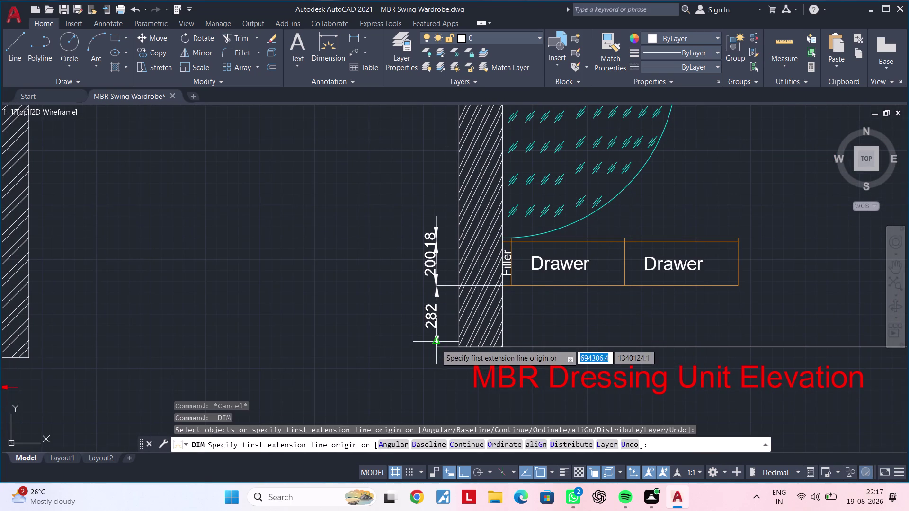
Add the 500 vertical dimension from the elevation's base.
click(401, 349)
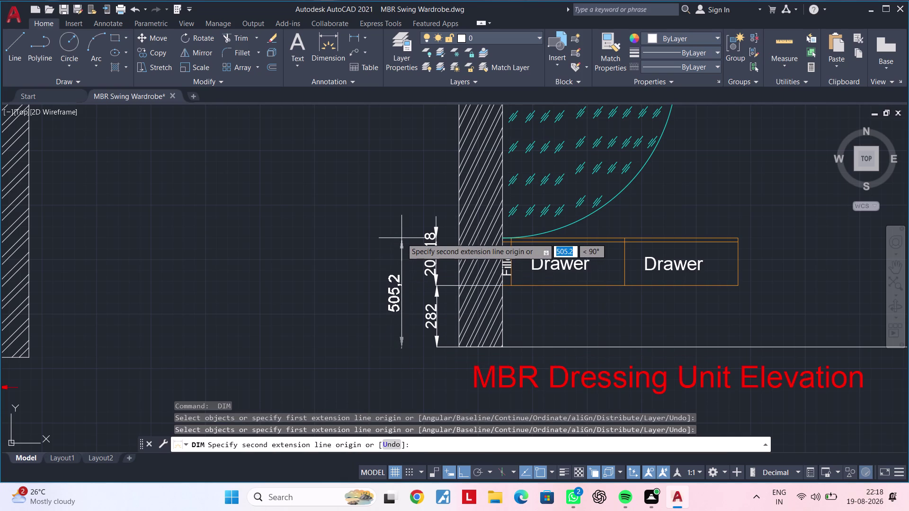
text(500)
key(Return)
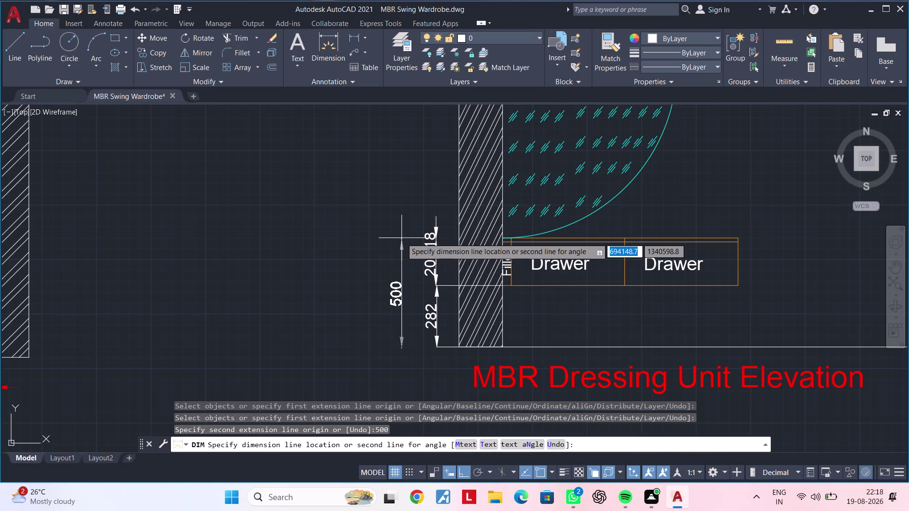
click(401, 238)
middle_drag(400, 236, 458, 242)
key(space)
key(space)
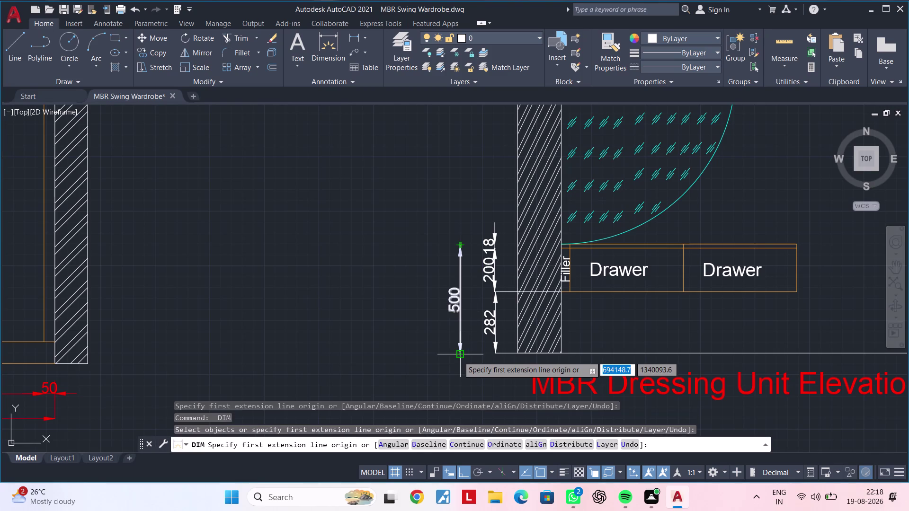
Add the 2100 overall height dimension left of the 500 dimension.
click(427, 356)
middle_drag(407, 231, 404, 328)
scroll(down, 3)
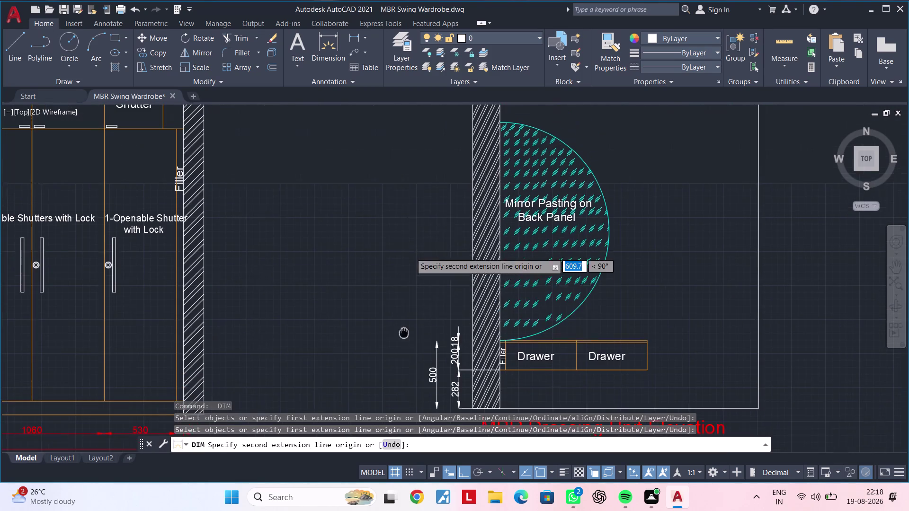
middle_drag(404, 328, 404, 335)
middle_drag(418, 212, 407, 307)
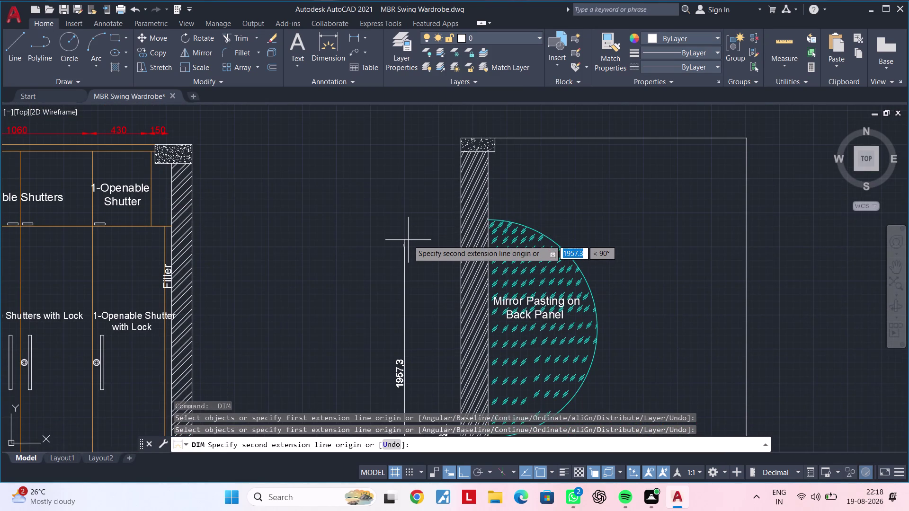
text(21)
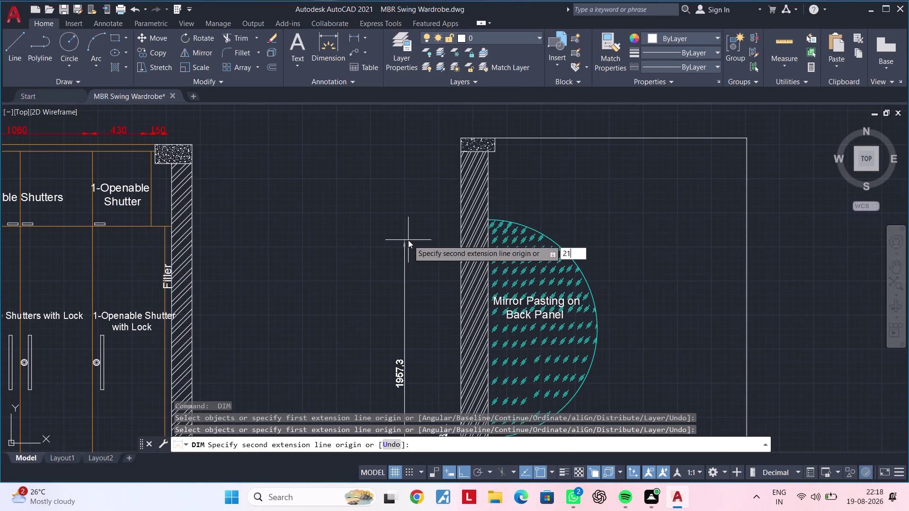
text(00)
key(Return)
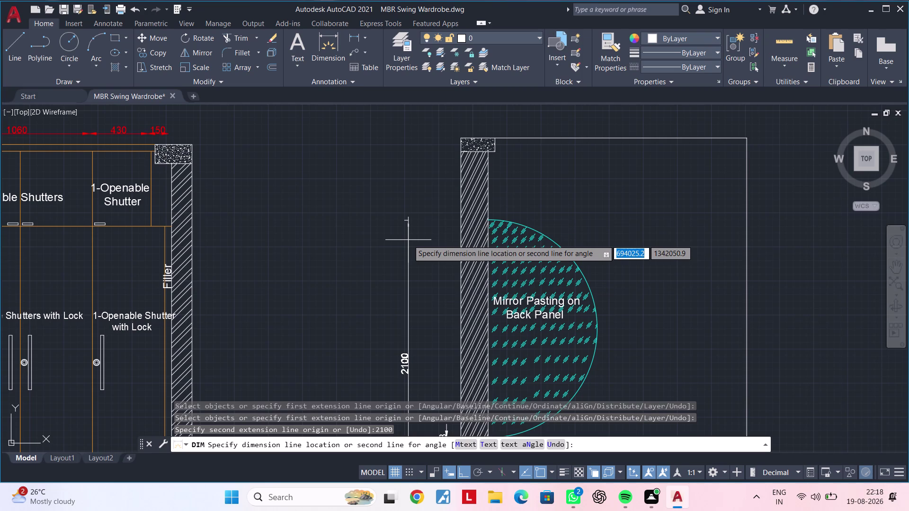
middle_drag(409, 240, 411, 159)
click(409, 166)
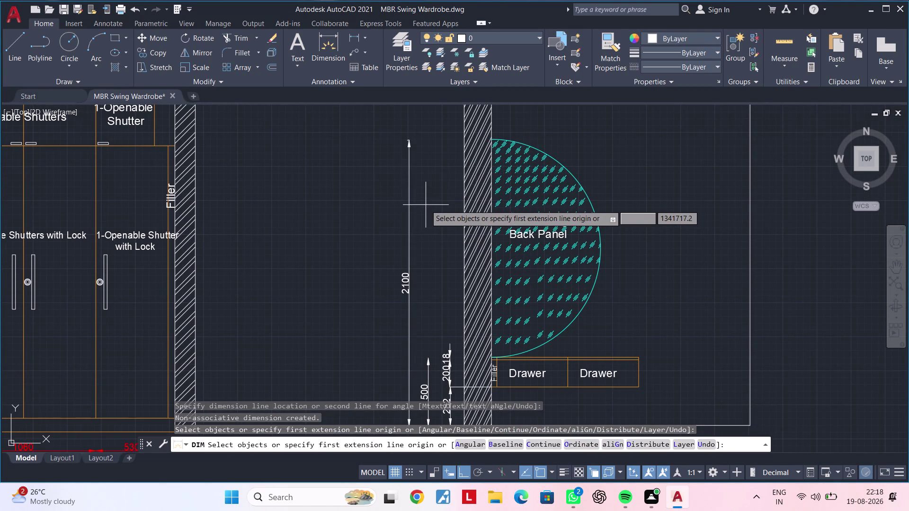
middle_drag(425, 207, 395, 235)
middle_drag(410, 327, 415, 283)
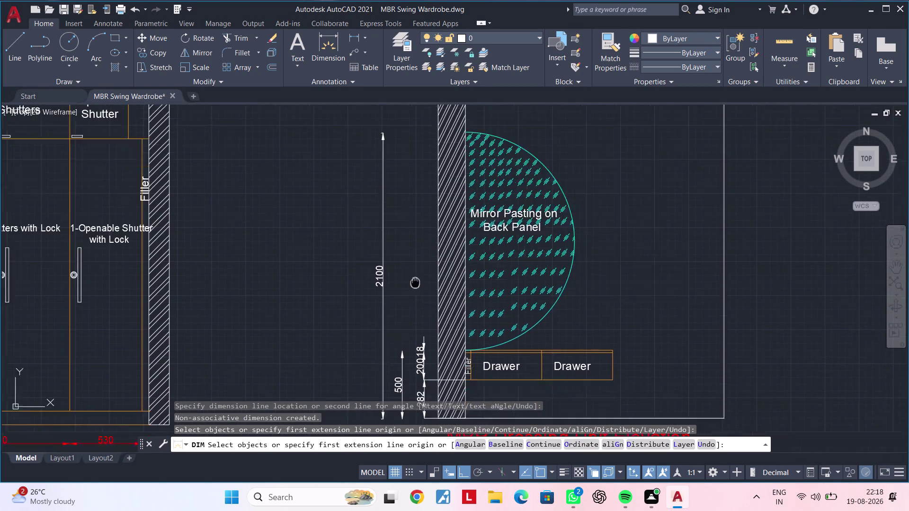
middle_drag(416, 283, 422, 215)
scroll(up, 3)
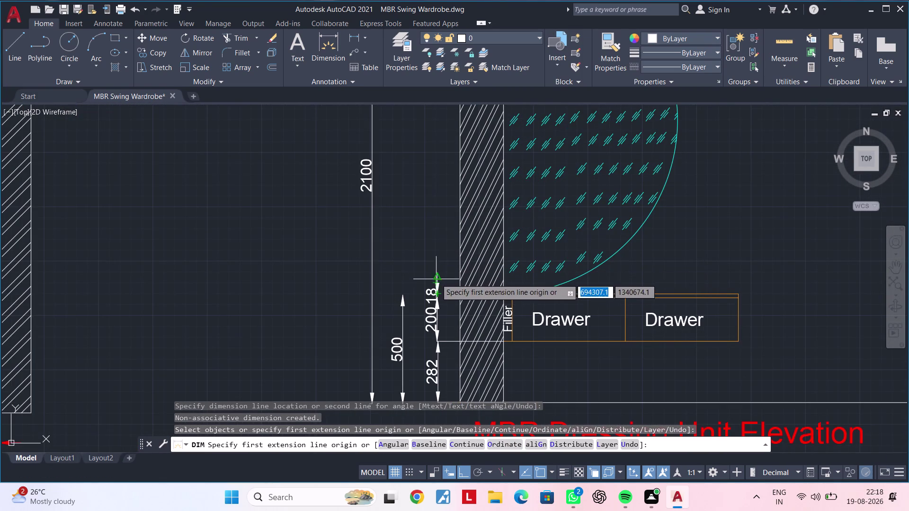
scroll(up, 3)
Add the 1600 height dimension from the drawer top beside the mirror panel.
click(435, 317)
scroll(down, 3)
middle_drag(429, 137, 427, 159)
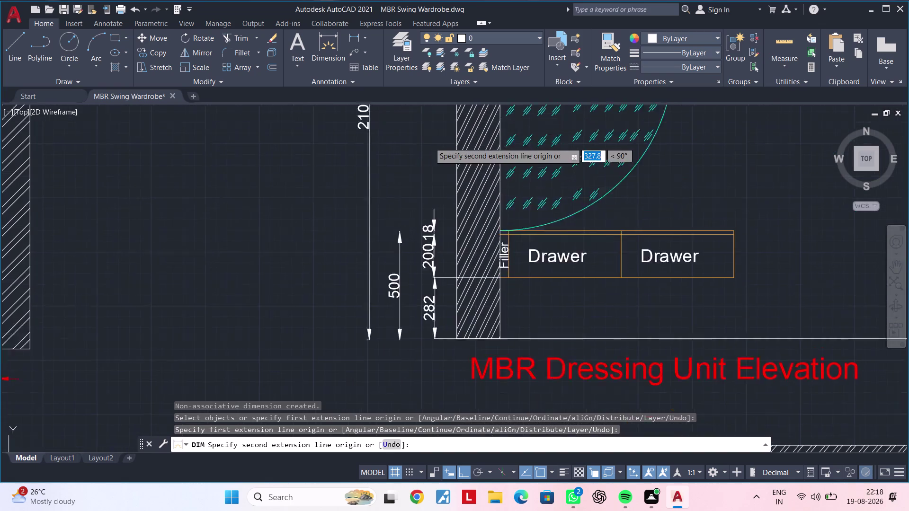
middle_drag(427, 160, 408, 283)
scroll(down, 3)
middle_drag(415, 186, 408, 258)
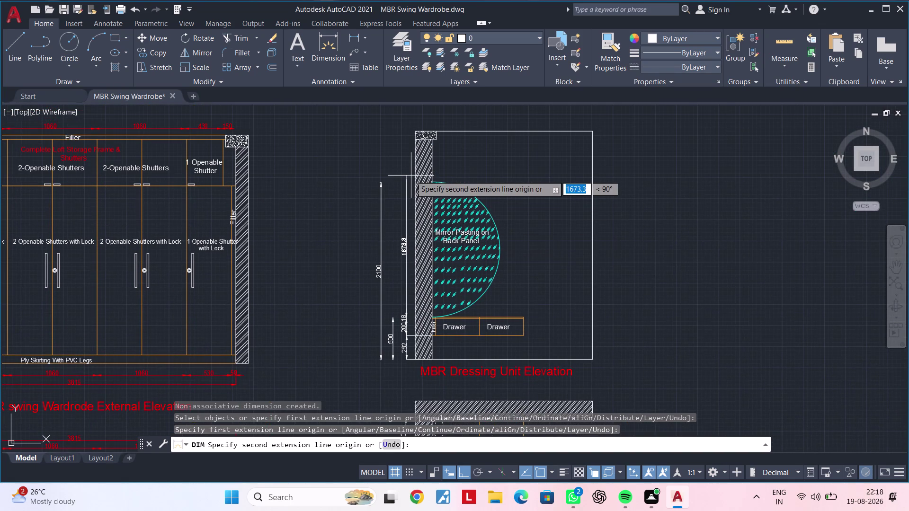
text(1600)
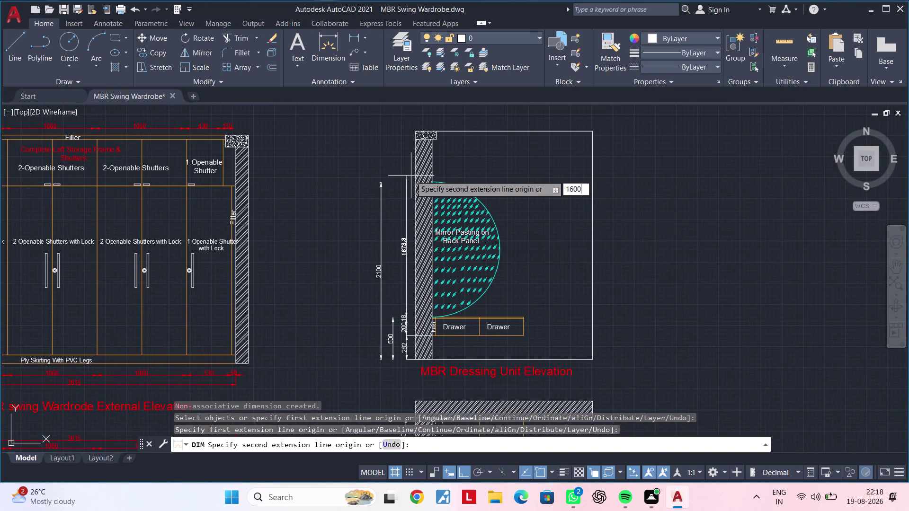
key(Return)
scroll(up, 3)
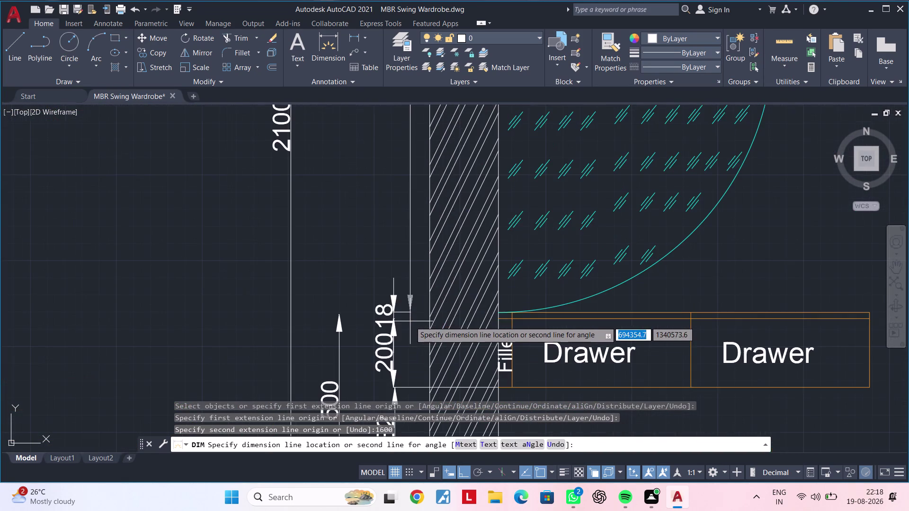
scroll(up, 3)
click(395, 306)
scroll(down, 3)
middle_drag(416, 297, 328, 310)
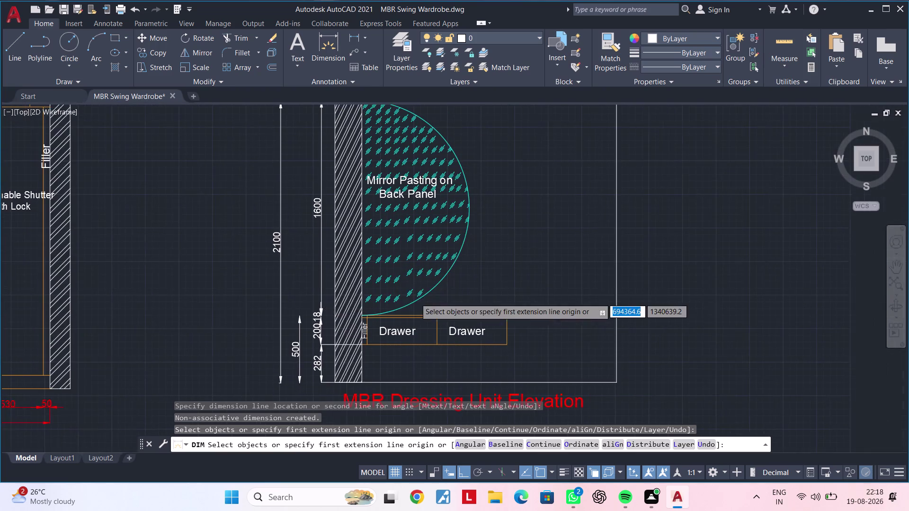
scroll(down, 3)
middle_drag(447, 297, 421, 318)
middle_drag(456, 287, 470, 281)
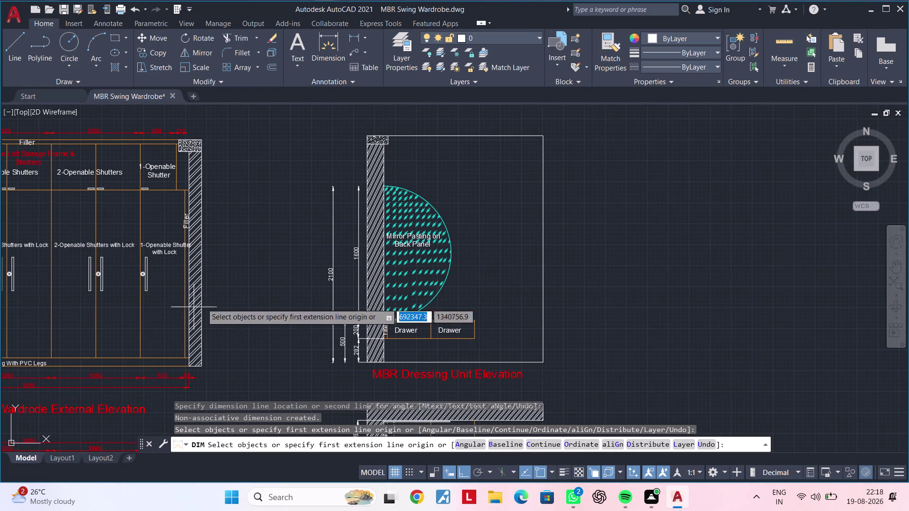
scroll(up, 3)
Try linear dimensions across the mirror, cancelling the wrong 753.6 and tiny results.
key(space)
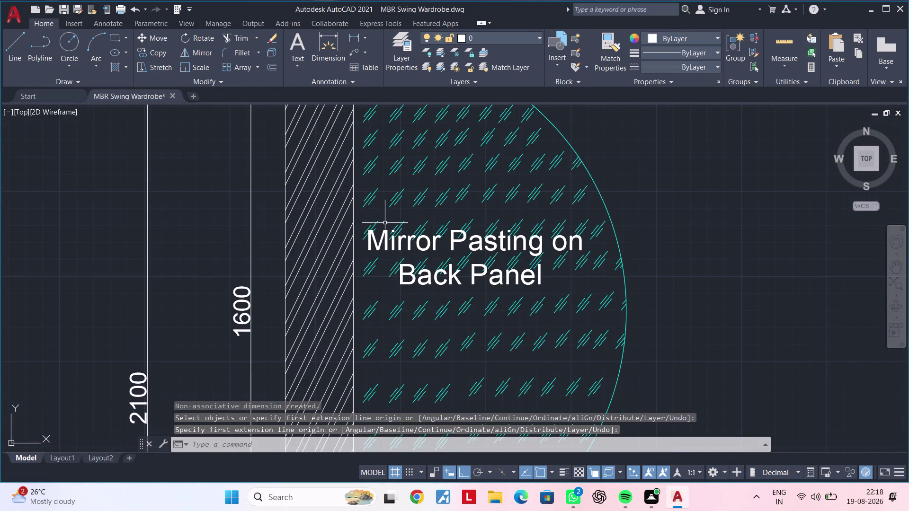
scroll(up, 3)
key(space)
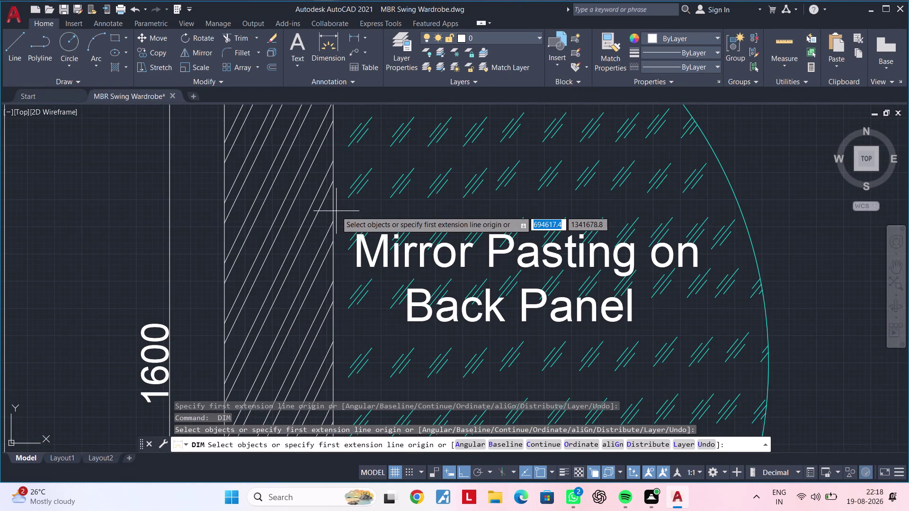
click(351, 36)
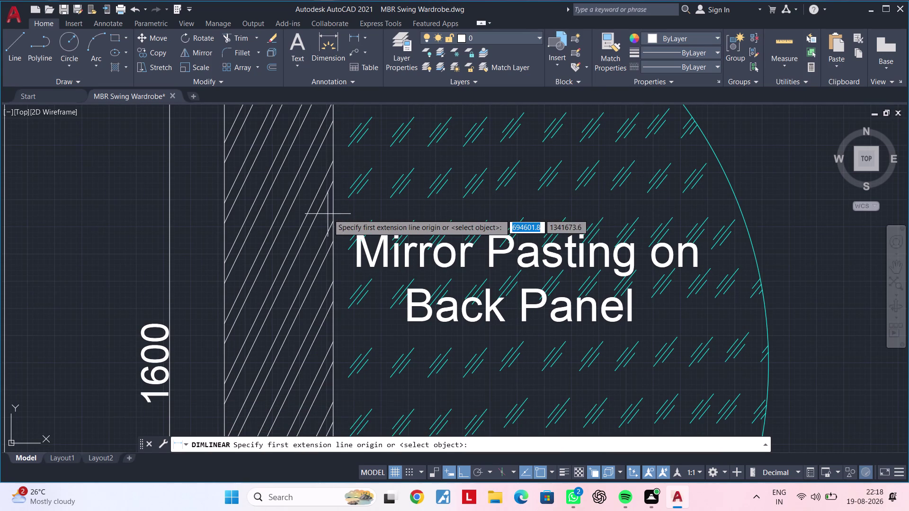
click(332, 216)
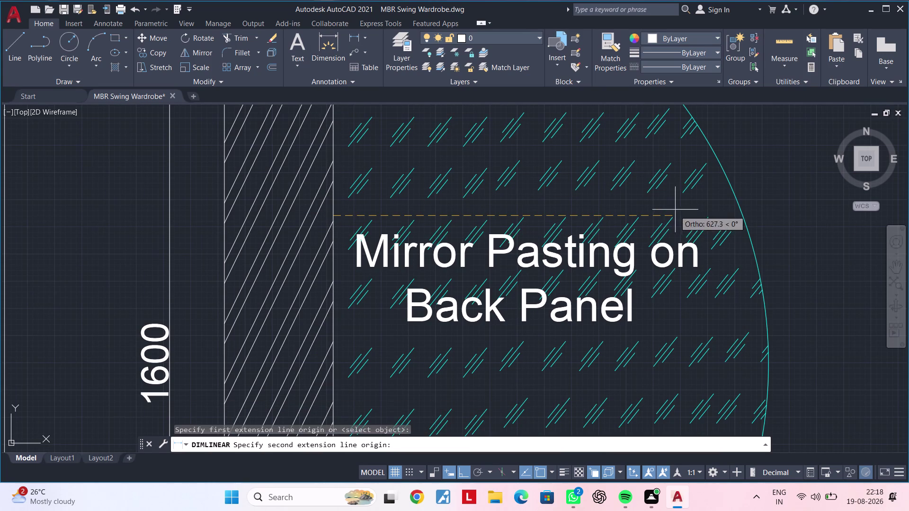
click(743, 217)
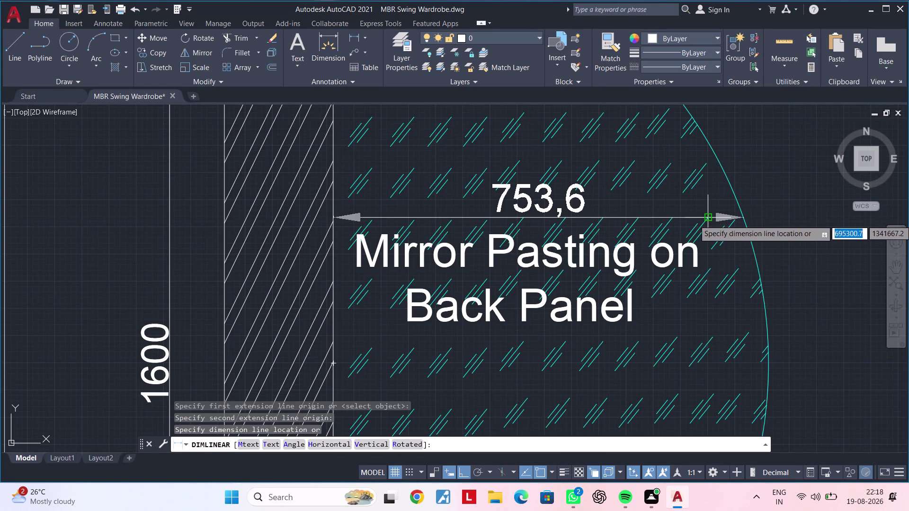
key(Escape)
scroll(down, 3)
middle_drag(708, 242, 713, 143)
key(space)
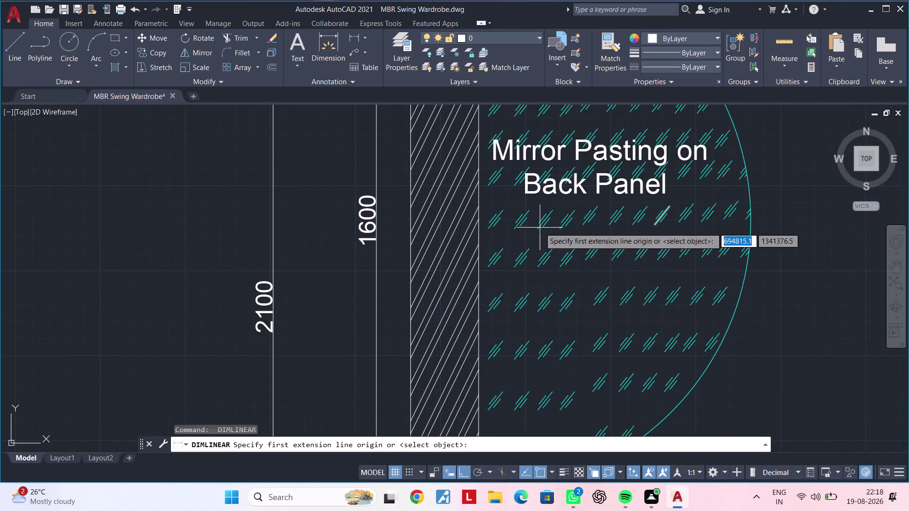
drag(478, 233, 489, 233)
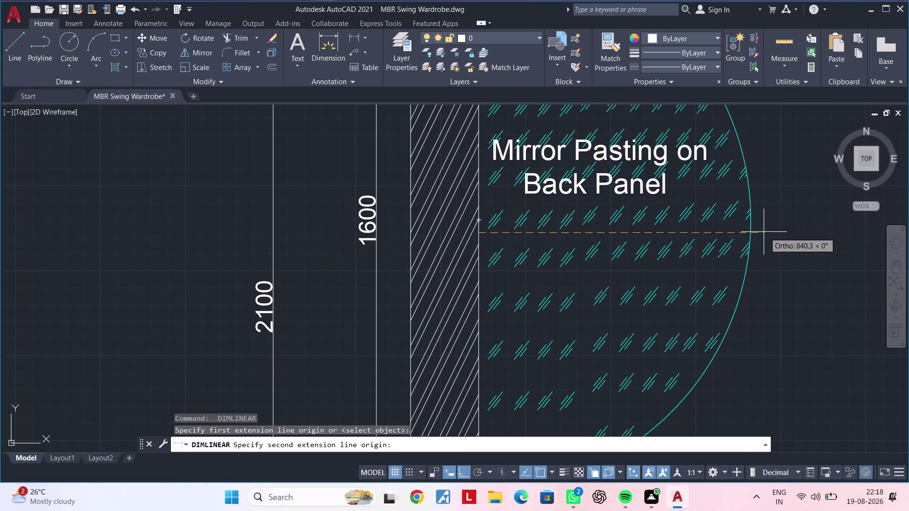
click(751, 232)
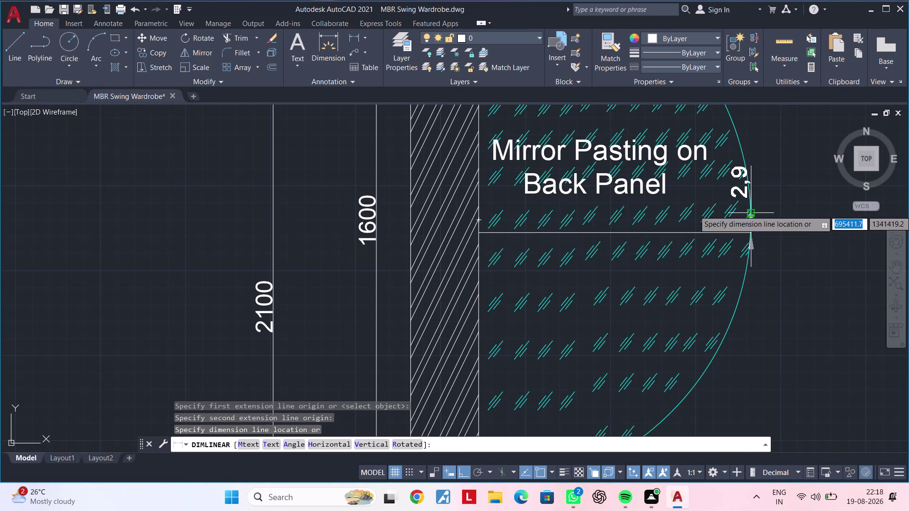
key(Escape)
key(Escape)
middle_drag(754, 212, 737, 300)
scroll(down, 3)
middle_click(736, 286)
middle_click(750, 271)
key(Escape)
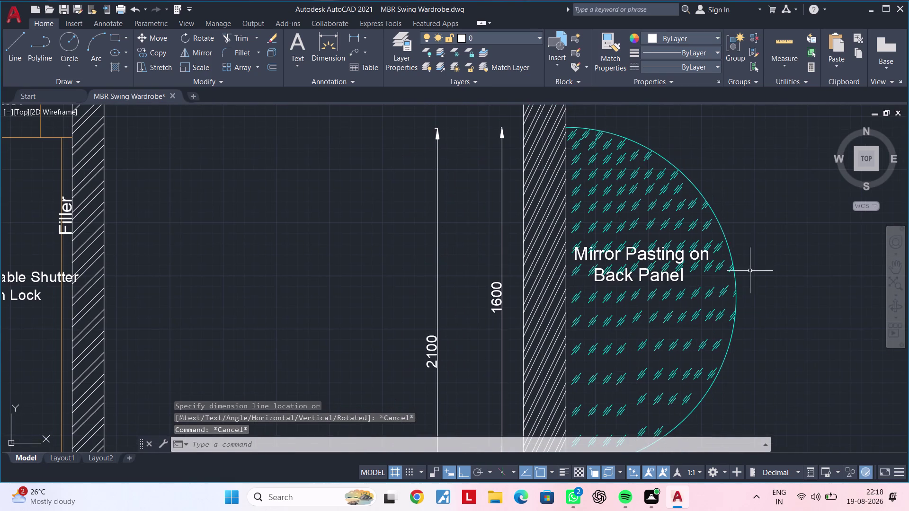
Dimension 800 from the back panel edge to the arc's outer point, above the label.
key(space)
scroll(up, 3)
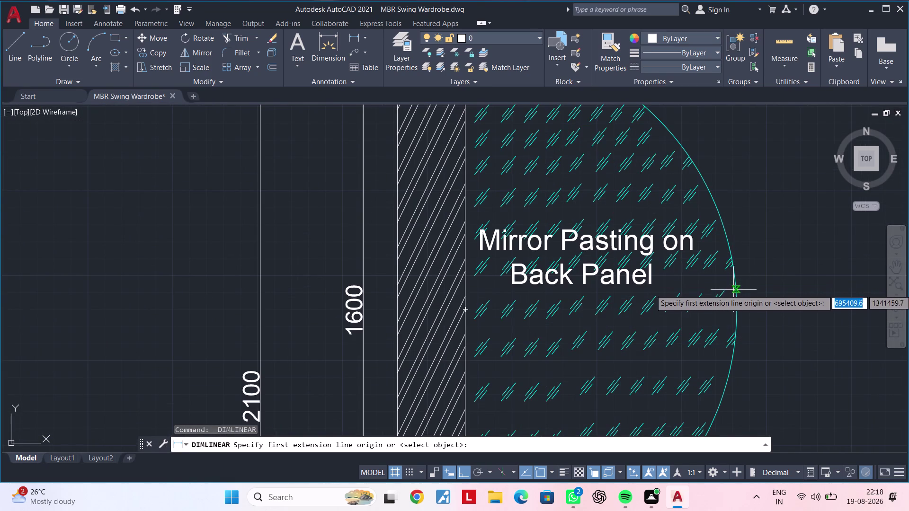
scroll(down, 3)
middle_drag(736, 293, 747, 267)
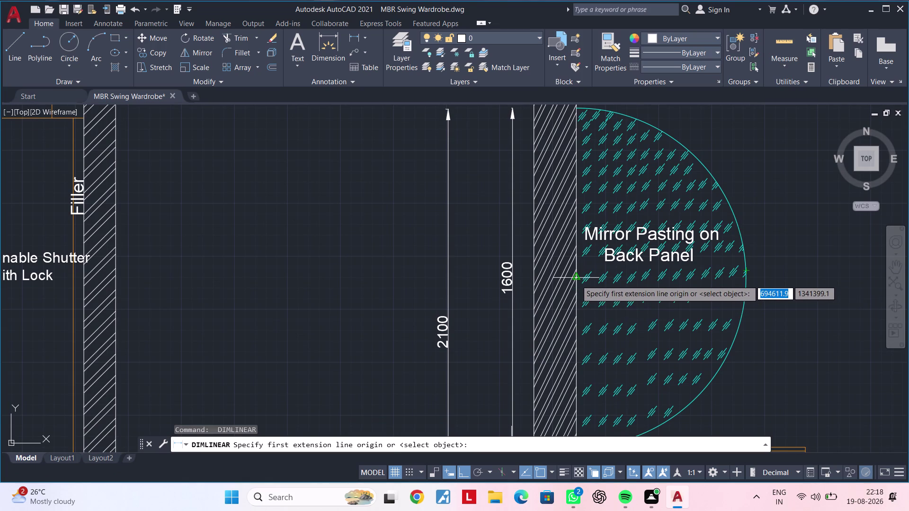
click(576, 278)
click(743, 279)
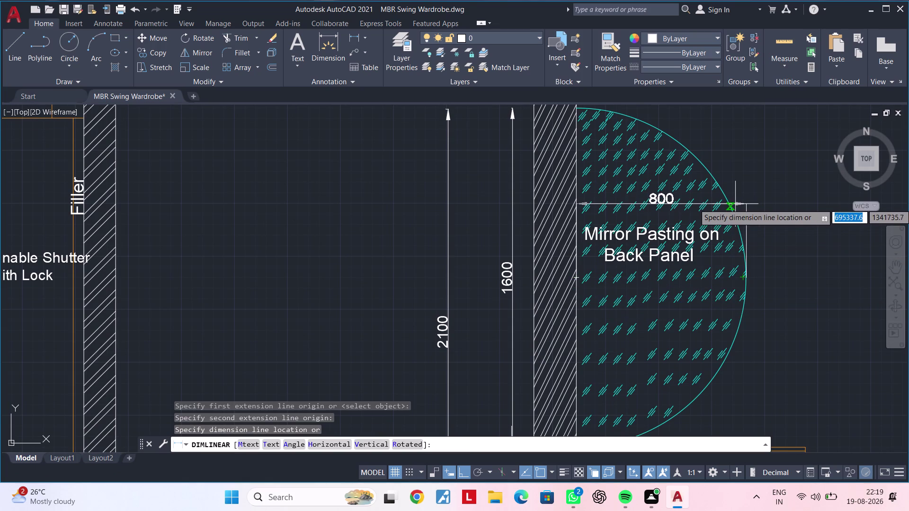
click(735, 205)
scroll(down, 3)
middle_drag(807, 209, 717, 208)
key(Escape)
key(Escape)
key(Escape)
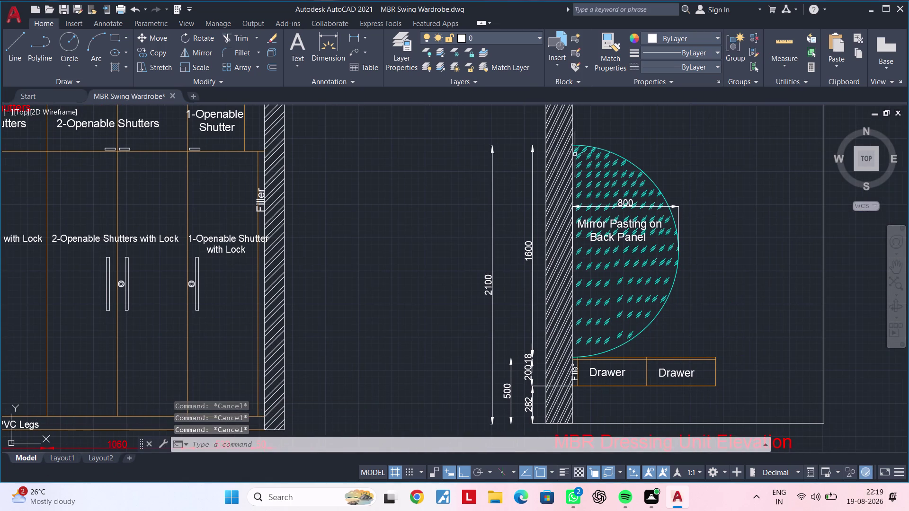
key(Escape)
key(Escape)
Add an R800 radius dimension to the semicircular mirror arc.
key(Escape)
click(364, 37)
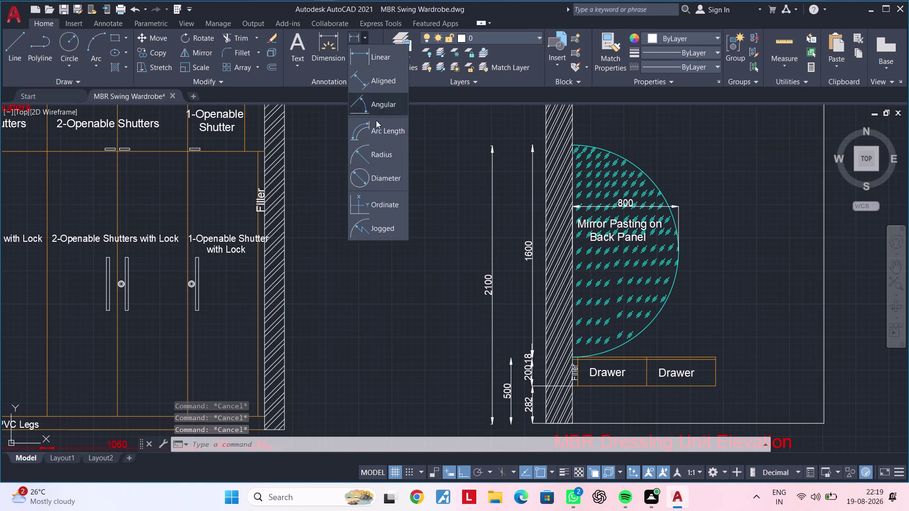
click(377, 148)
scroll(up, 3)
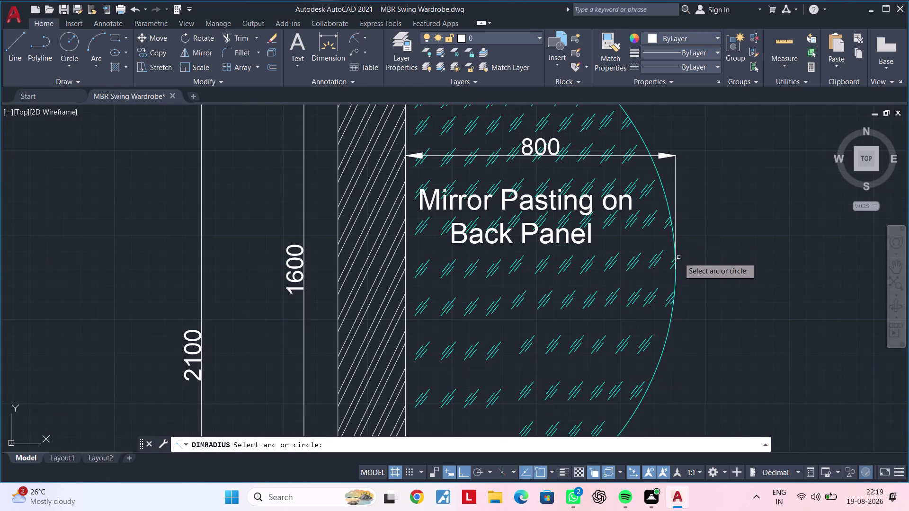
click(676, 272)
click(726, 267)
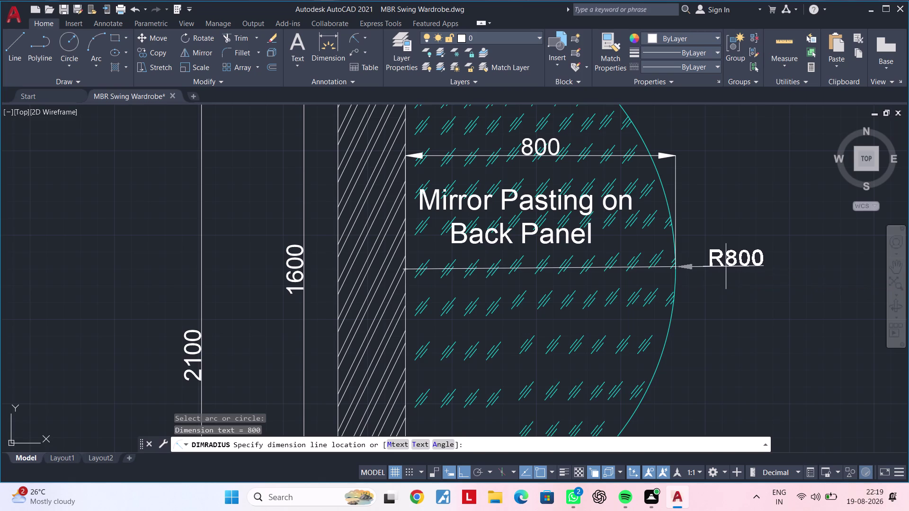
scroll(down, 3)
middle_drag(742, 295, 729, 235)
key(Escape)
key(Escape)
scroll(up, 3)
scroll(down, 3)
middle_drag(740, 254, 677, 258)
key(Escape)
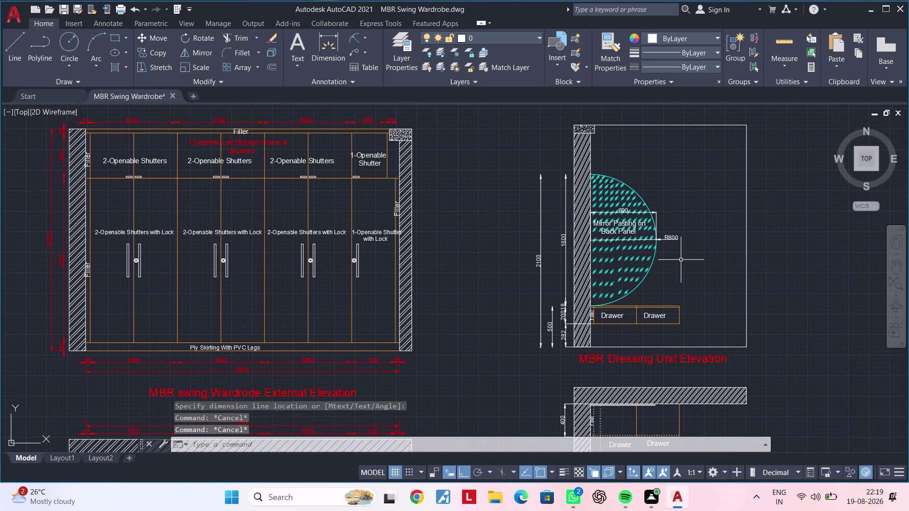
middle_drag(686, 261, 665, 271)
key(Escape)
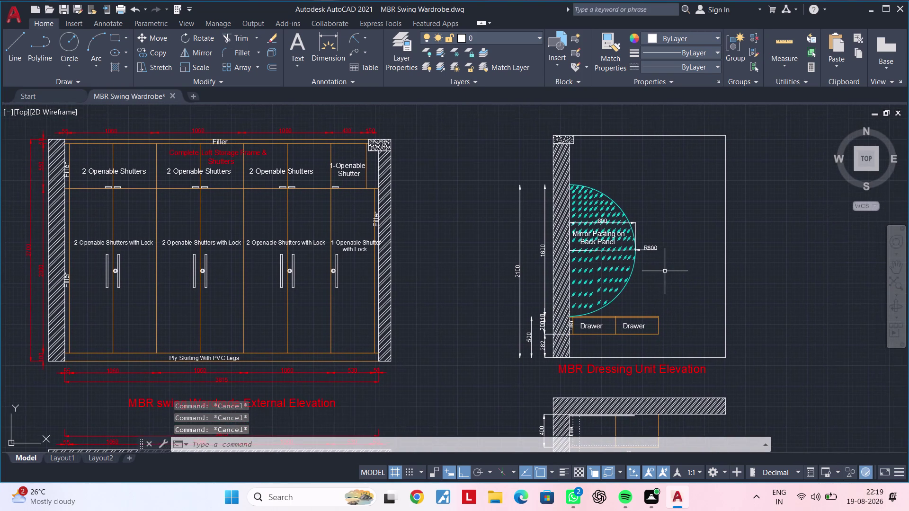
key(Escape)
key(Escape)
key(Escape)
middle_drag(639, 295, 675, 140)
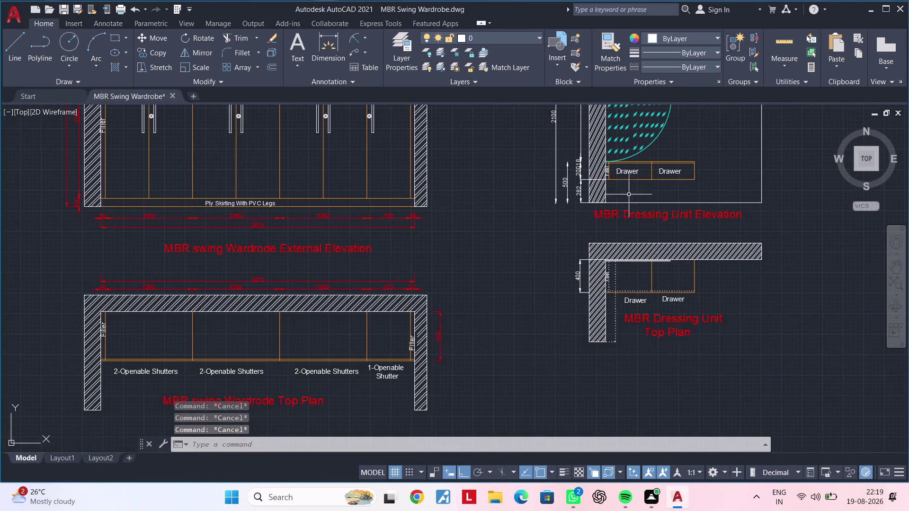
middle_drag(573, 249, 643, 187)
middle_drag(576, 252, 630, 224)
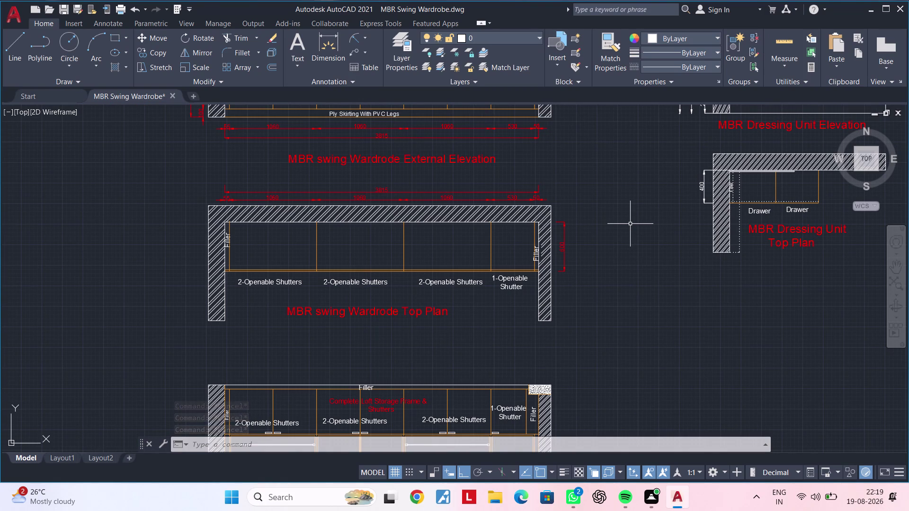
scroll(down, 3)
middle_click(613, 0)
middle_drag(548, 377, 548, 371)
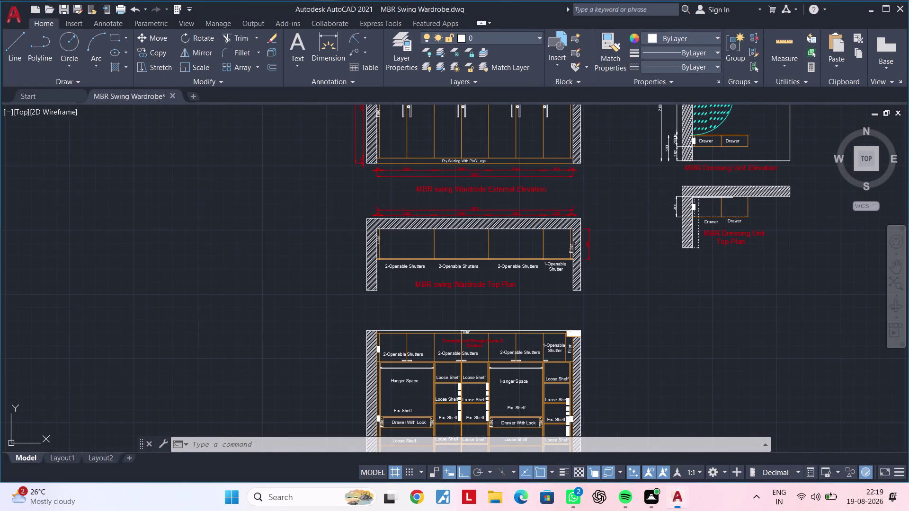
middle_drag(548, 371, 517, 124)
key(Escape)
middle_drag(590, 363, 596, 160)
middle_drag(548, 261, 554, 222)
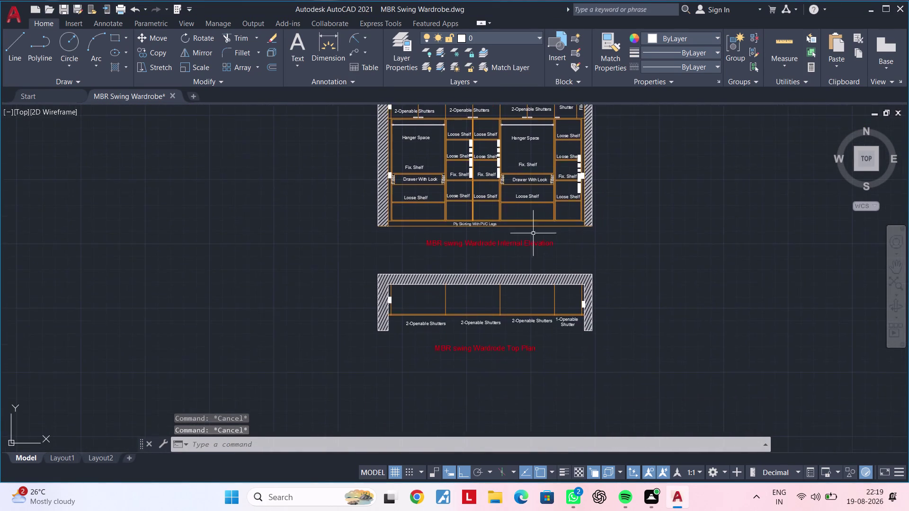
scroll(up, 3)
middle_drag(446, 243, 411, 253)
key(Escape)
key(Escape)
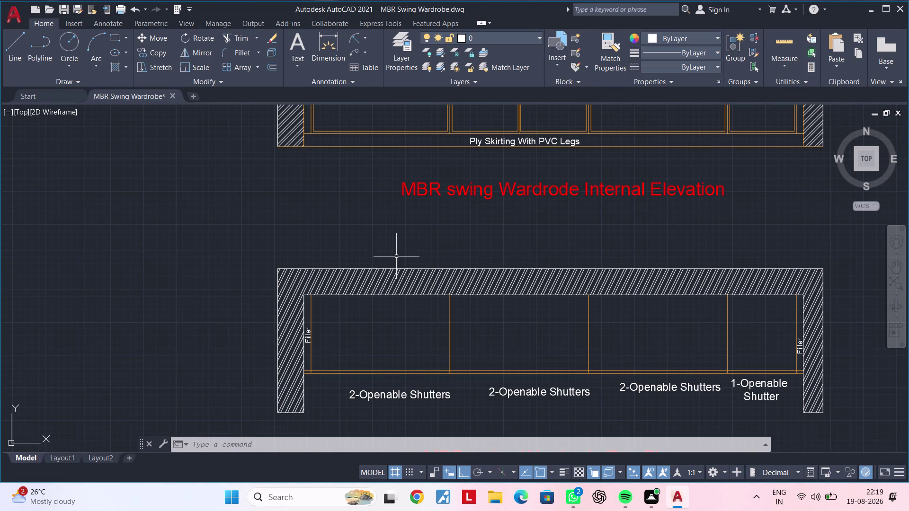
key(Escape)
key(Escape)
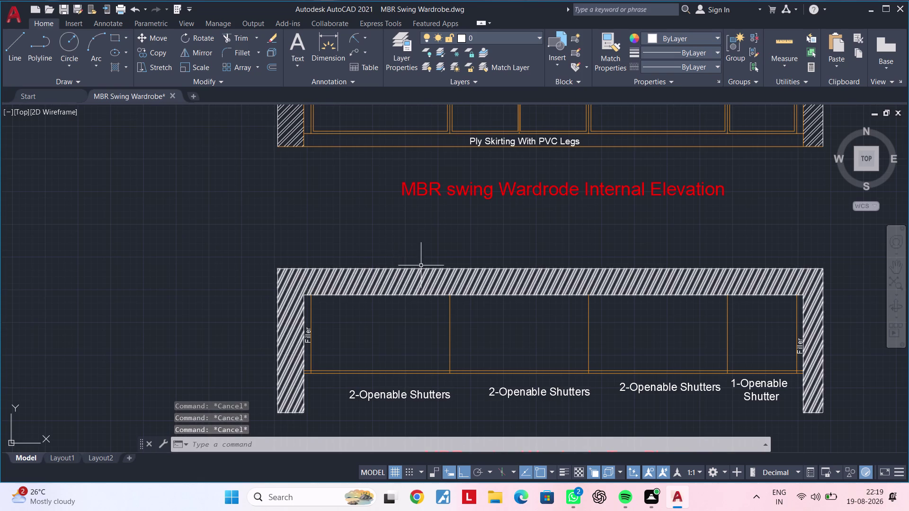
scroll(down, 3)
middle_drag(629, 262, 362, 373)
middle_drag(404, 274, 378, 332)
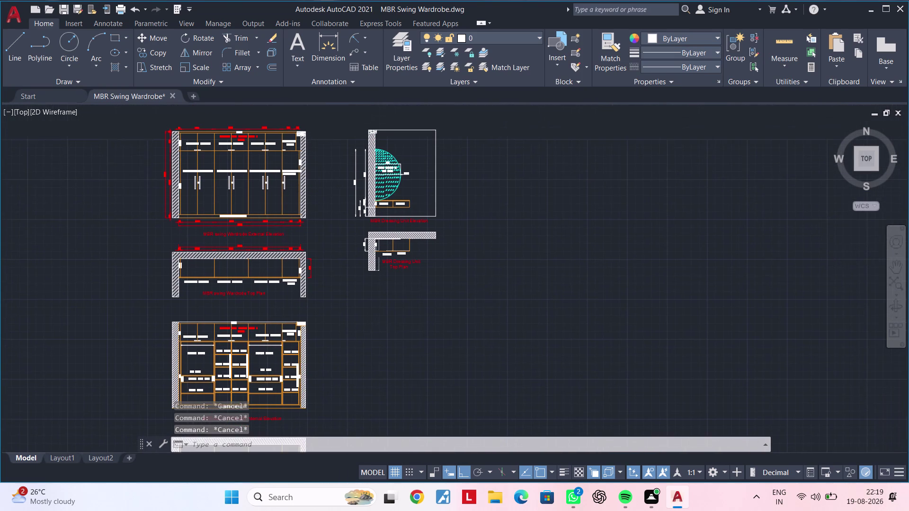
middle_drag(383, 326, 399, 307)
key(Escape)
key(Escape)
scroll(up, 3)
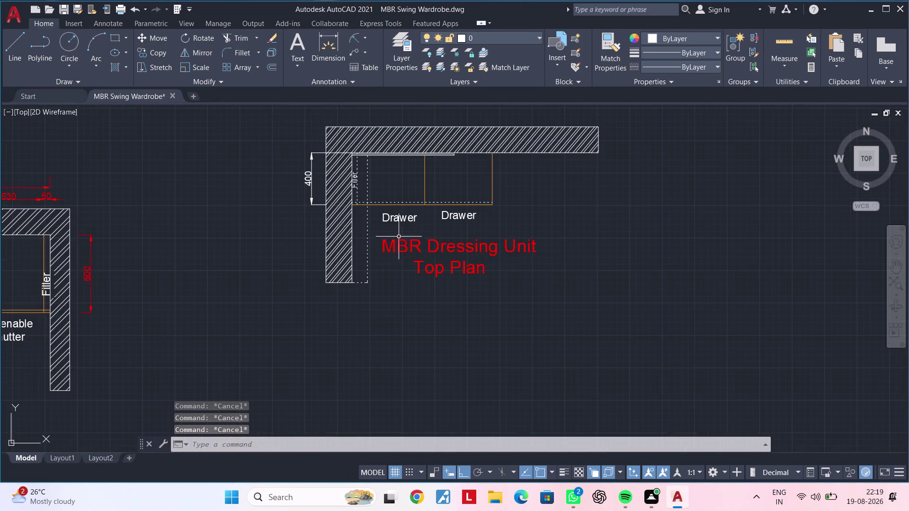
middle_drag(377, 227, 419, 276)
Select the dressing unit's 400, 500, 282, 2100, 1600, R800 and 800 dimensions.
click(352, 232)
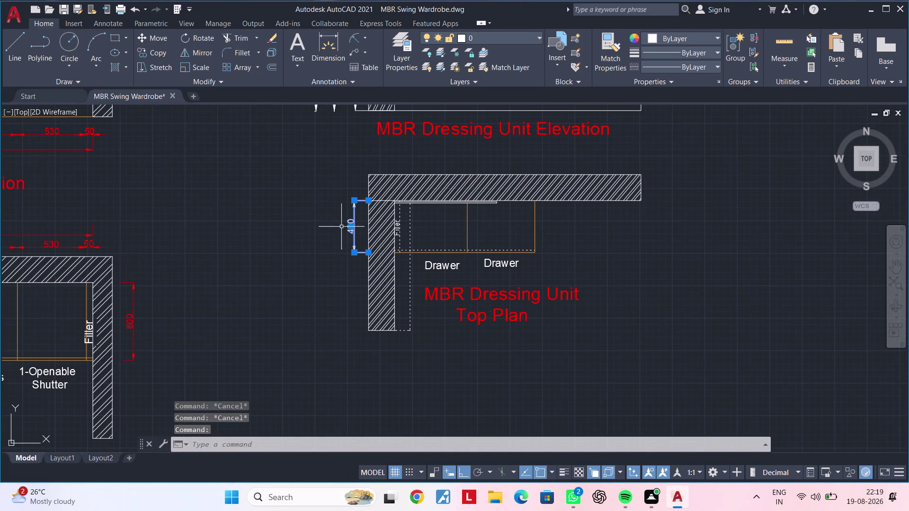
middle_drag(318, 184, 271, 328)
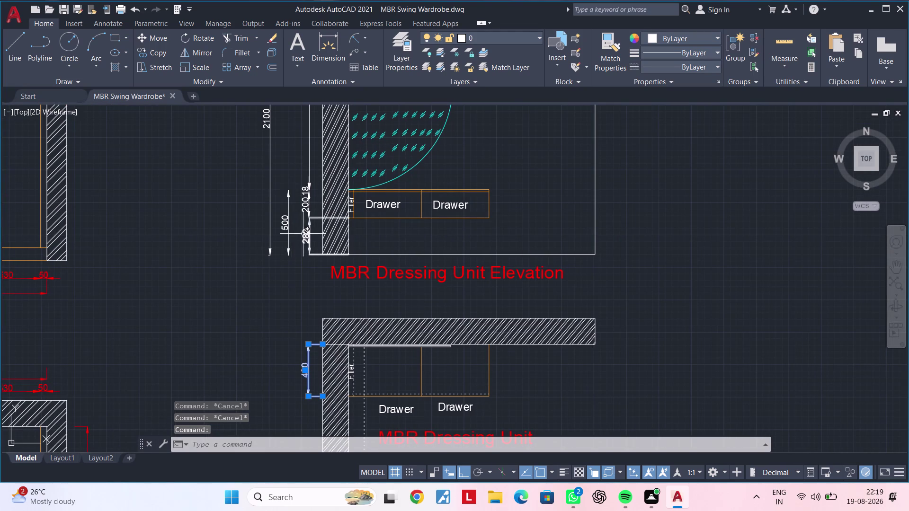
click(303, 234)
click(306, 196)
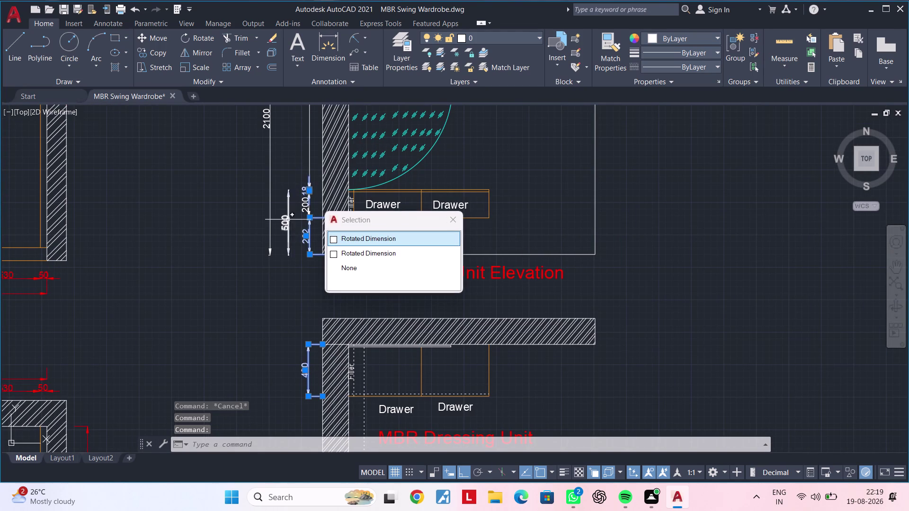
click(287, 221)
click(271, 220)
middle_drag(283, 184, 260, 346)
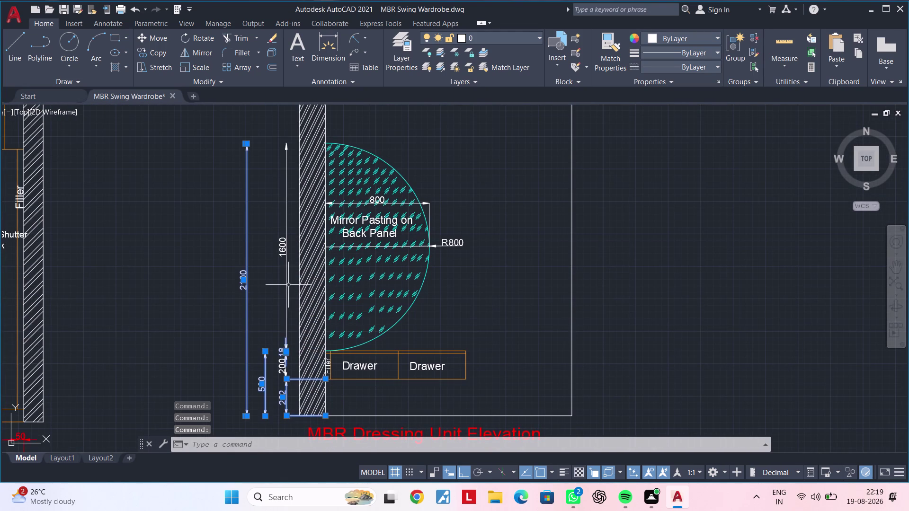
click(287, 285)
scroll(up, 3)
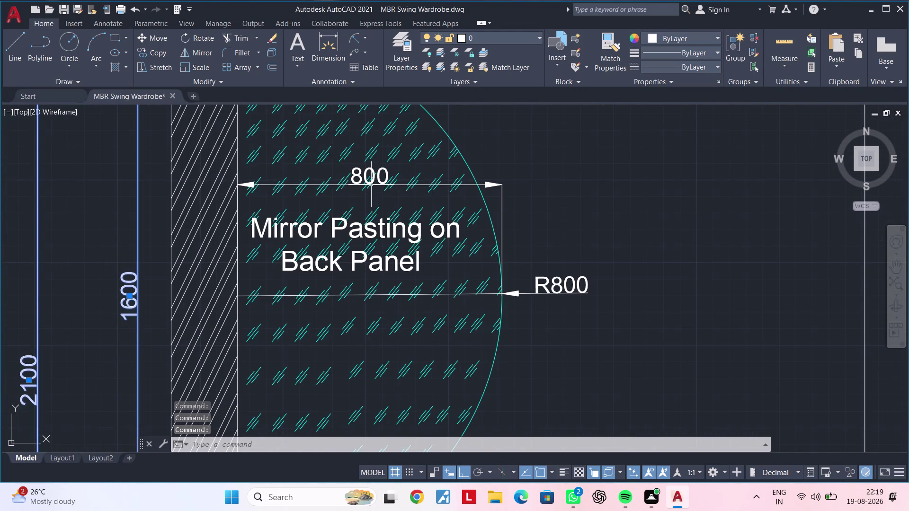
click(371, 184)
click(553, 284)
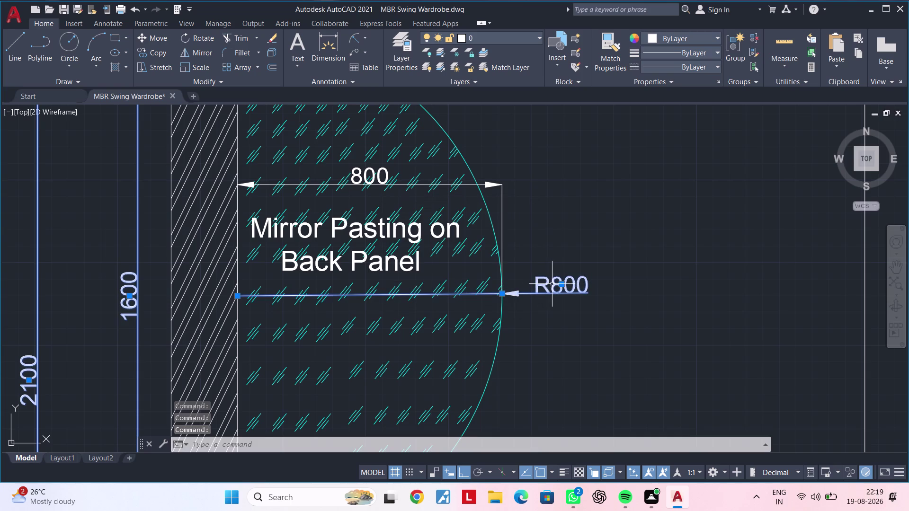
click(461, 185)
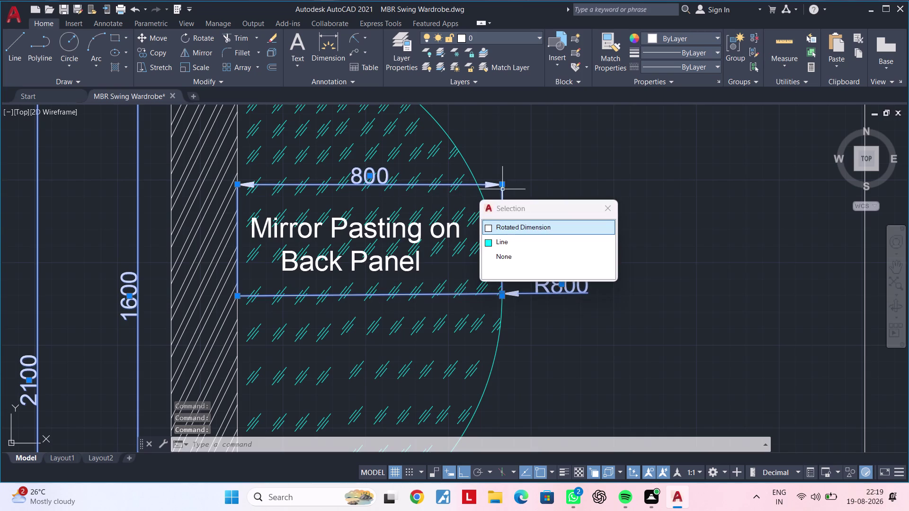
click(511, 225)
scroll(down, 3)
middle_drag(524, 265, 540, 194)
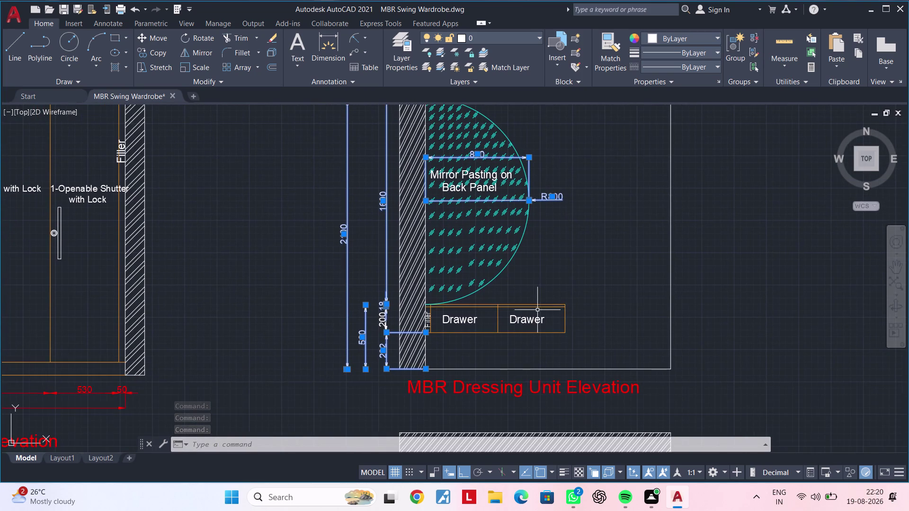
middle_drag(562, 249, 562, 294)
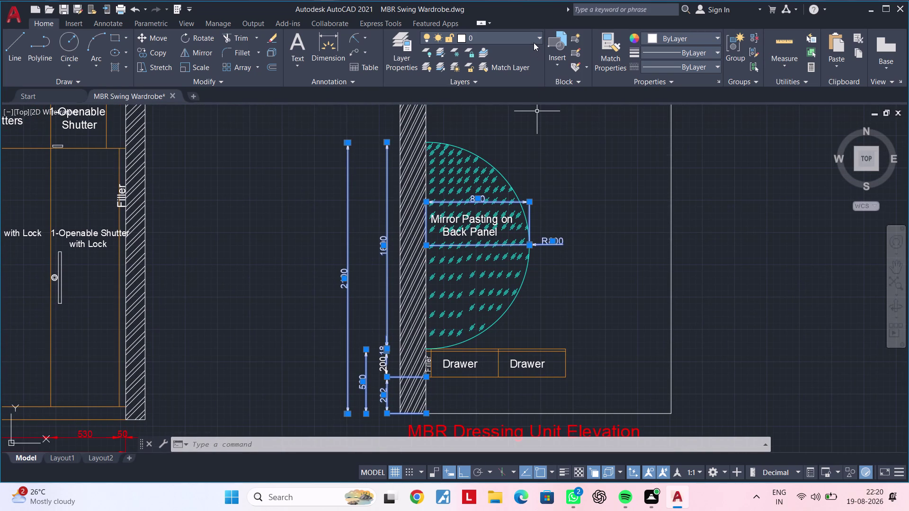
Move the selected dimensions onto the Dimensions layer and deselect them.
click(533, 42)
click(516, 78)
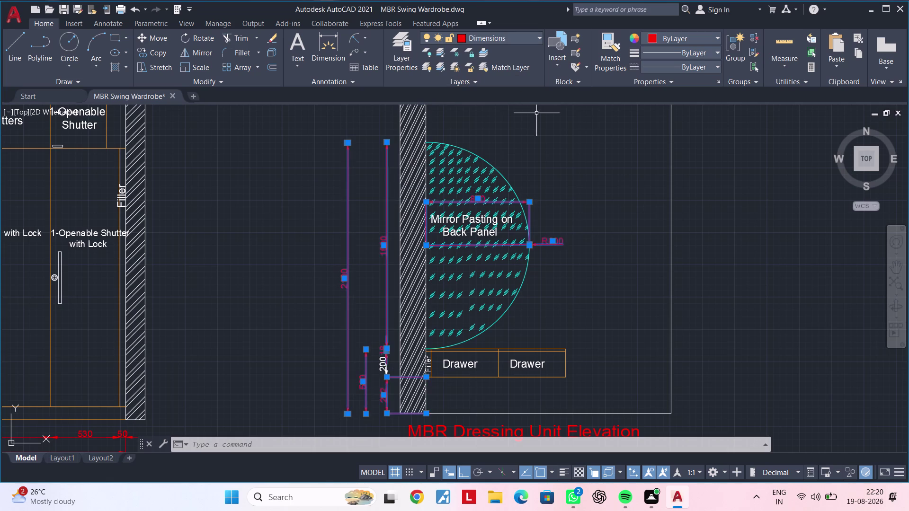
key(Escape)
middle_drag(574, 251, 534, 245)
scroll(down, 3)
scroll(down, 3)
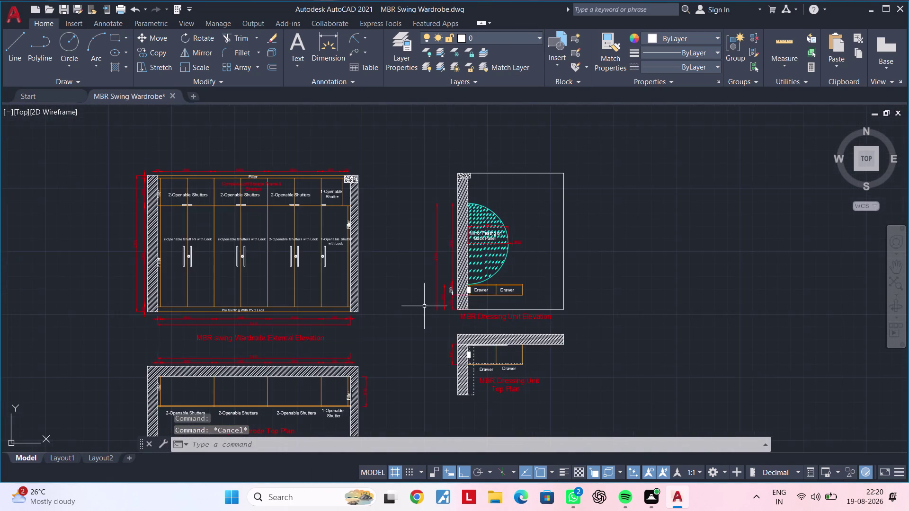
Put the 200/18 drawer dimension on the Dimensions layer.
scroll(up, 3)
scroll(up, 3)
click(413, 260)
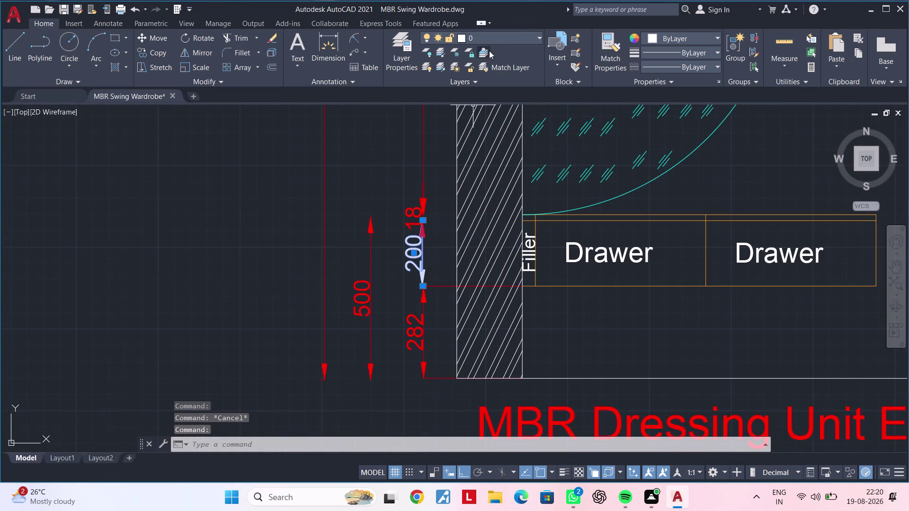
click(491, 40)
click(494, 77)
key(Escape)
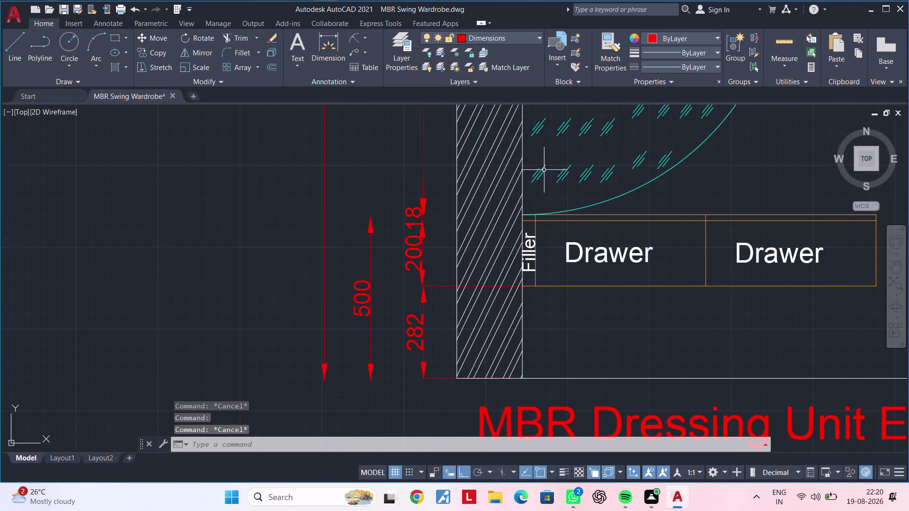
Zoom out and pan to review the wardrobe plans and elevations.
scroll(down, 3)
scroll(down, 3)
middle_drag(580, 214, 566, 129)
middle_drag(532, 242, 496, 266)
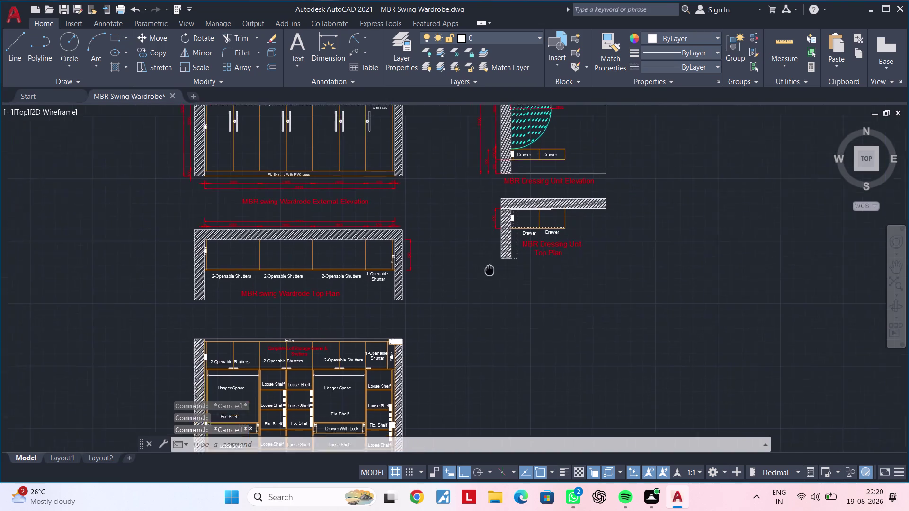
middle_drag(496, 266, 475, 278)
key(Escape)
key(Escape)
middle_drag(489, 307, 459, 289)
key(Escape)
key(Escape)
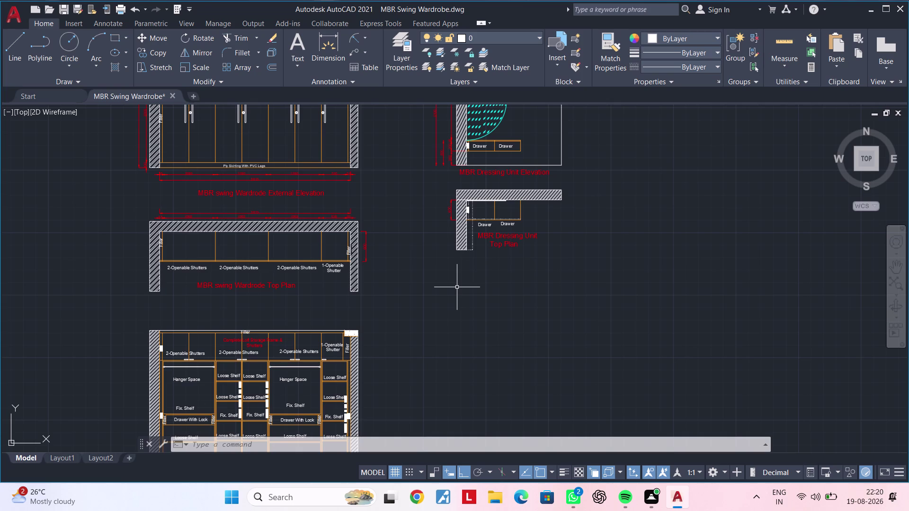
key(Escape)
key(Escape)
key(Escape)
key(Escape)
scroll(down, 3)
middle_drag(509, 297, 502, 185)
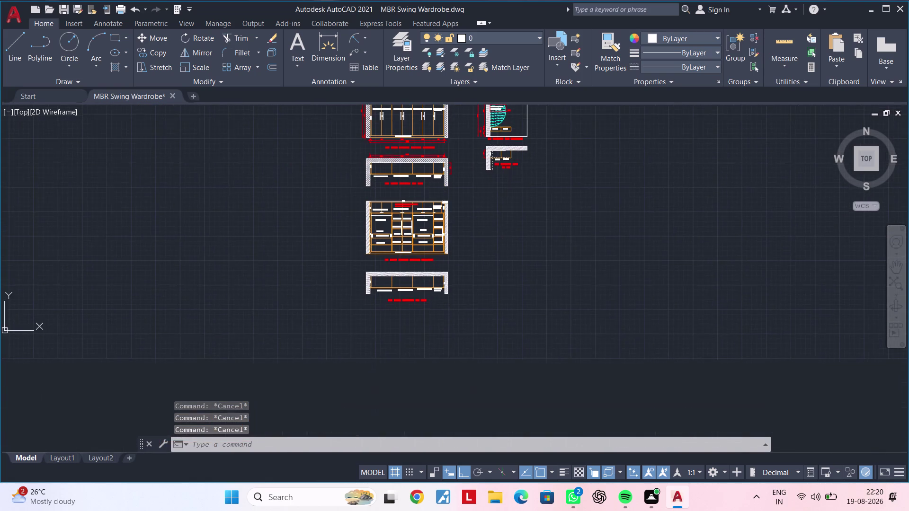
scroll(up, 3)
middle_drag(419, 299, 416, 279)
scroll(up, 3)
Place a horizontal construction line (XL, H) below the top plan.
middle_drag(399, 305, 361, 316)
key(Escape)
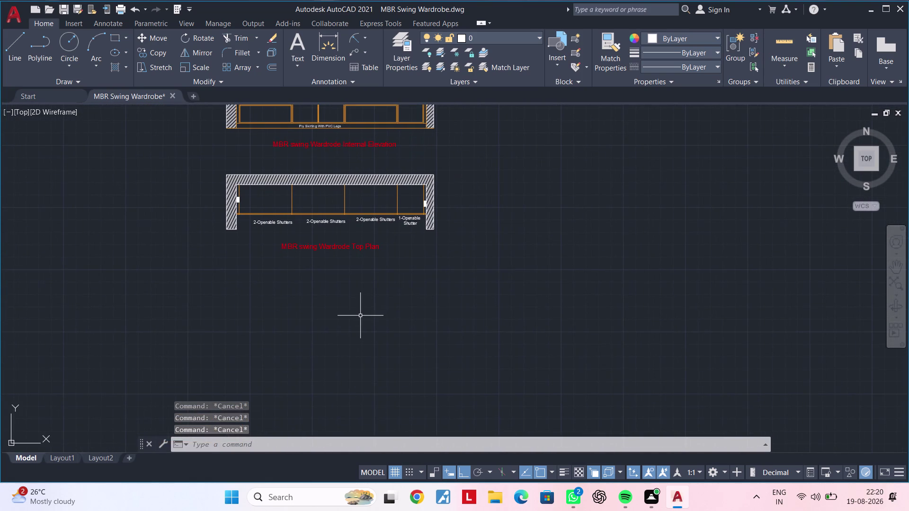
text(xl)
key(space)
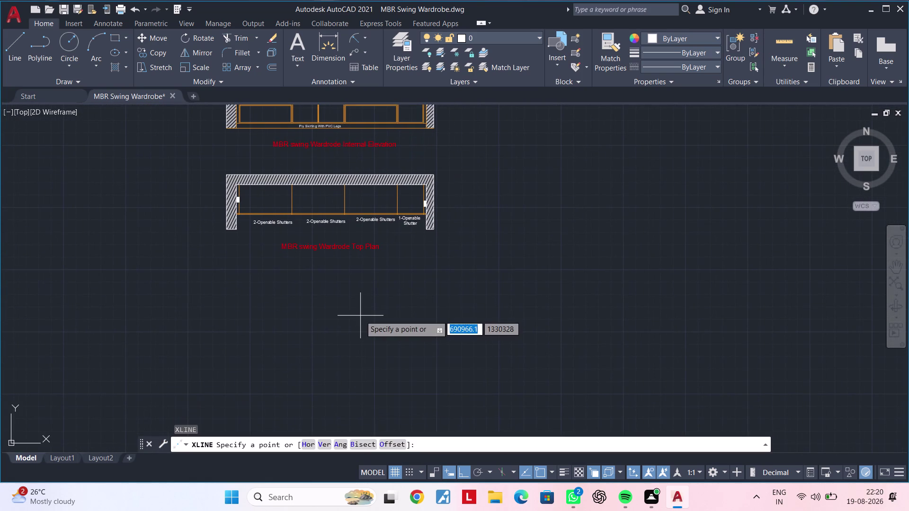
text(h)
key(space)
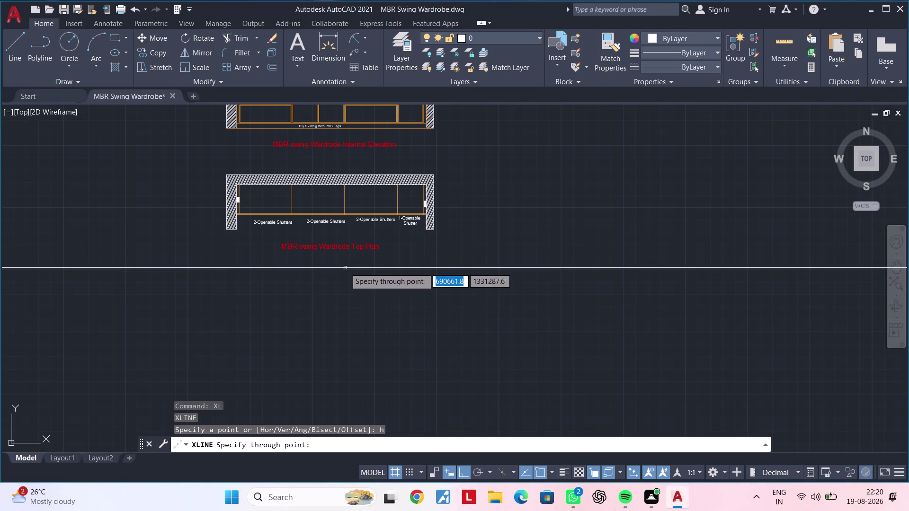
click(345, 268)
key(Escape)
Place vertical construction lines through the plan's right-side corners at the filler.
scroll(down, 3)
middle_drag(364, 317, 407, 317)
key(Escape)
key(Escape)
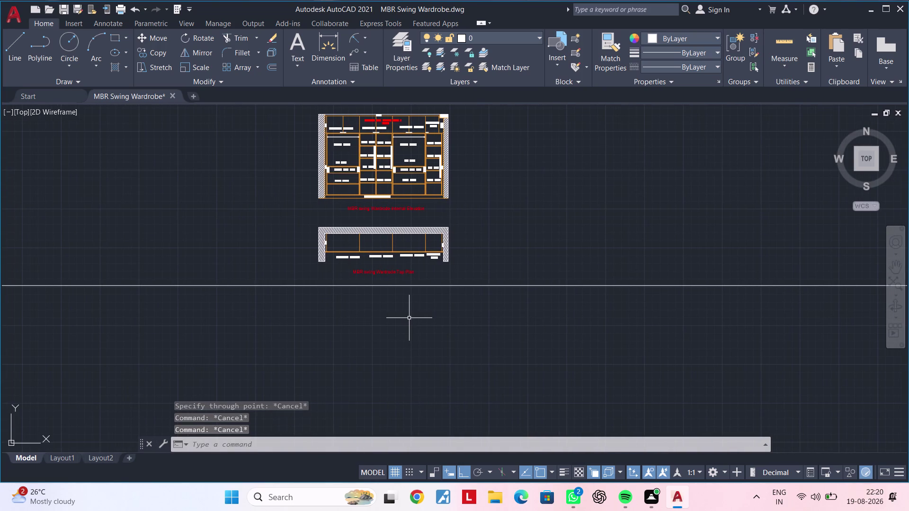
text(xl v)
key(space)
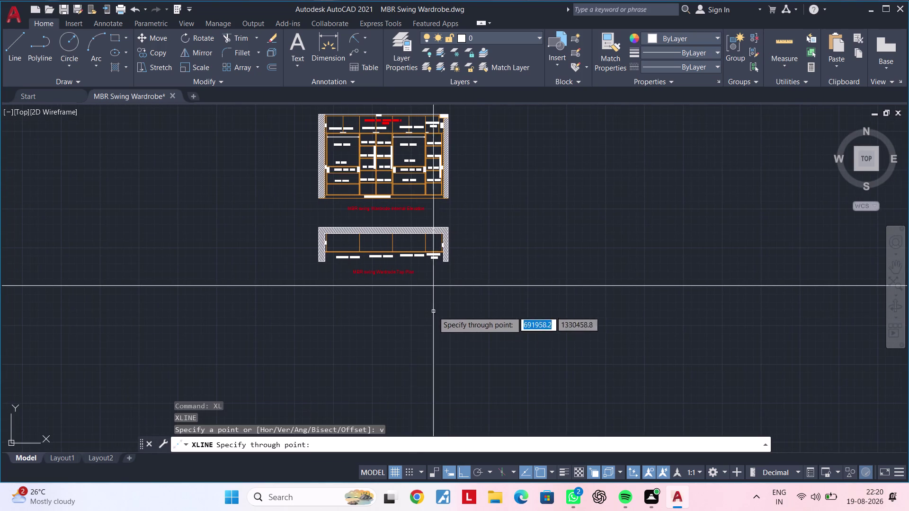
scroll(up, 3)
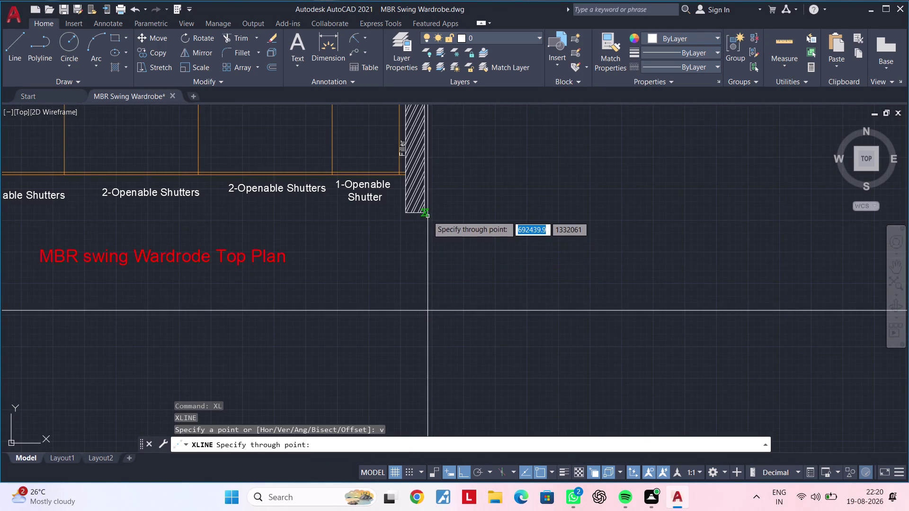
click(428, 214)
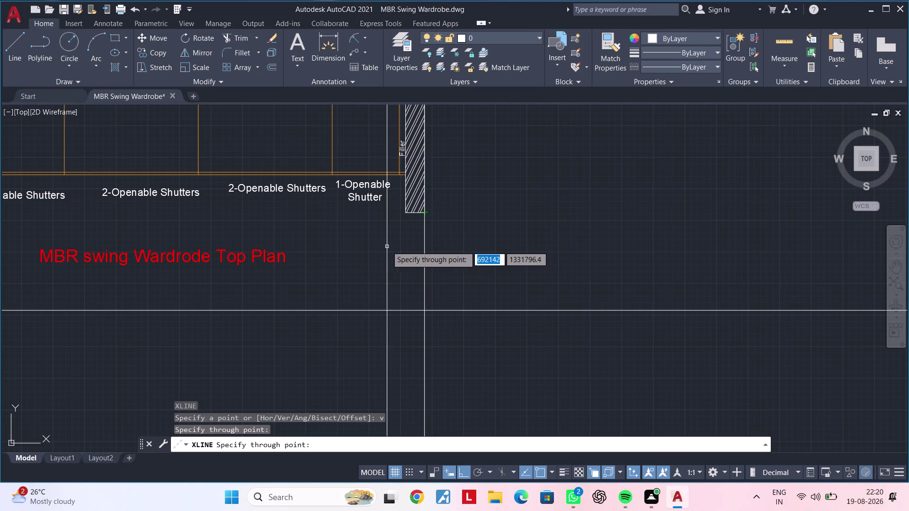
click(405, 214)
Add a vertical construction line at the plan's left outer edge and finish.
scroll(down, 3)
middle_drag(359, 301, 500, 278)
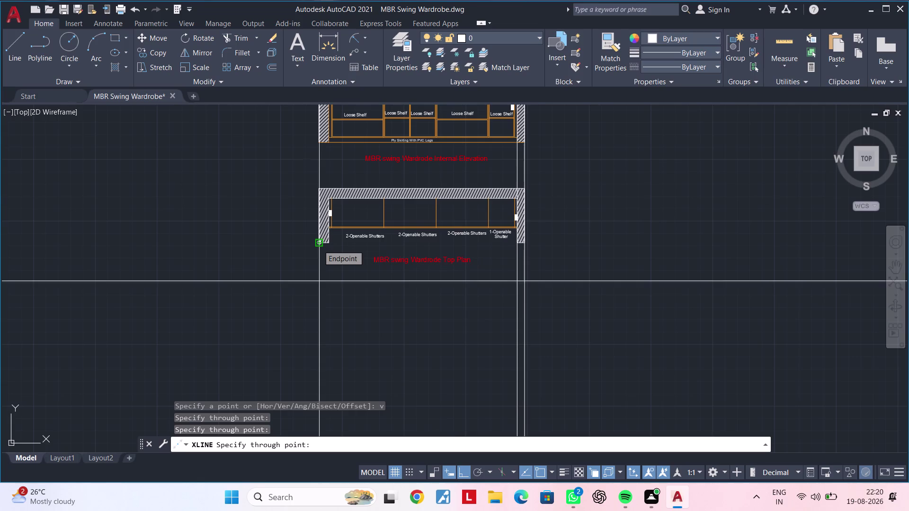
scroll(up, 3)
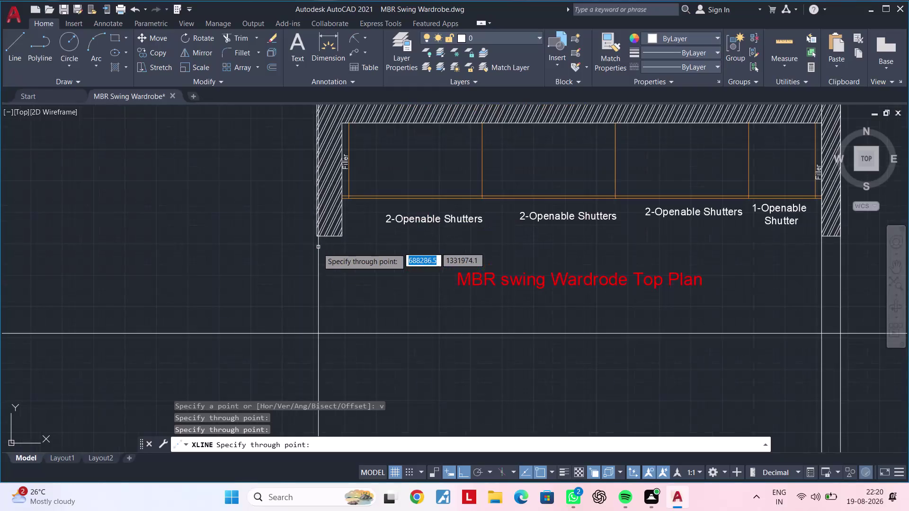
click(316, 241)
scroll(down, 3)
middle_drag(367, 336, 303, 324)
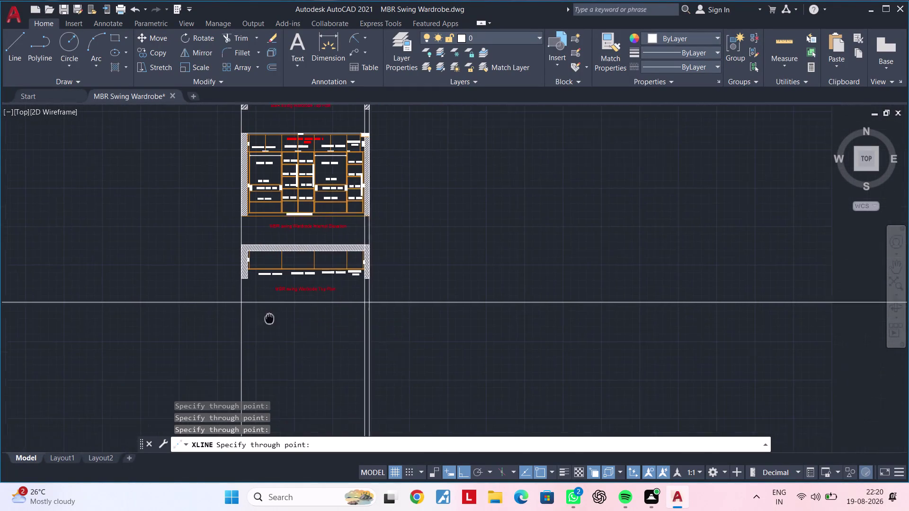
middle_drag(303, 323, 233, 314)
key(Escape)
key(Escape)
middle_drag(244, 320, 346, 311)
key(Escape)
key(Escape)
Trim the construction line ends above the horizontal xline with a fence.
text(tr)
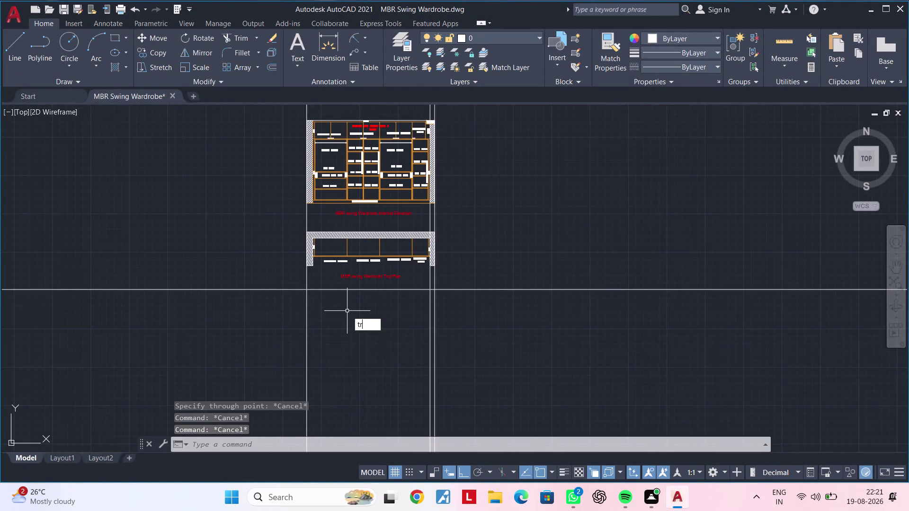
key(space)
click(281, 288)
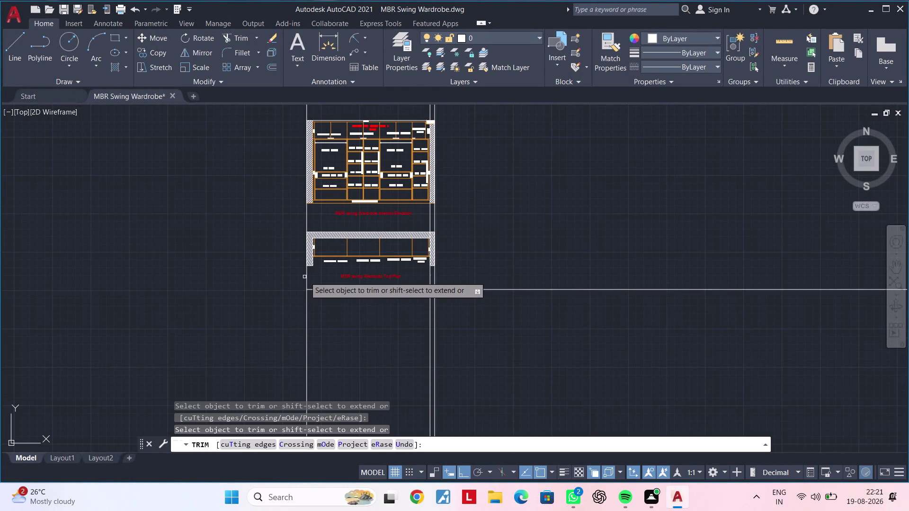
click(306, 277)
scroll(up, 3)
drag(422, 281, 508, 280)
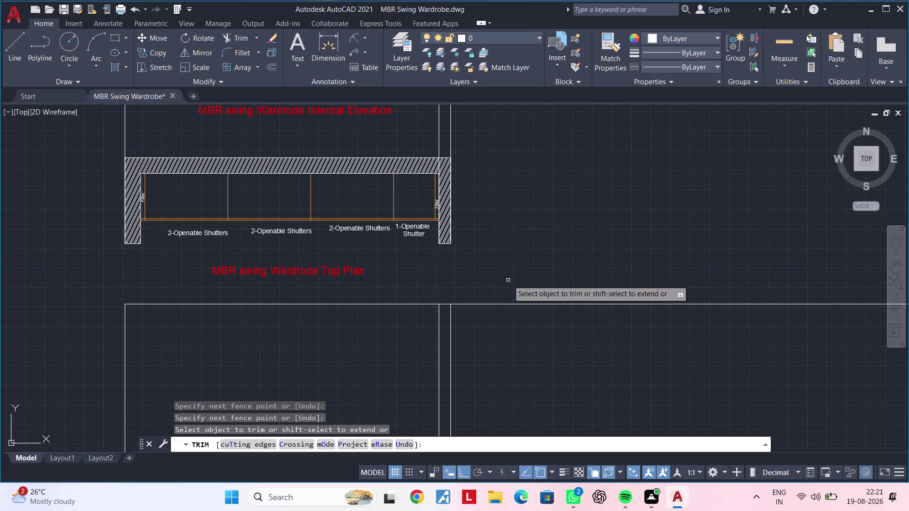
click(500, 306)
click(500, 299)
key(Escape)
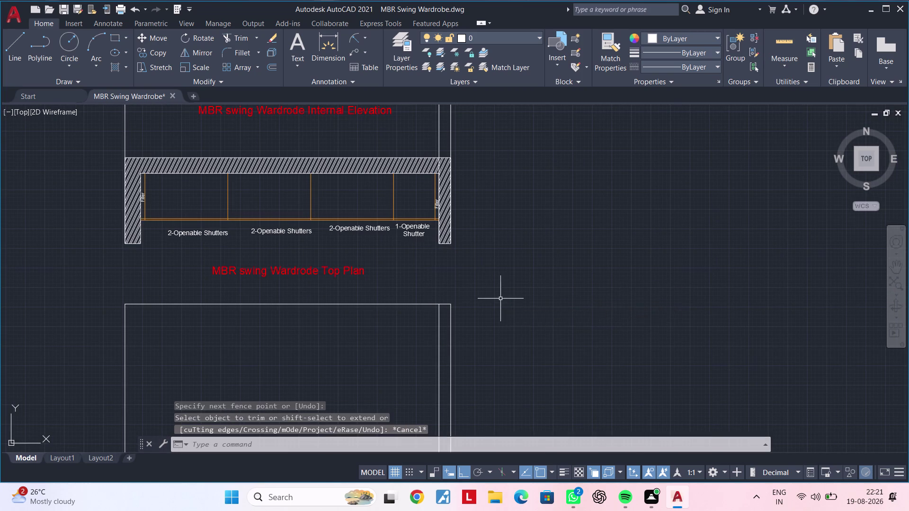
Delete the leftover construction lines and zoom onto the outline's top-right corner.
scroll(down, 3)
middle_drag(503, 290, 490, 421)
scroll(down, 3)
middle_drag(522, 363, 513, 425)
click(525, 240)
click(340, 251)
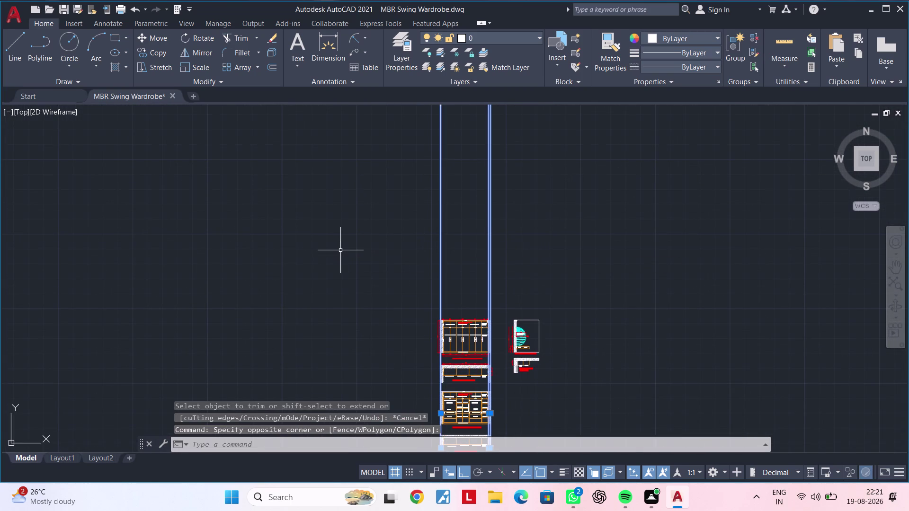
key(Delete)
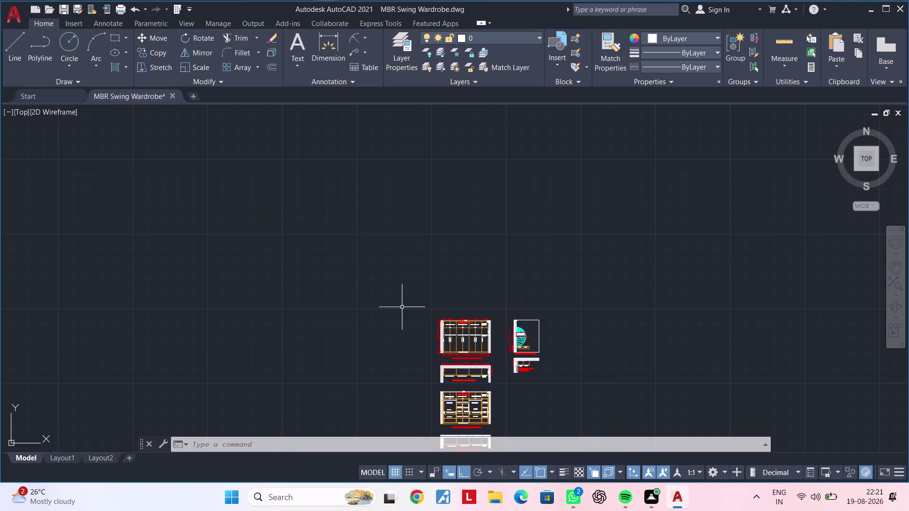
middle_drag(473, 329, 487, 202)
scroll(up, 3)
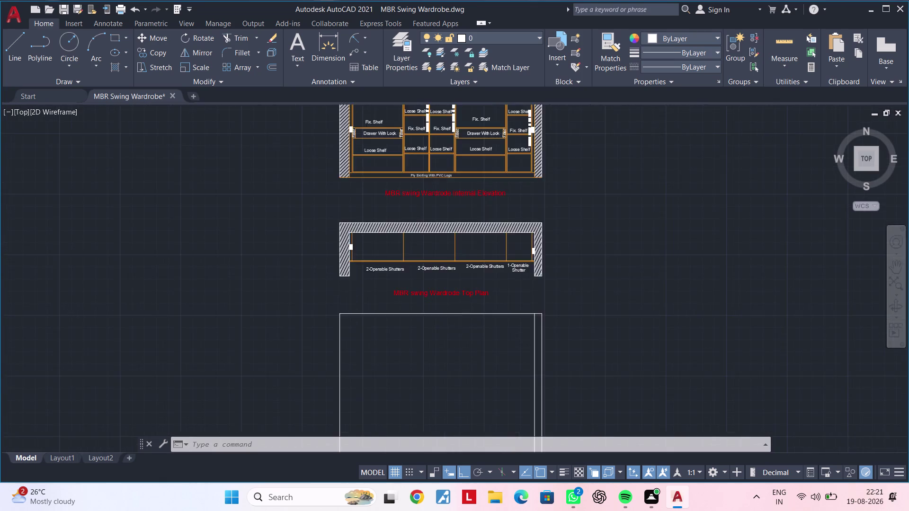
middle_drag(468, 348, 481, 255)
scroll(up, 3)
scroll(up, 3)
middle_drag(574, 278, 492, 296)
middle_drag(566, 273, 538, 244)
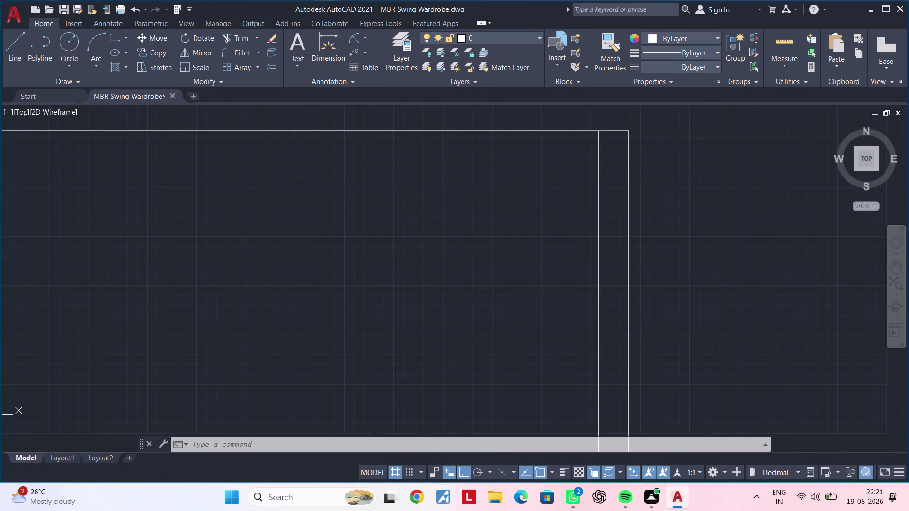
Offset the outline's right side 45 inward.
key(Escape)
key(Escape)
text(og)
key(Escape)
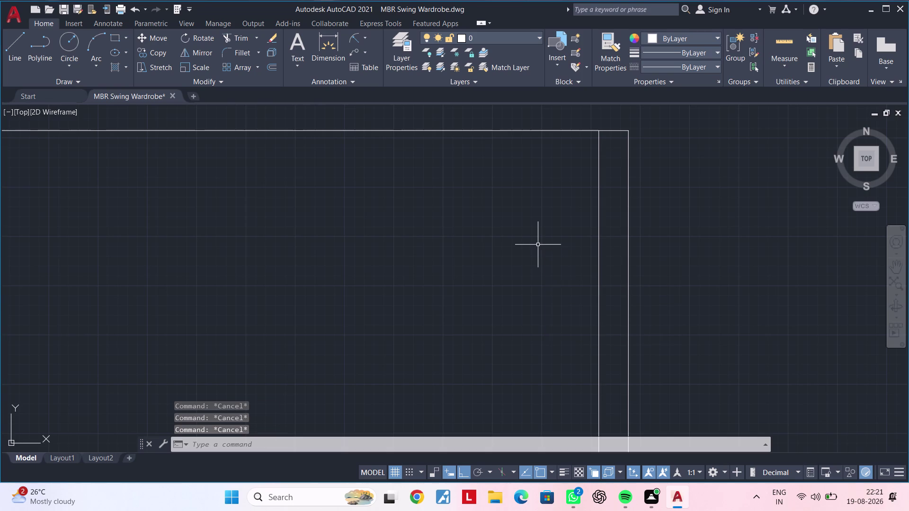
key(Escape)
text(of 4)
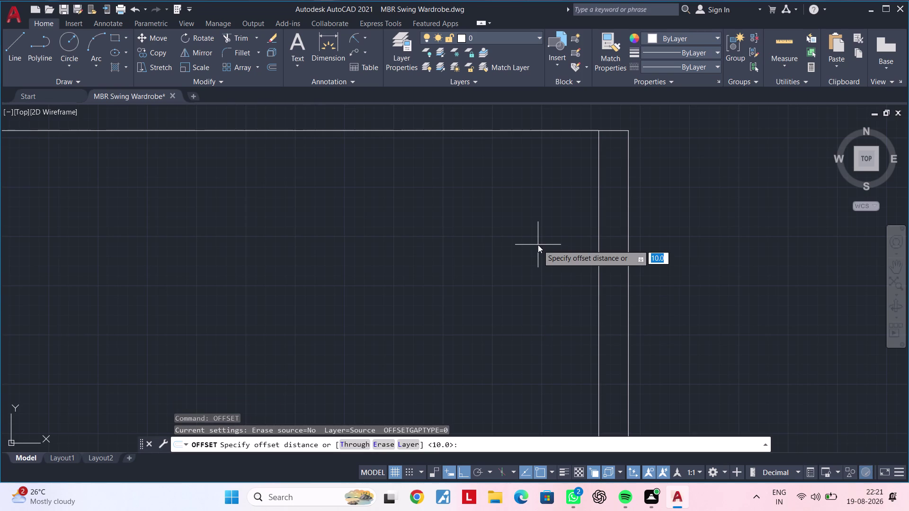
text(5)
key(Return)
click(599, 211)
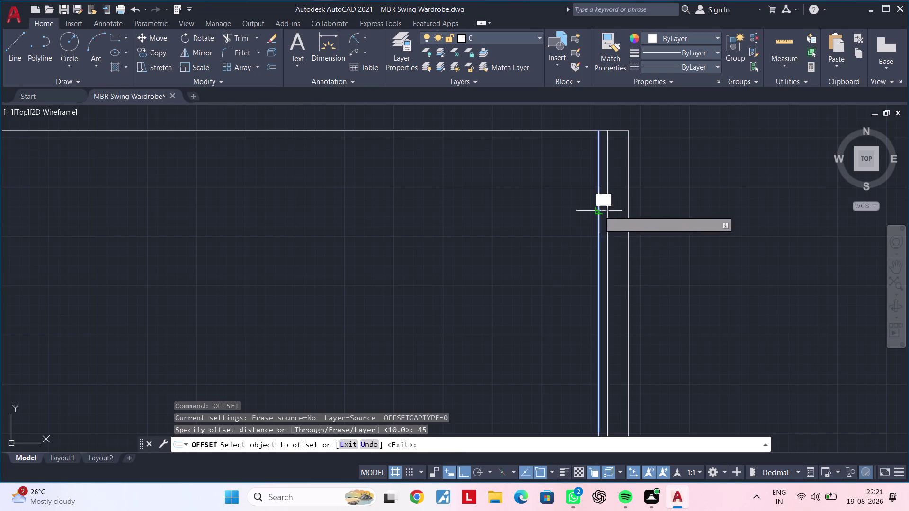
click(488, 215)
middle_drag(550, 196, 523, 224)
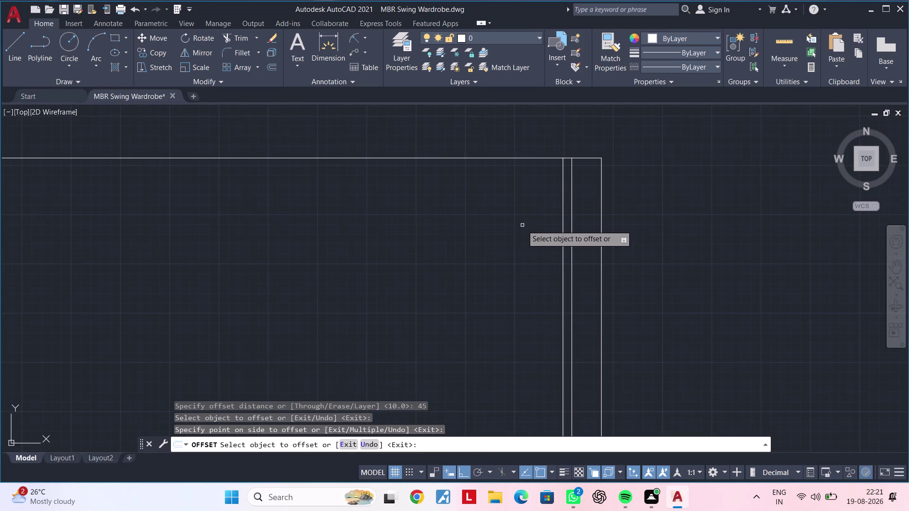
Offset the inner vertical line 1070 to the left.
key(space)
key(space)
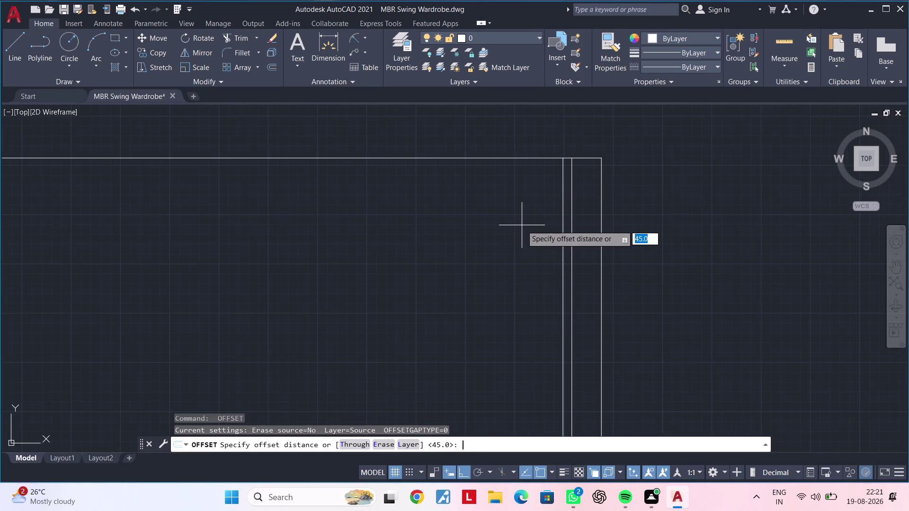
text(1070)
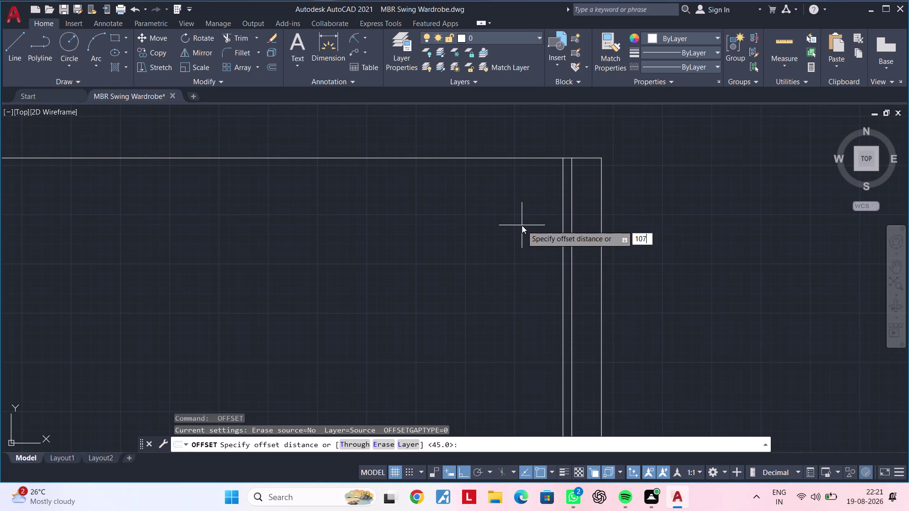
key(Return)
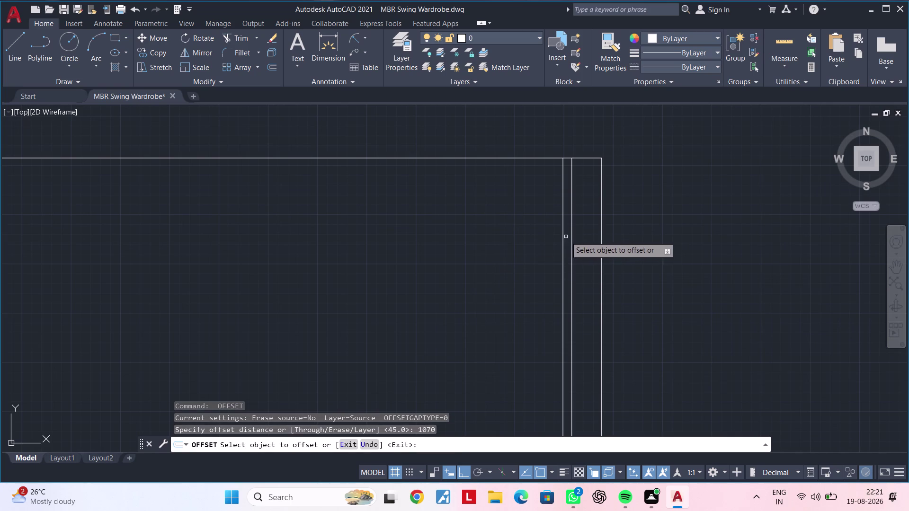
click(564, 237)
click(384, 237)
middle_drag(391, 241, 509, 242)
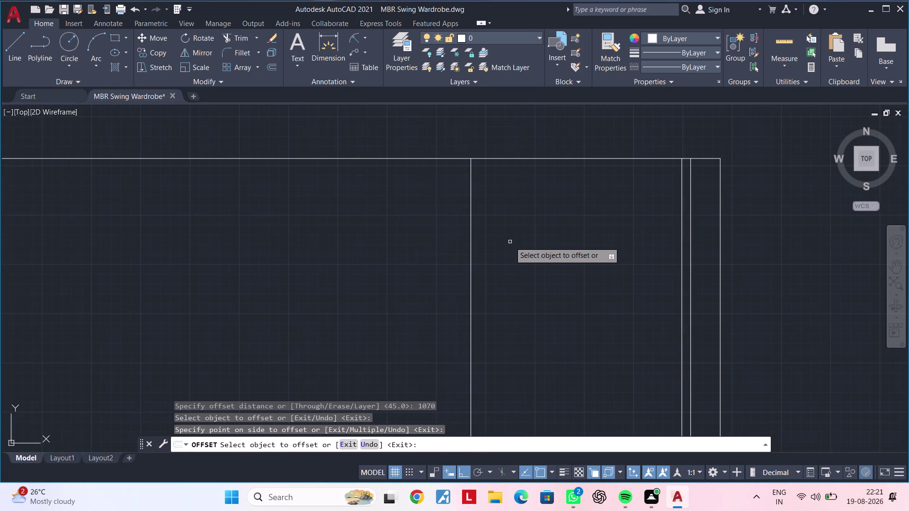
Offset the 1070 line a further 1115 to the left.
key(space)
key(space)
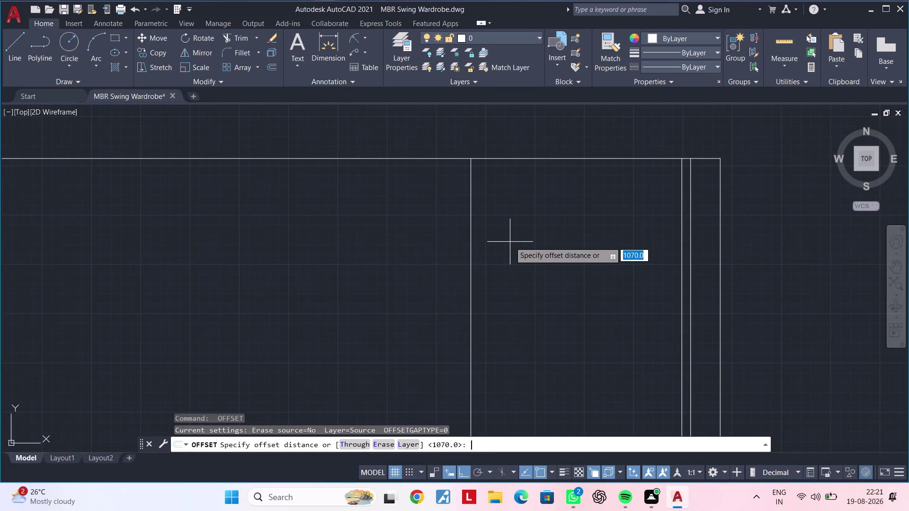
text(1)
text(115)
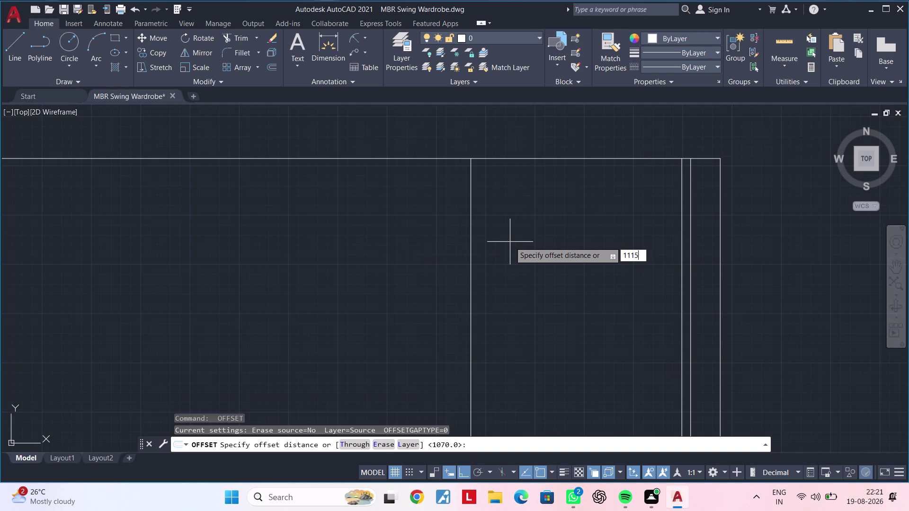
key(Return)
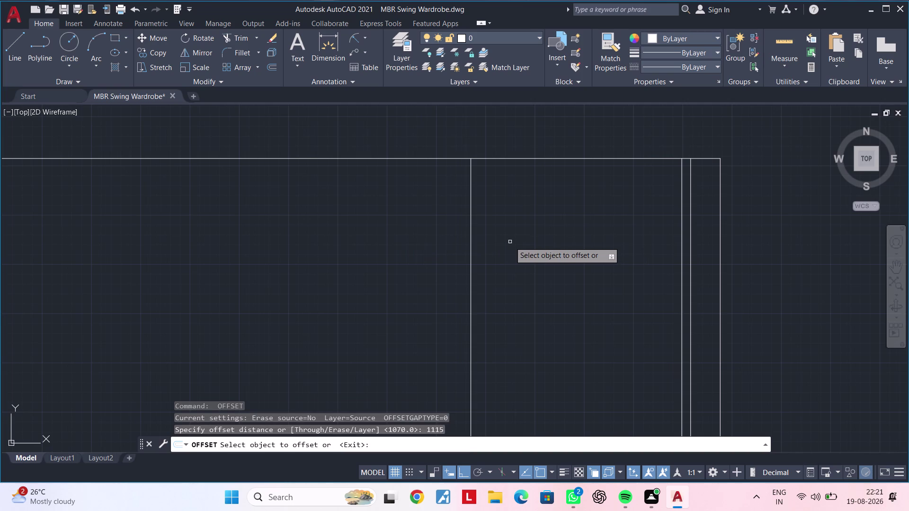
click(470, 233)
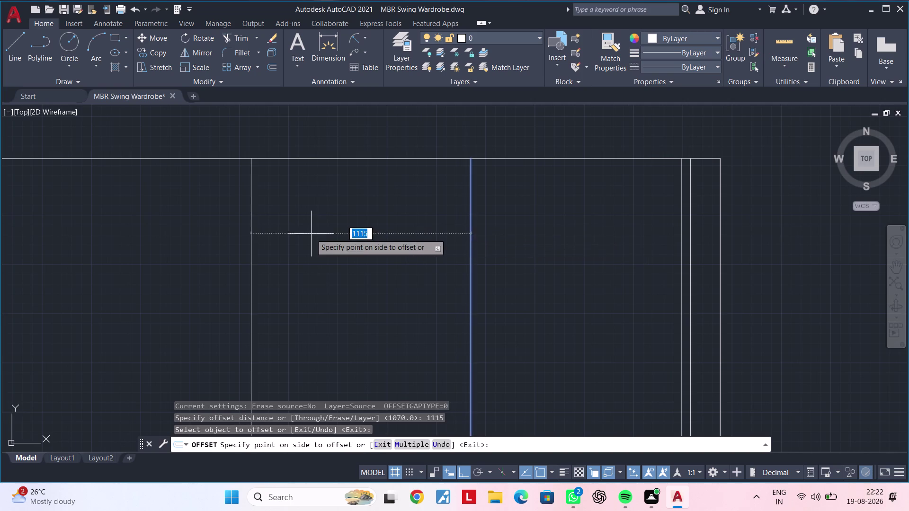
click(311, 234)
middle_drag(345, 232, 575, 230)
middle_drag(362, 262, 448, 263)
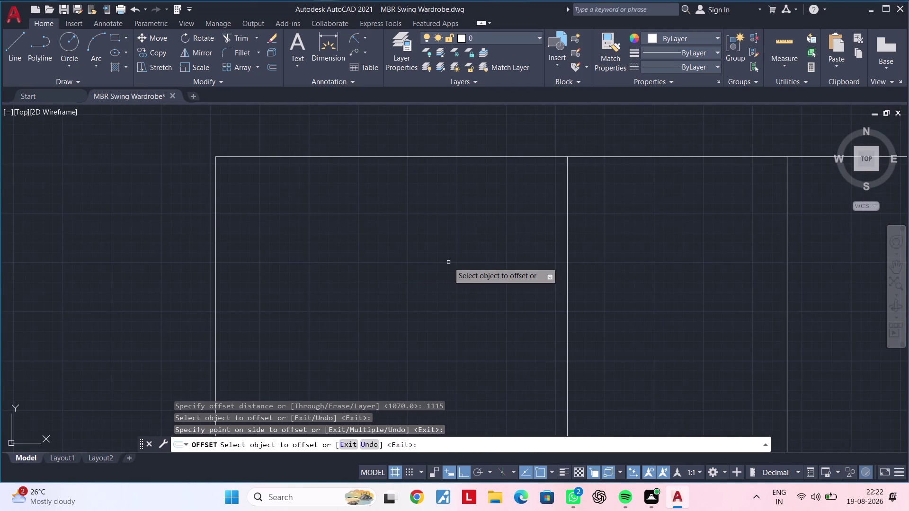
scroll(down, 3)
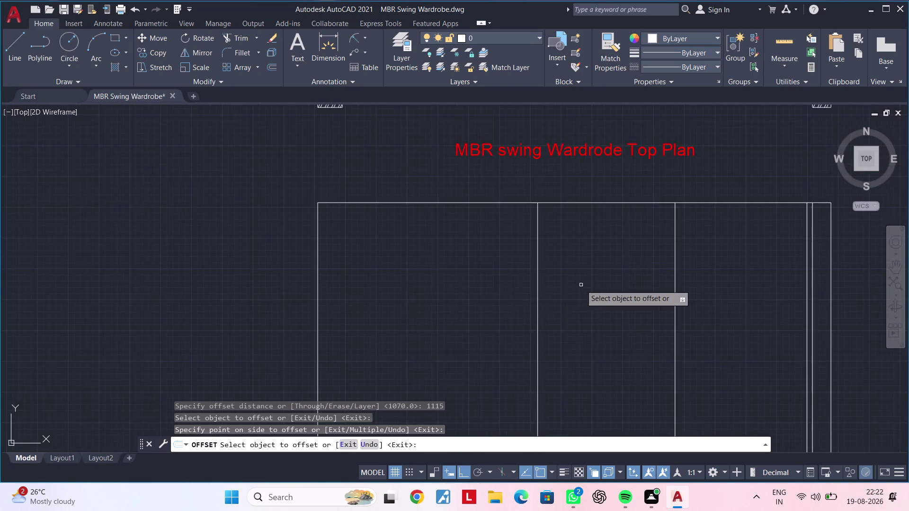
middle_drag(581, 285, 386, 292)
Offset the outline's top edge 50 downward.
key(space)
key(space)
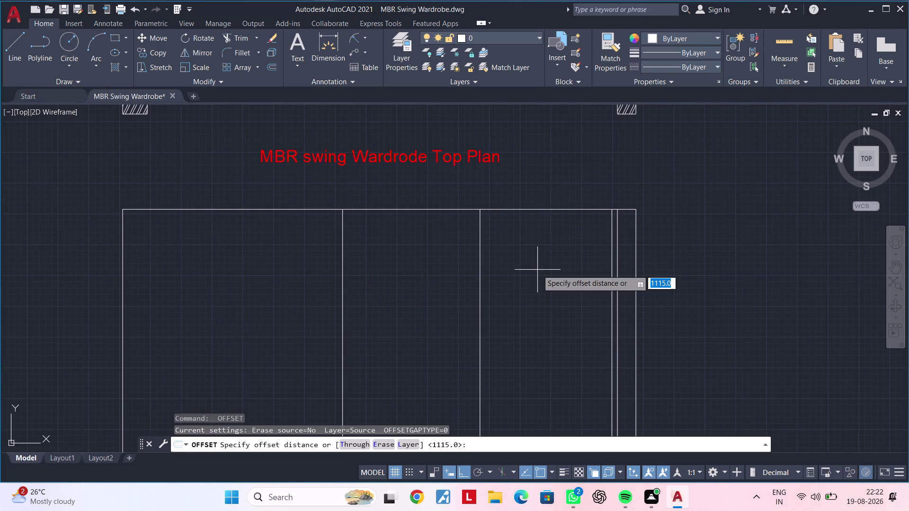
text(50)
key(Return)
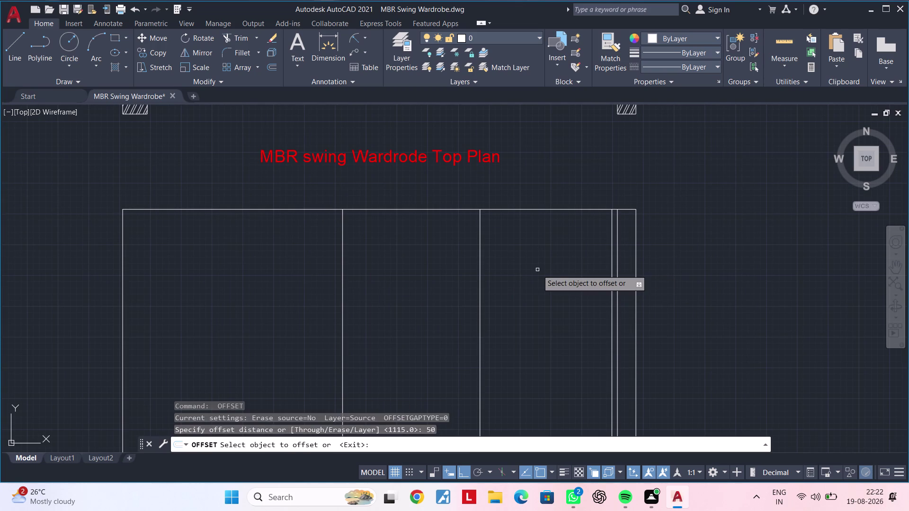
click(556, 208)
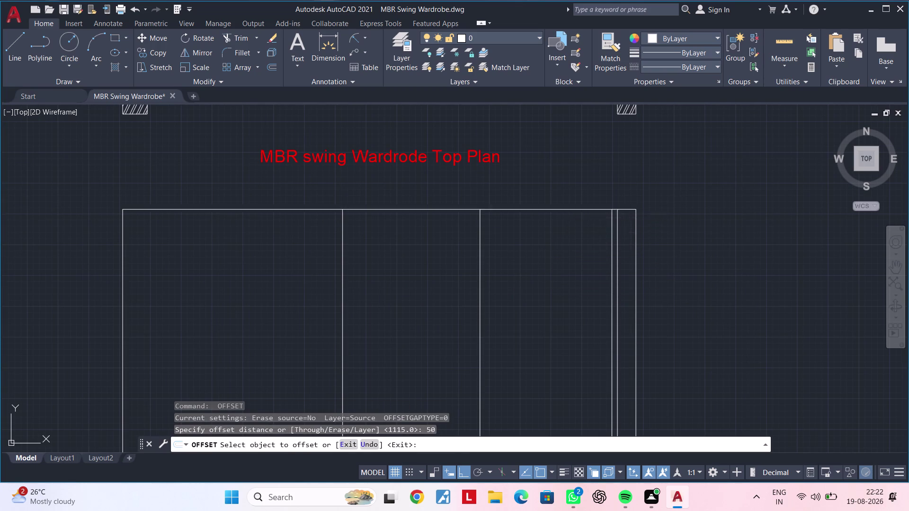
click(543, 247)
key(space)
Offset a vertical line 550 across.
key(space)
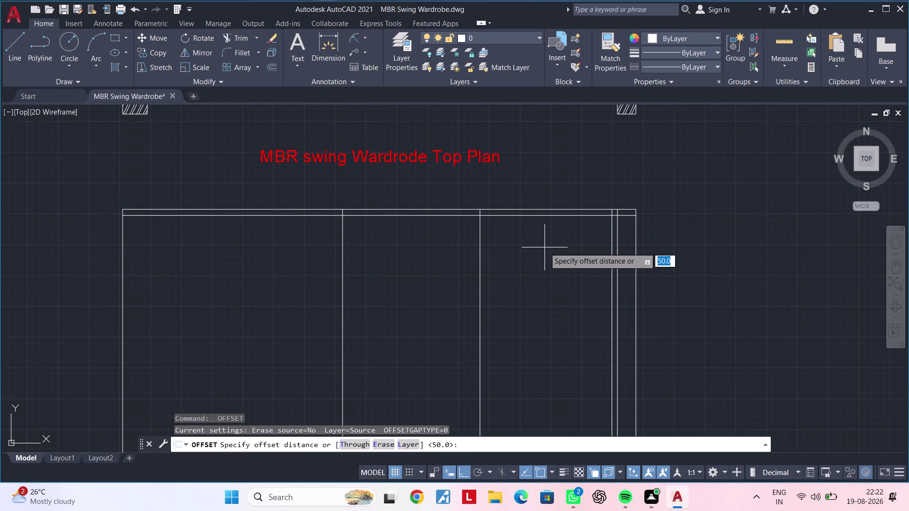
text(550)
key(Return)
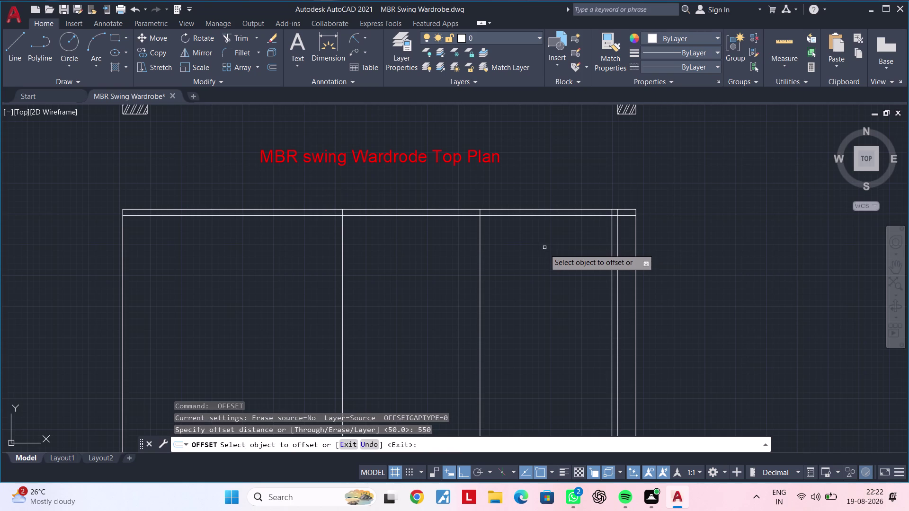
click(591, 215)
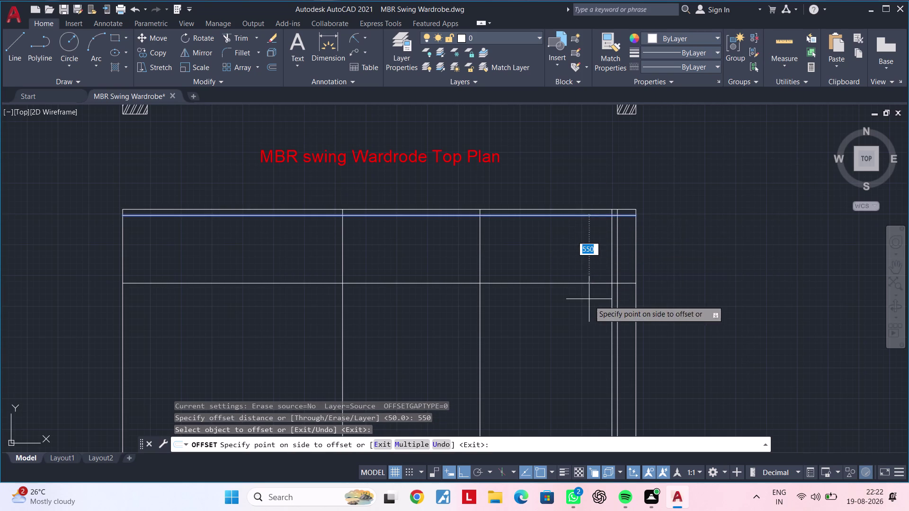
click(590, 304)
scroll(down, 3)
middle_drag(589, 306, 580, 268)
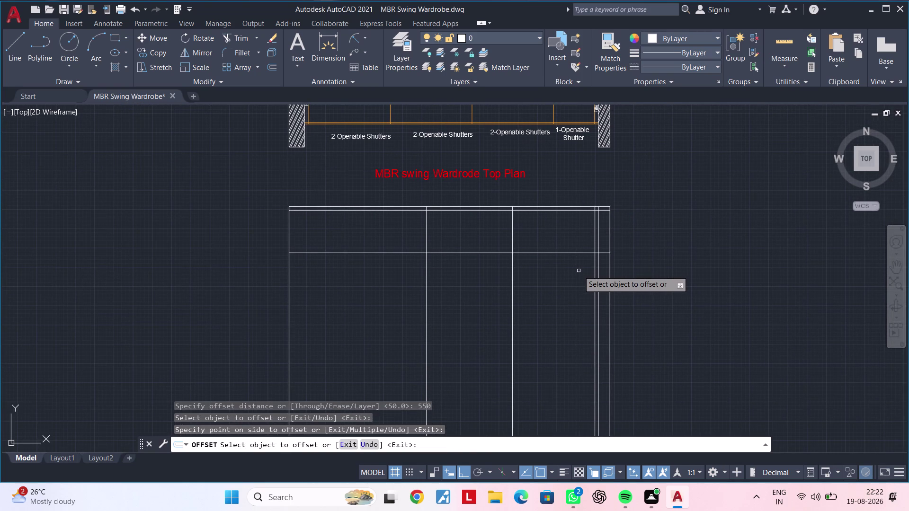
Offset the front horizontal edge 2000 downward.
key(space)
key(space)
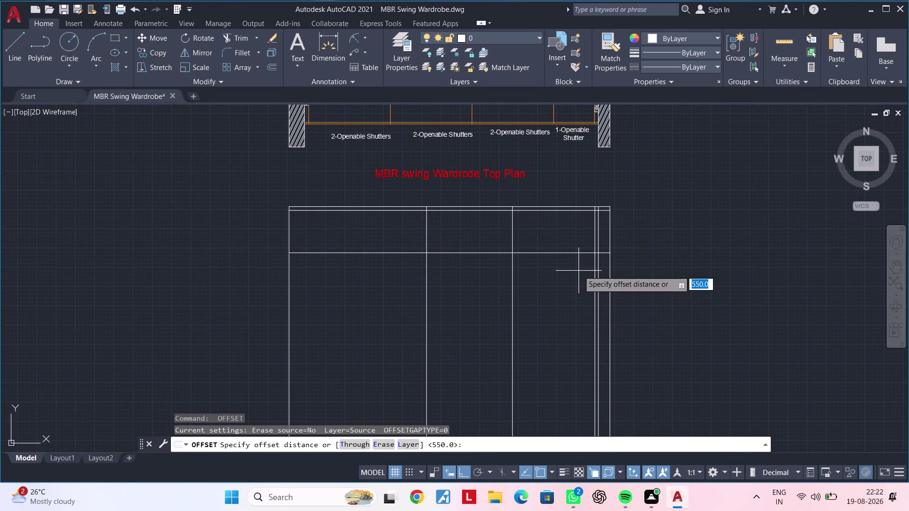
text(2000)
key(Return)
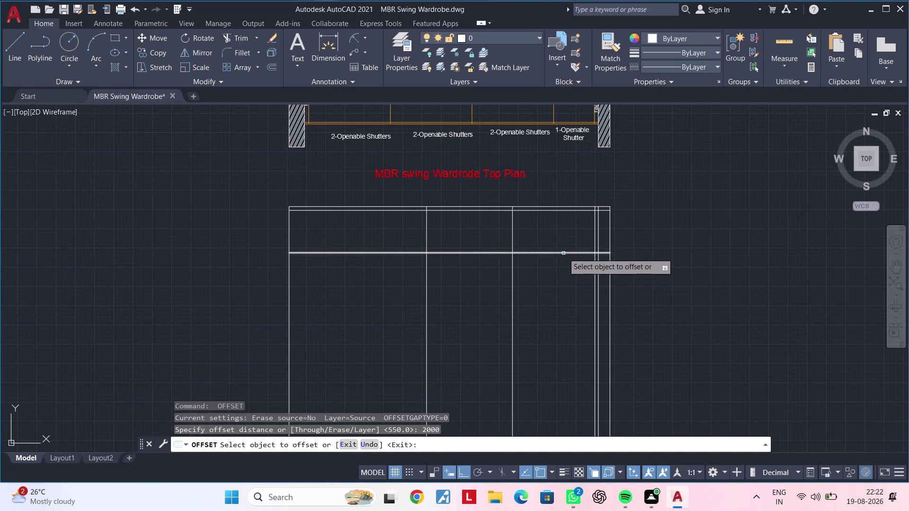
click(564, 254)
click(560, 298)
middle_drag(563, 329, 567, 237)
middle_drag(568, 313, 569, 307)
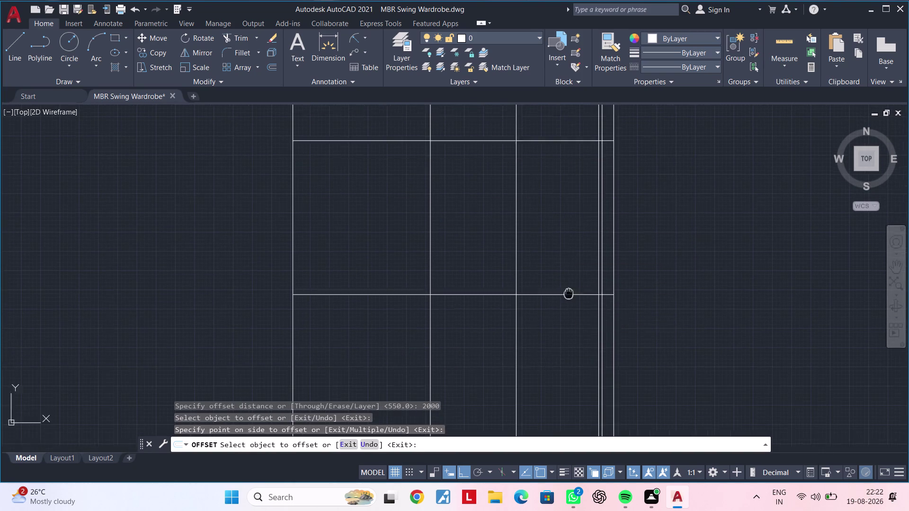
middle_drag(569, 307, 568, 263)
Offset the new lower line another 100 downward.
key(space)
key(space)
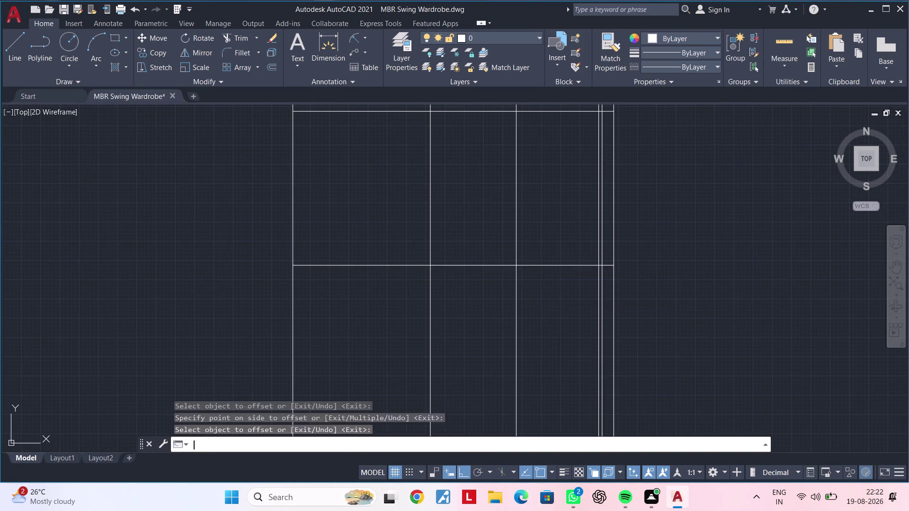
text(100)
key(Return)
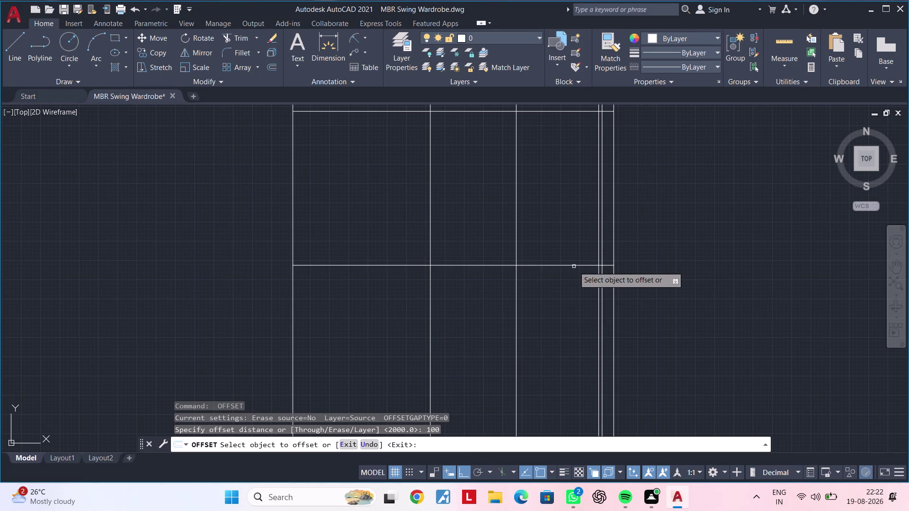
click(574, 264)
click(576, 292)
scroll(down, 3)
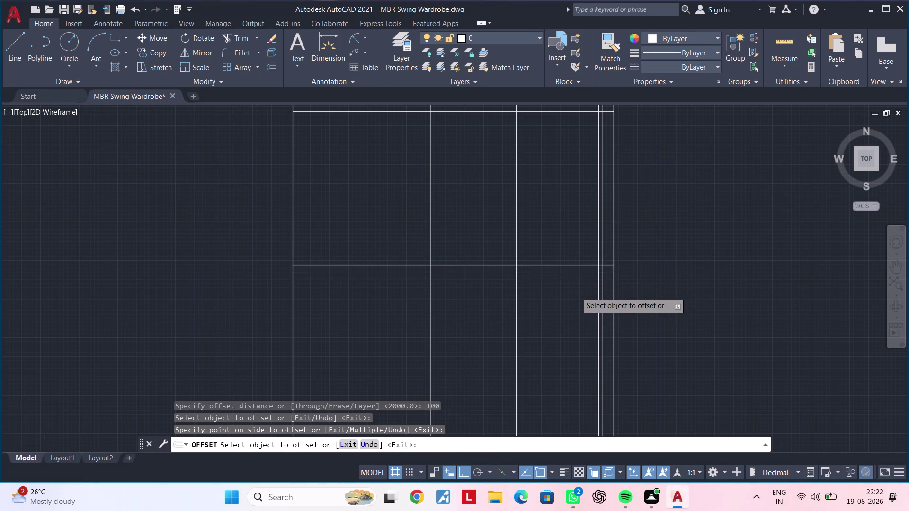
middle_drag(567, 295, 586, 285)
key(Escape)
key(Escape)
key(Escape)
Fence-trim the vertical construction lines below the double bottom line.
text(tr)
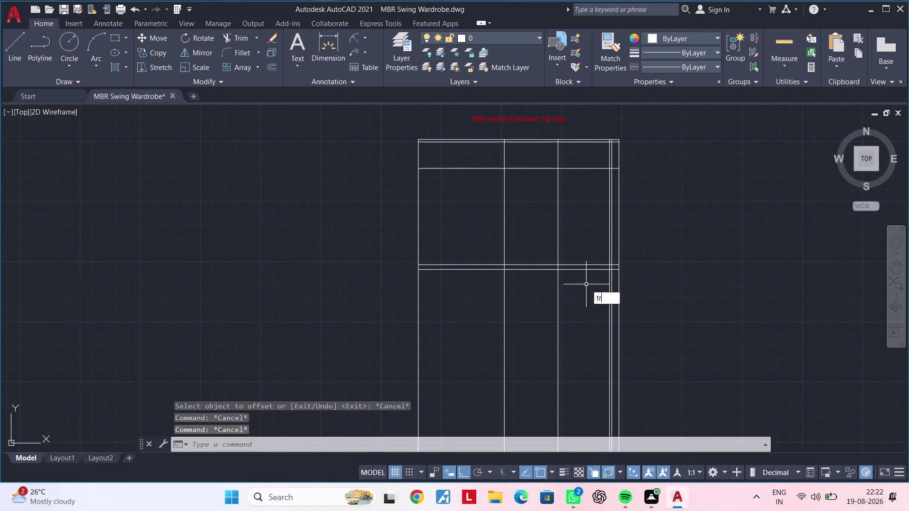
key(space)
drag(391, 307, 463, 307)
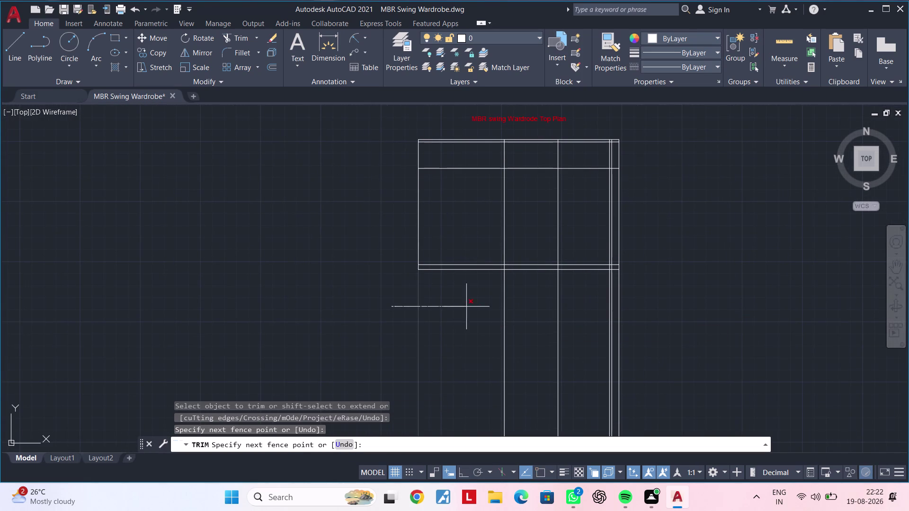
drag(463, 307, 644, 307)
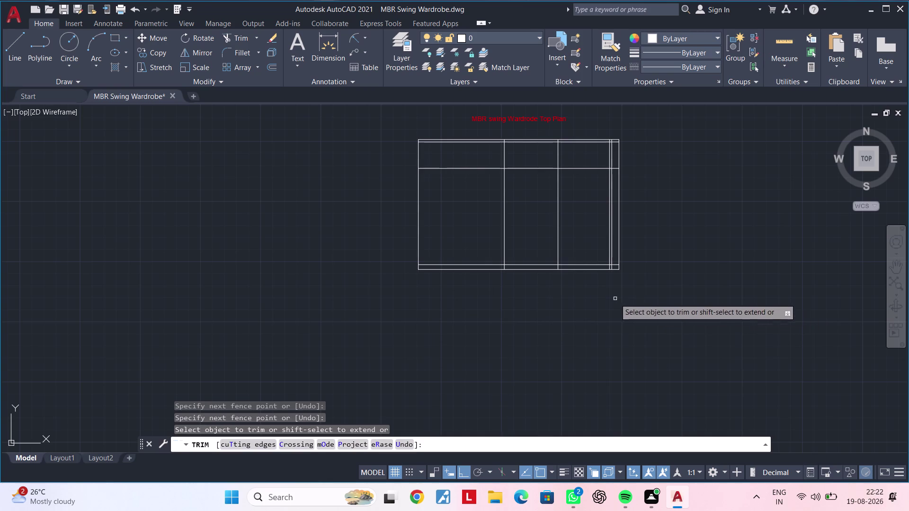
key(Escape)
key(Escape)
key(Escape)
key(Escape)
key(Escape)
key(Escape)
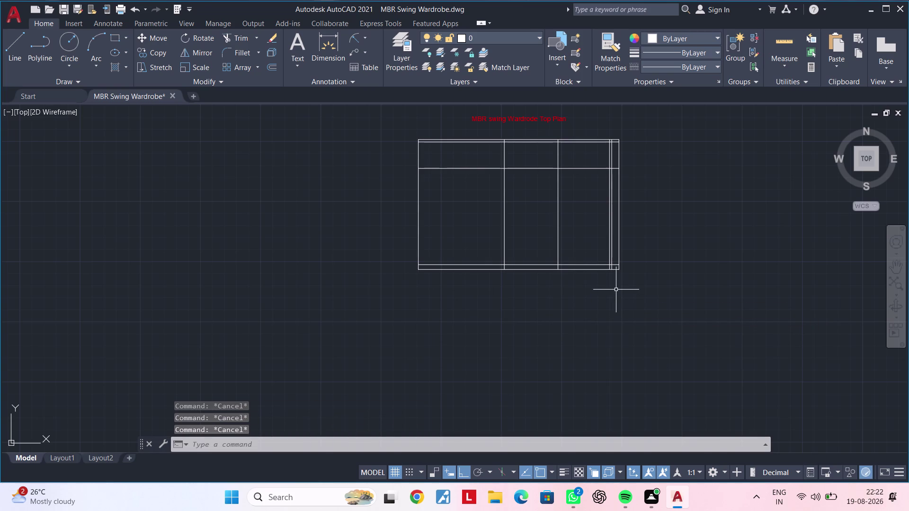
scroll(up, 3)
scroll(up, 3)
middle_drag(607, 287, 598, 362)
key(Escape)
key(Escape)
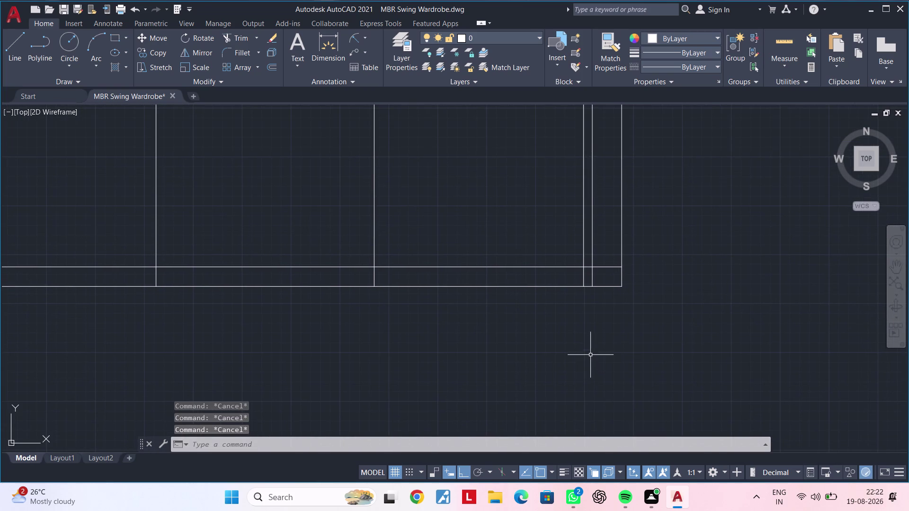
scroll(up, 3)
scroll(down, 3)
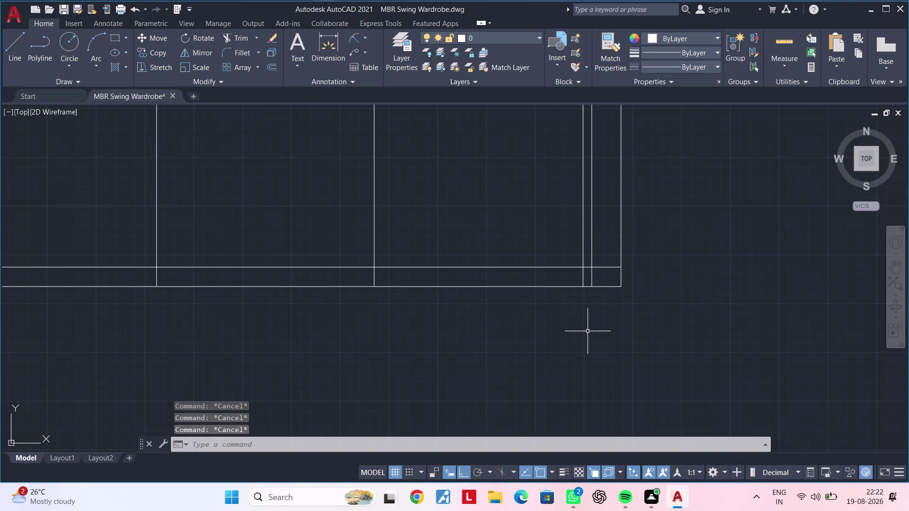
middle_drag(585, 331, 563, 374)
key(Escape)
key(Escape)
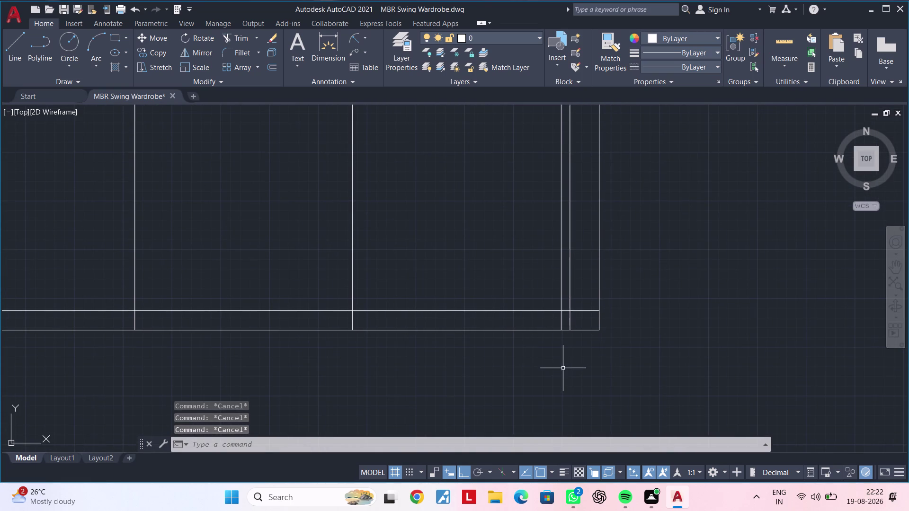
Trim the overshooting line ends at the outline's bottom right corner.
key(t)
text(r)
key(space)
scroll(down, 3)
middle_drag(564, 374, 560, 425)
scroll(up, 3)
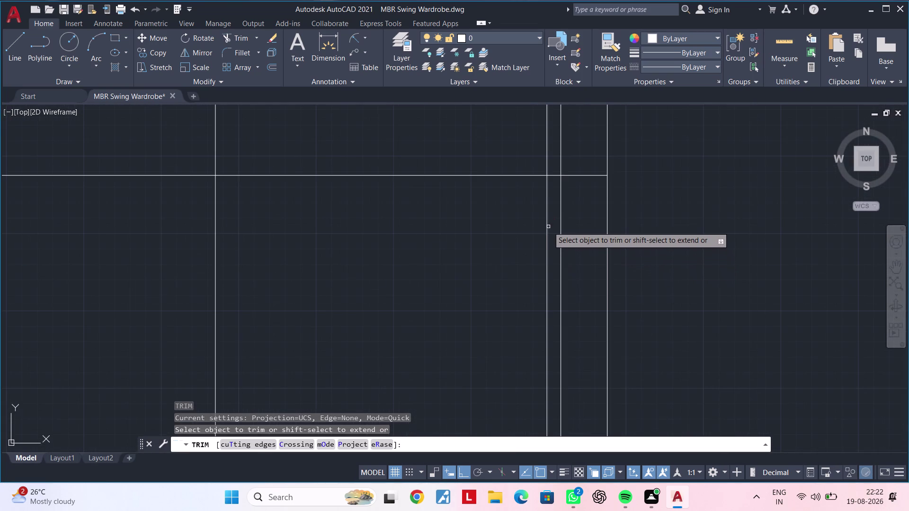
click(547, 226)
scroll(down, 3)
middle_drag(540, 272, 545, 208)
scroll(up, 3)
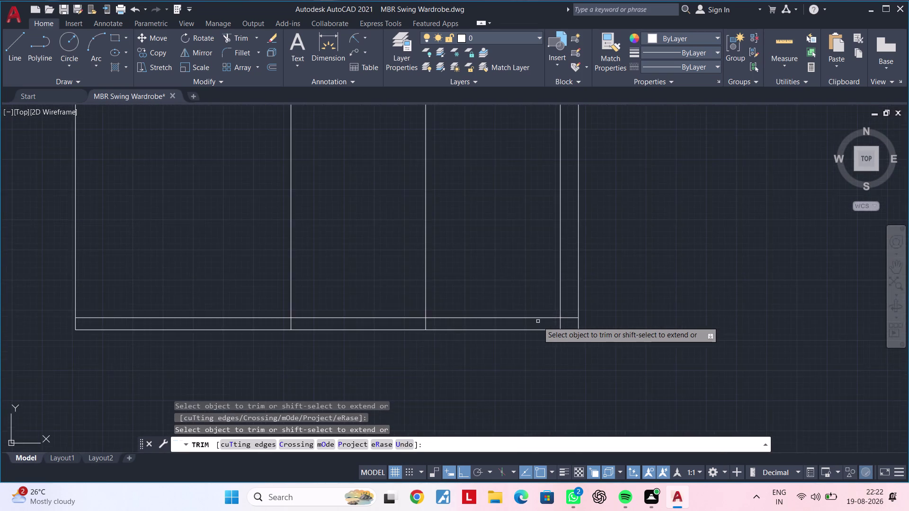
scroll(up, 3)
click(586, 317)
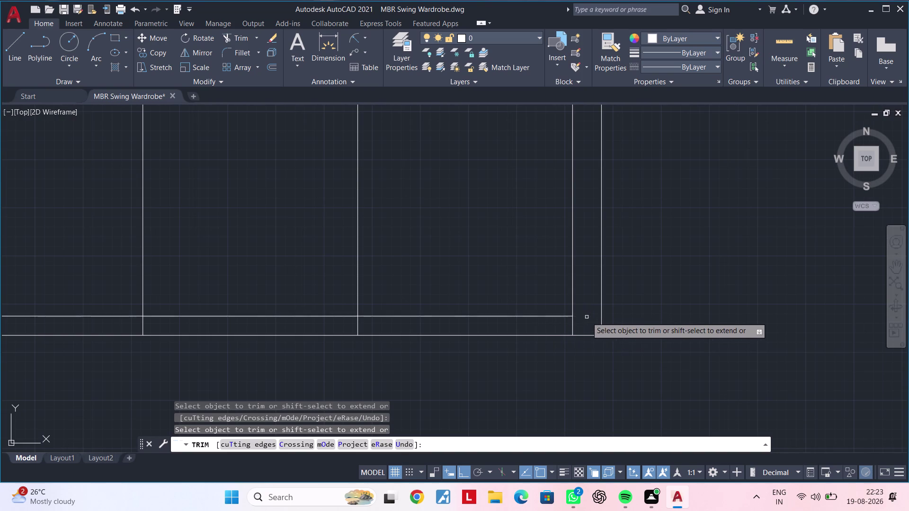
scroll(down, 3)
middle_drag(512, 270, 514, 351)
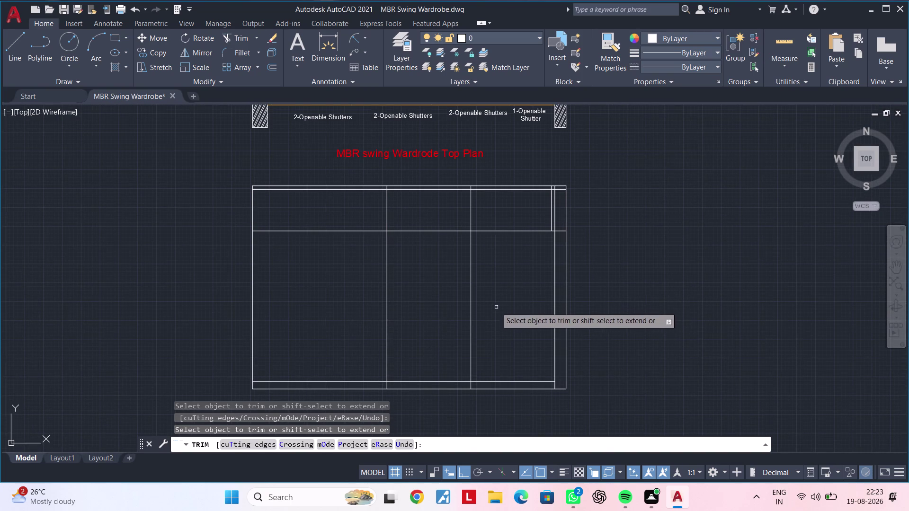
scroll(down, 3)
middle_drag(506, 289, 496, 336)
scroll(up, 3)
middle_drag(489, 300, 561, 298)
key(Escape)
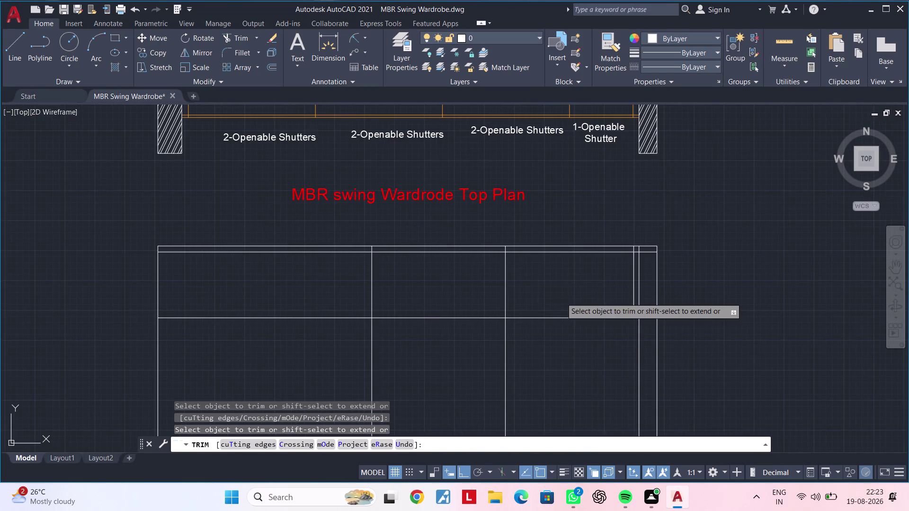
key(Escape)
key(Escape)
key(Escape)
key(Escape)
middle_drag(565, 295, 552, 317)
key(Escape)
key(Escape)
key(Escape)
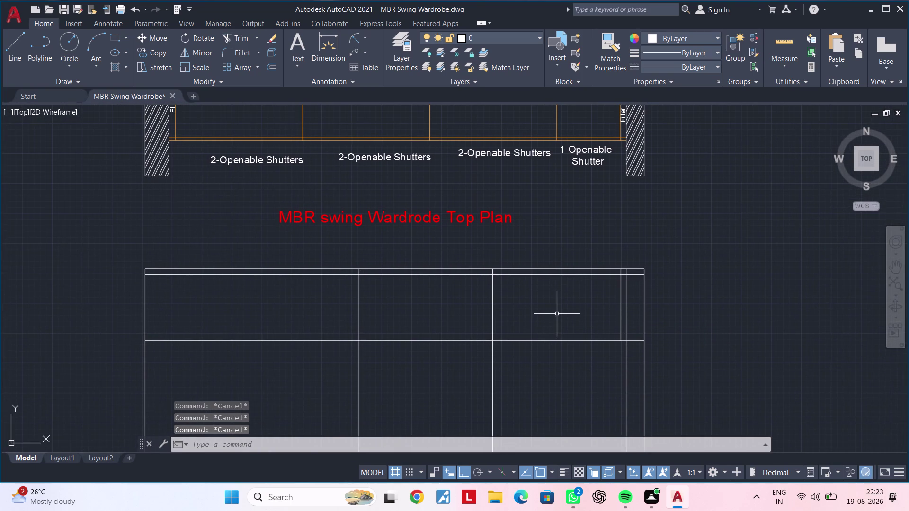
Trim the overhanging line ends along the outline's top edge and top right corner.
text(tr)
key(space)
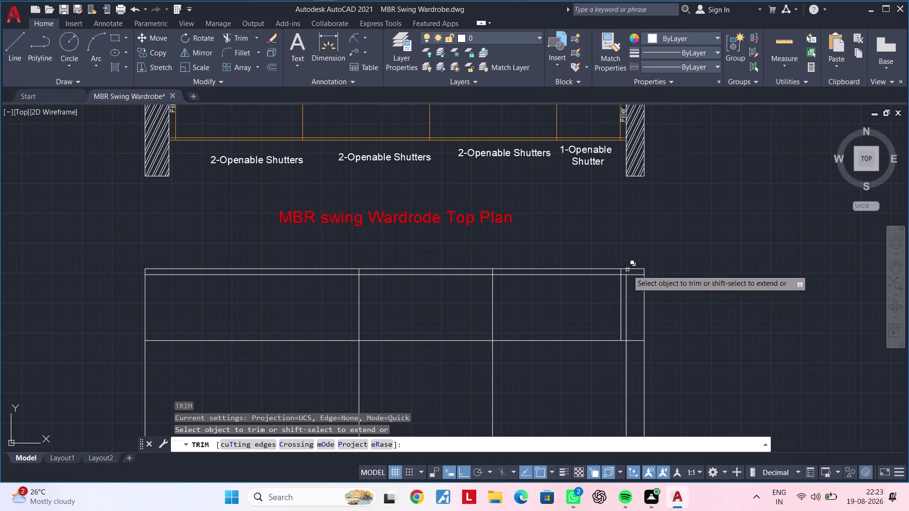
scroll(up, 3)
click(630, 279)
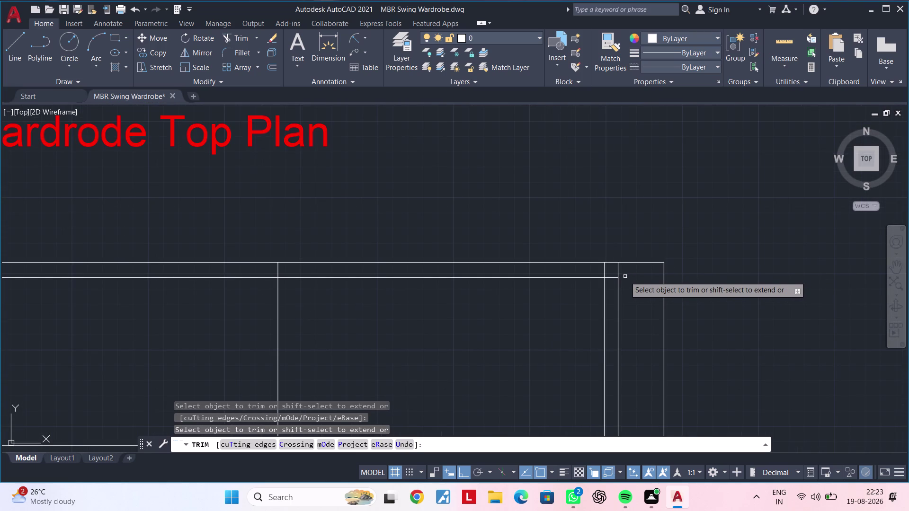
click(604, 271)
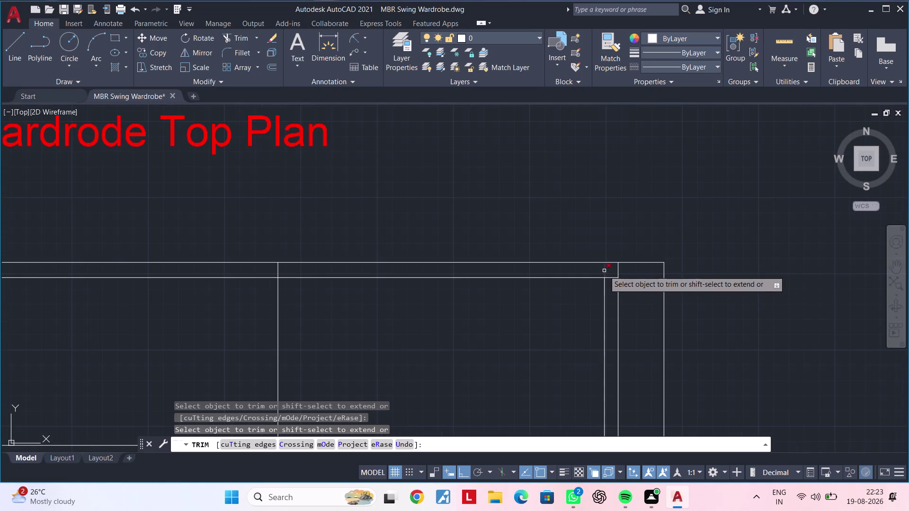
middle_drag(551, 271, 815, 270)
click(541, 269)
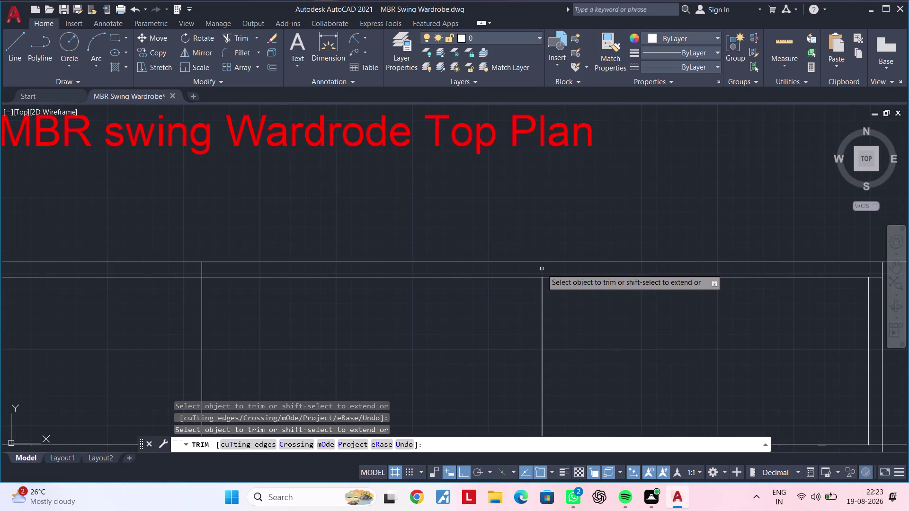
middle_drag(392, 280, 654, 281)
scroll(up, 3)
click(456, 265)
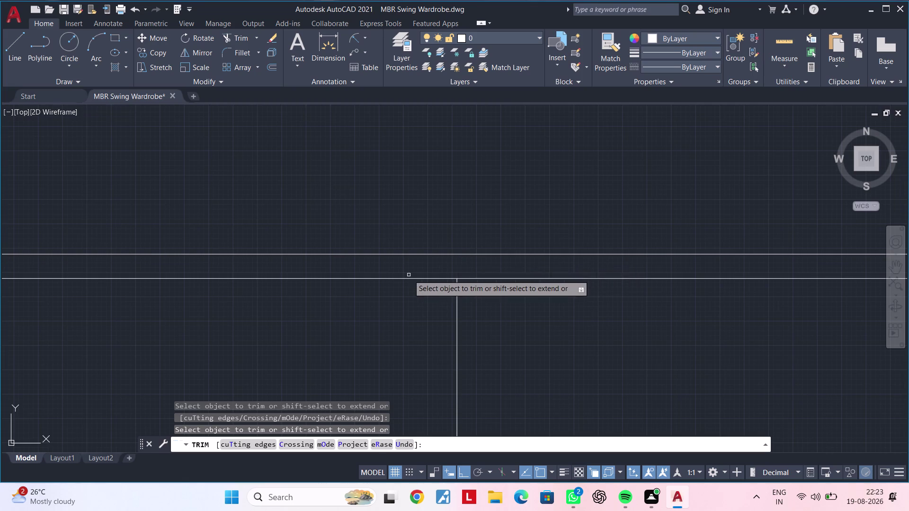
scroll(down, 3)
middle_drag(326, 302, 538, 285)
middle_drag(523, 295, 459, 295)
key(Escape)
key(Escape)
key(Escape)
key(Escape)
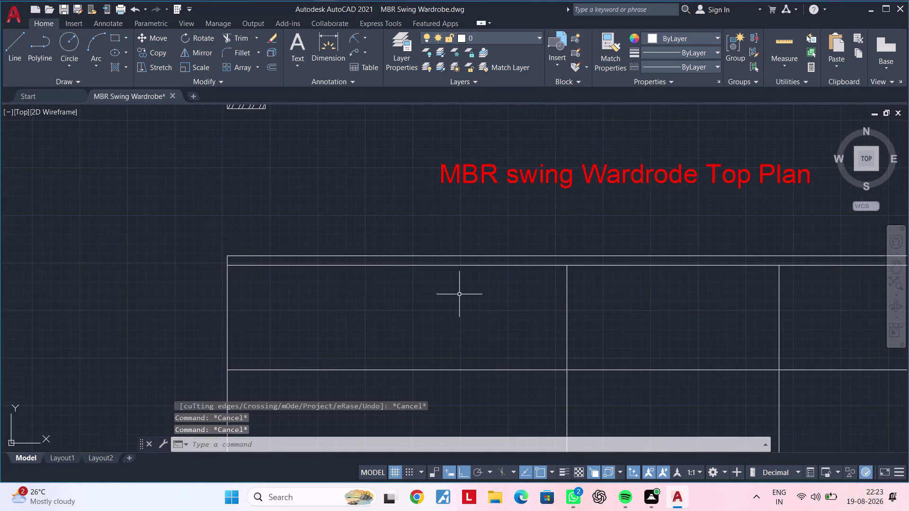
key(Escape)
key(Escape)
key(Escape)
key(Escape)
key(Escape)
key(Escape)
key(Escape)
key(Escape)
key(Escape)
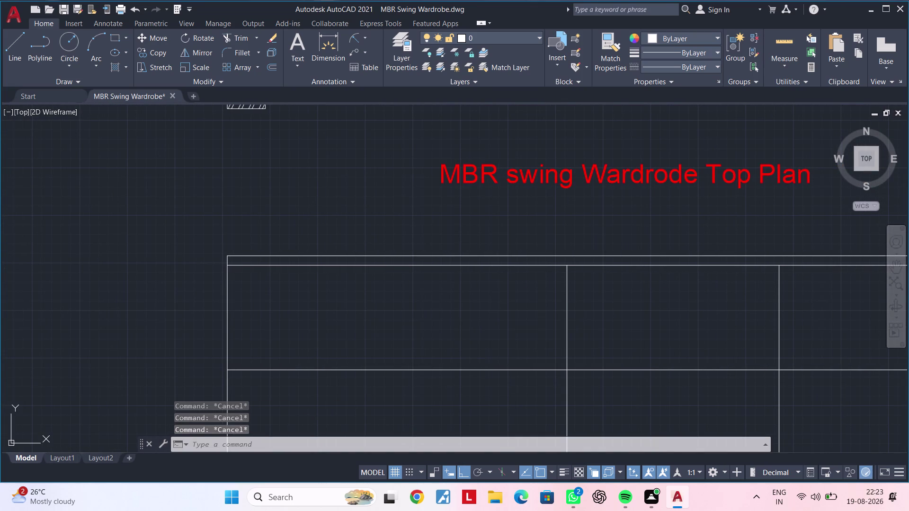
key(Escape)
middle_drag(723, 307, 395, 266)
scroll(down, 3)
middle_drag(544, 295, 527, 292)
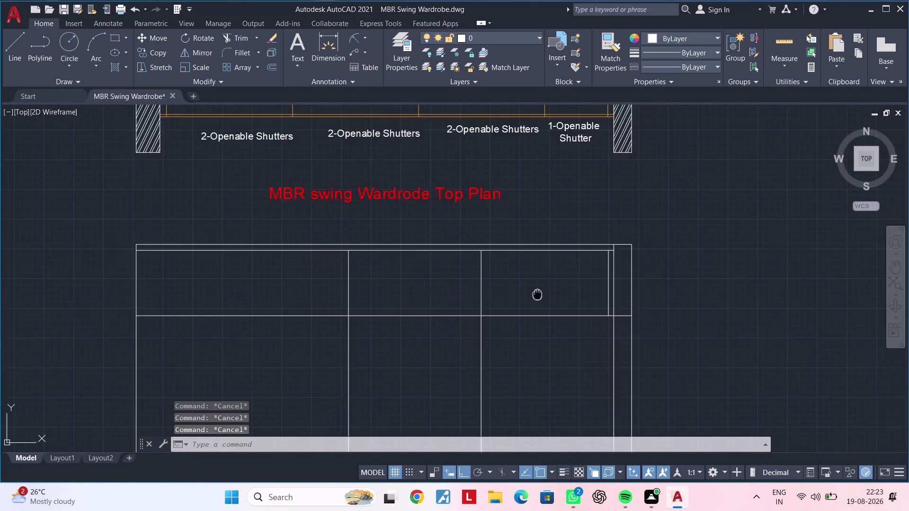
middle_drag(527, 292, 509, 289)
key(Escape)
key(Escape)
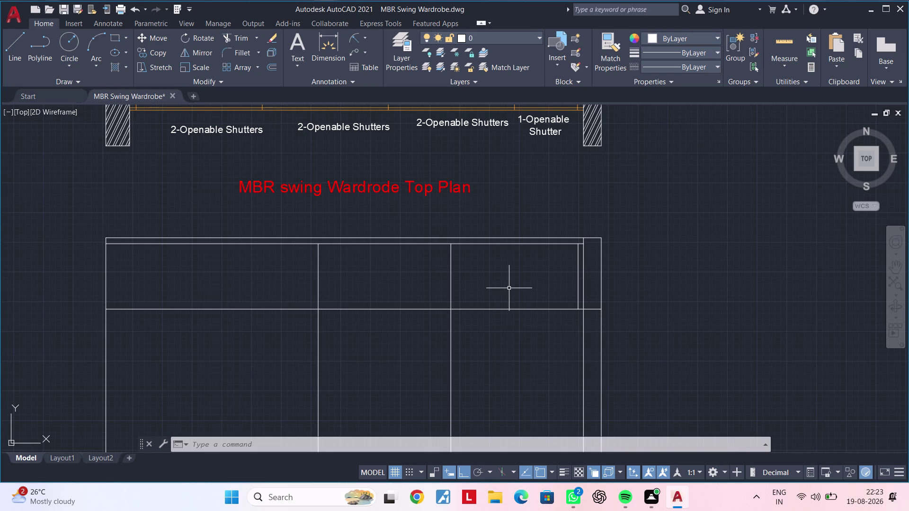
Offset the vertical line 535 units to the right with OFFSET.
key(Escape)
key(Escape)
key(Escape)
text(o)
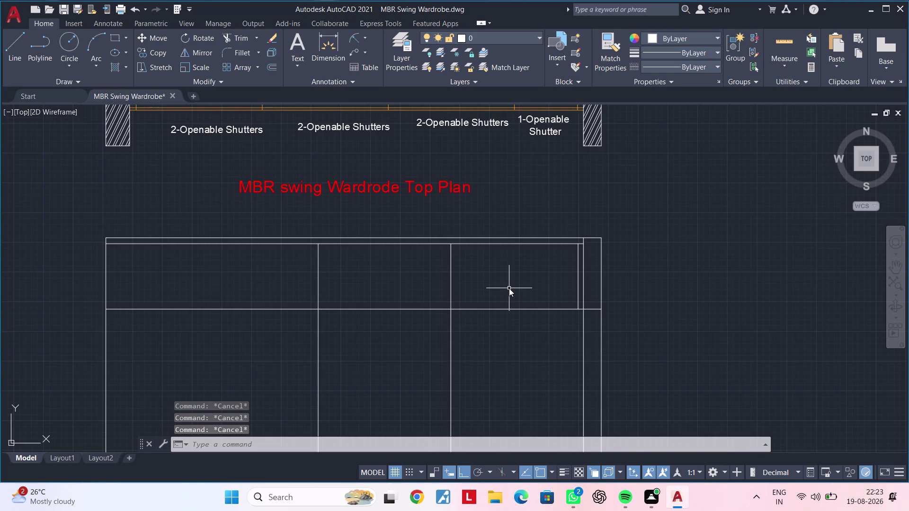
text(f)
key(space)
text(53)
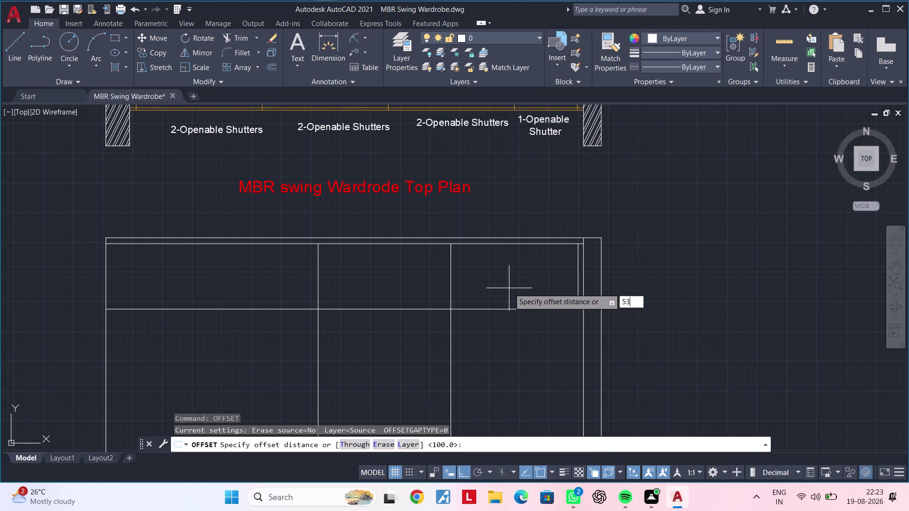
text(5)
key(Return)
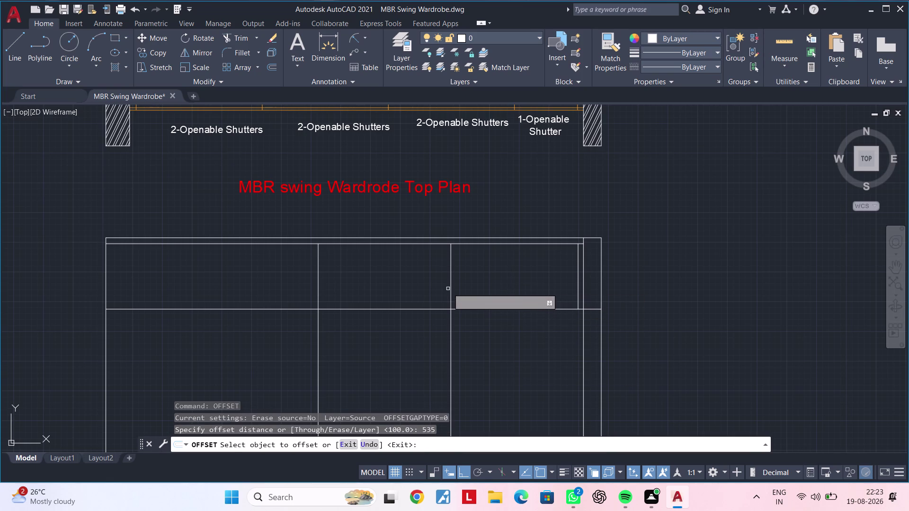
click(450, 288)
click(518, 287)
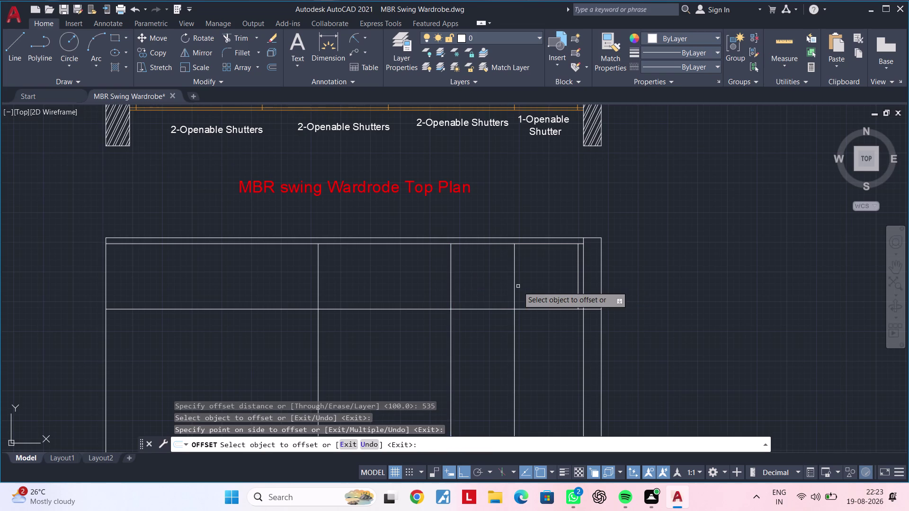
middle_drag(518, 286, 570, 277)
key(Escape)
key(Escape)
key(Escape)
Trim the new vertical line's lower part off at the horizontal line.
text(t)
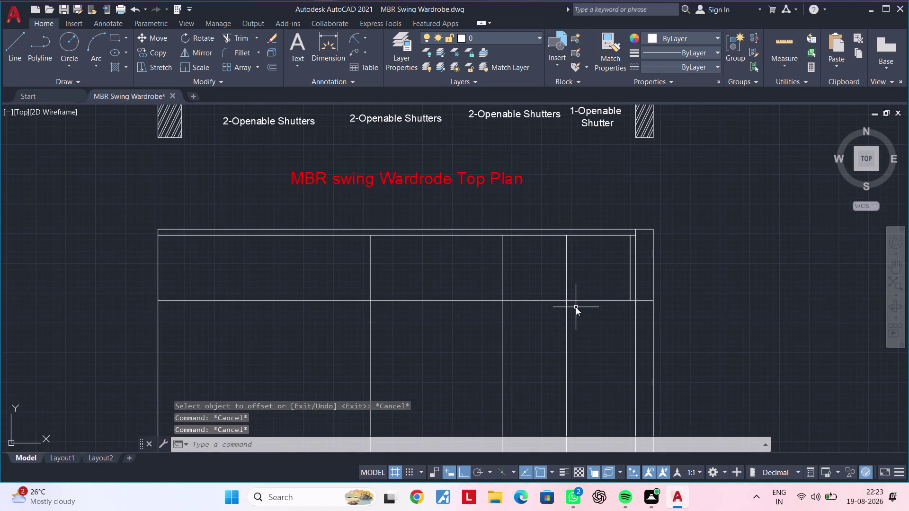
text(r)
key(space)
click(567, 321)
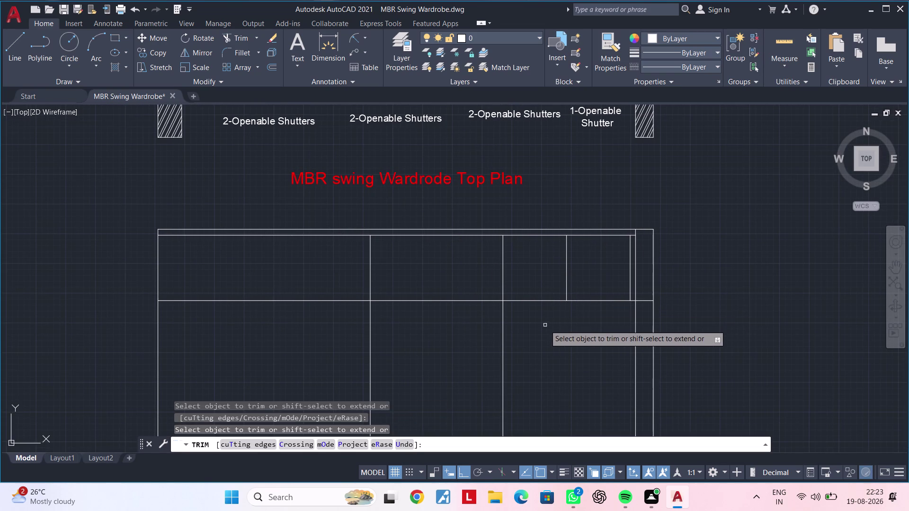
middle_drag(551, 328, 635, 340)
key(Escape)
key(Escape)
middle_drag(541, 300, 533, 295)
key(Escape)
key(Escape)
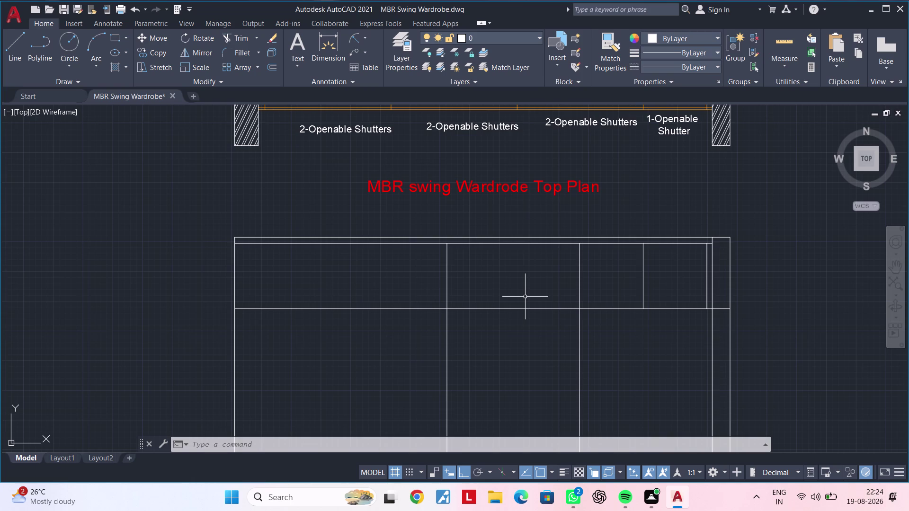
Start a 557.5 offset of the vertical divider, then abandon it without placing a copy.
key(Escape)
key(Escape)
text(of)
key(space)
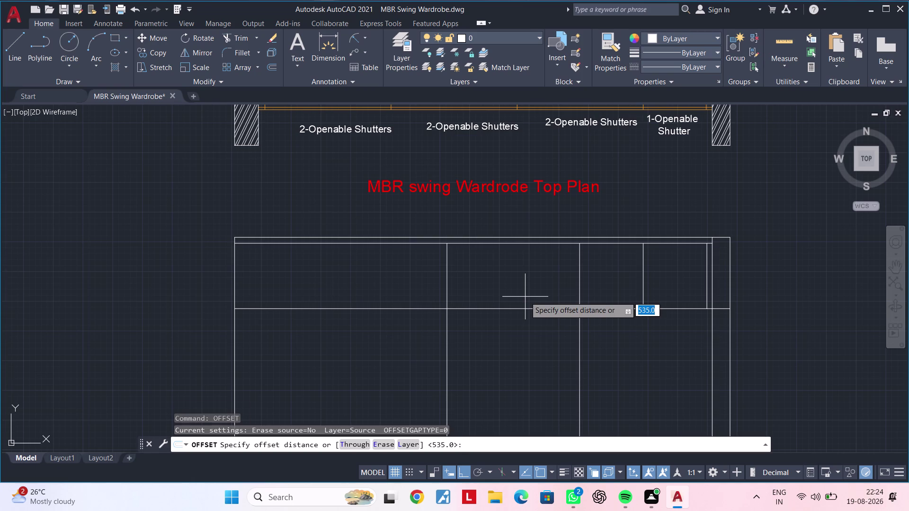
text(55)
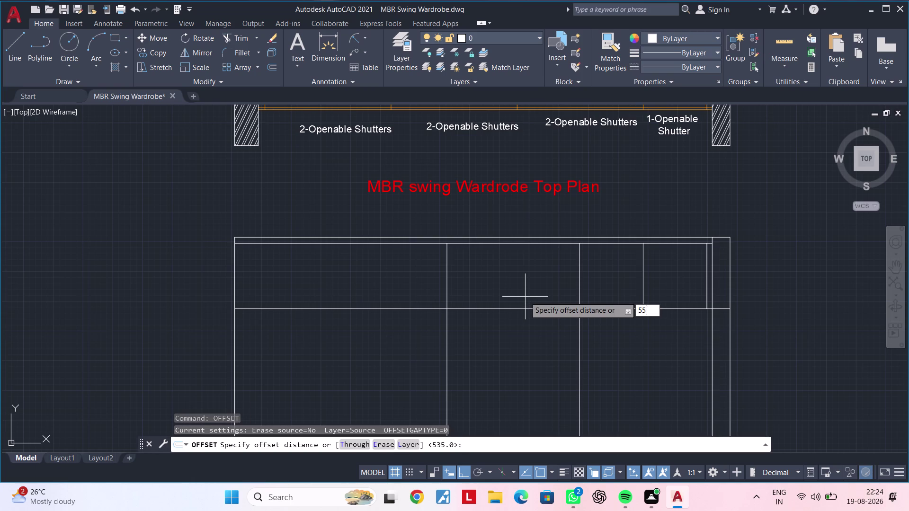
text(7.5)
key(Return)
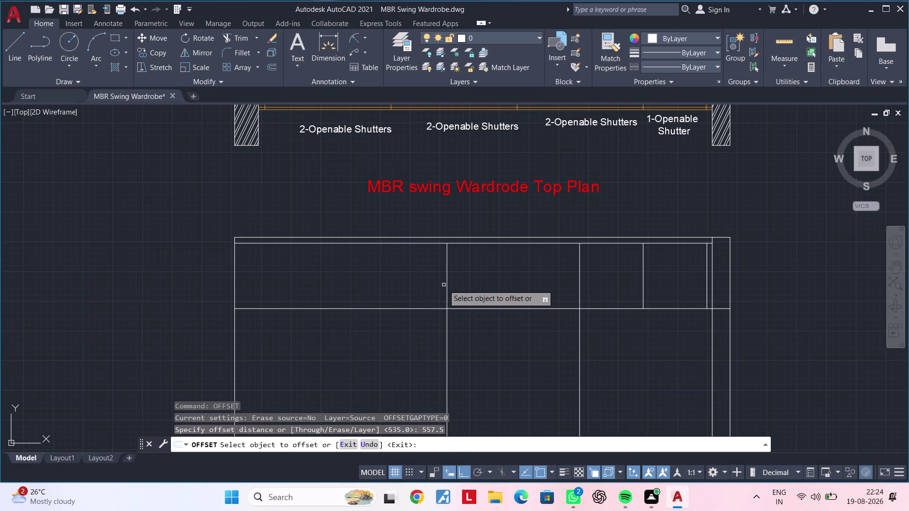
click(448, 283)
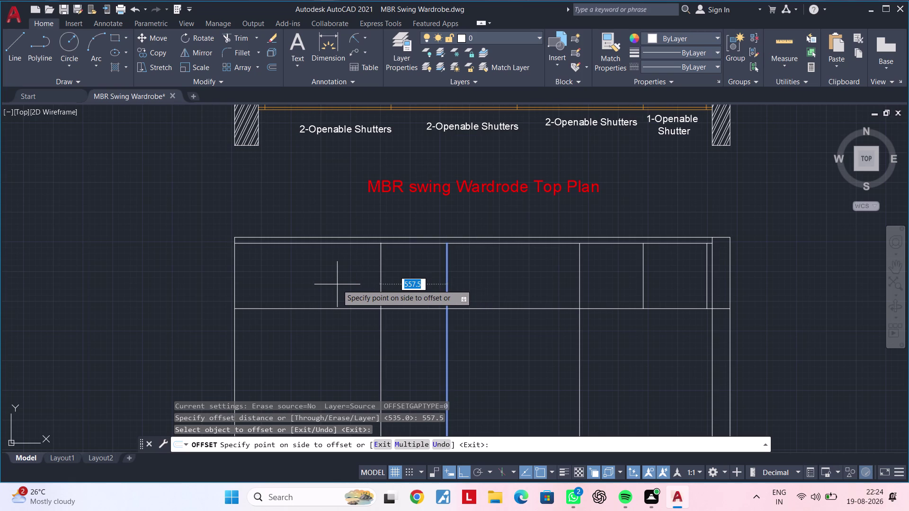
scroll(down, 3)
middle_drag(360, 285, 417, 280)
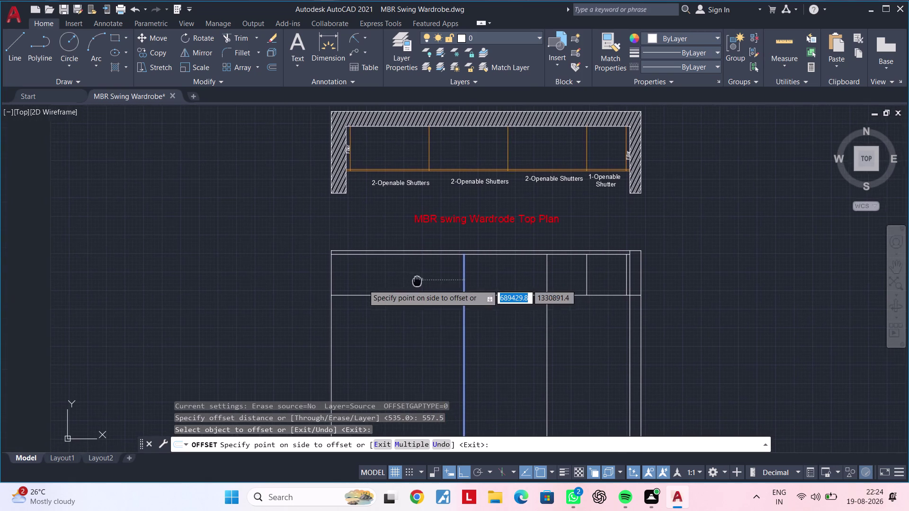
middle_drag(417, 280, 418, 280)
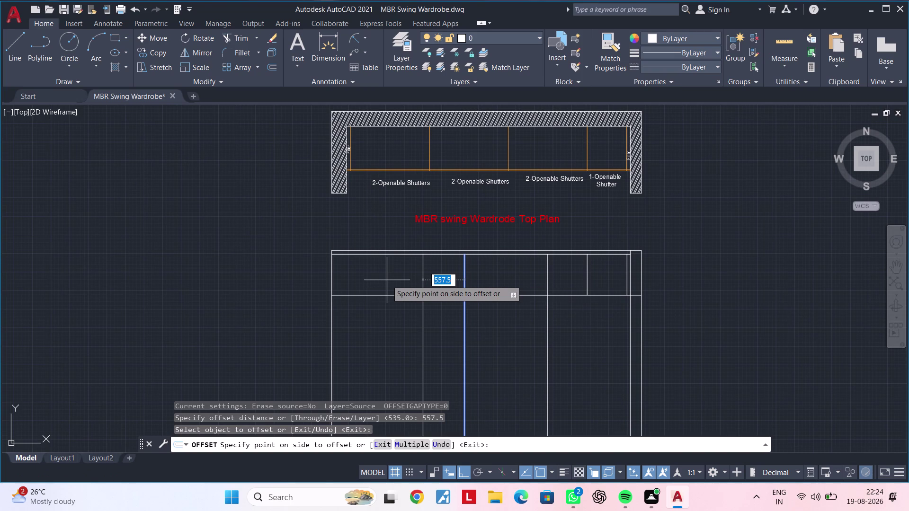
key(Escape)
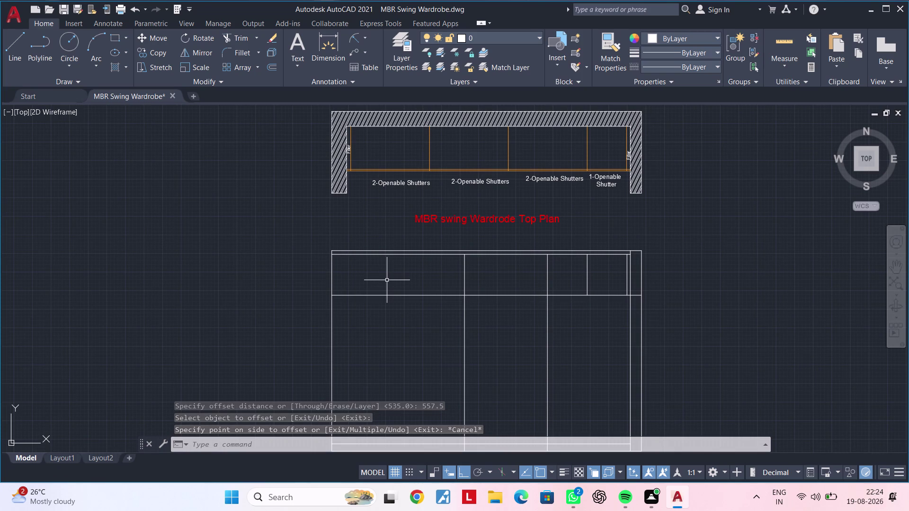
key(Escape)
key(Escape)
key(Escape)
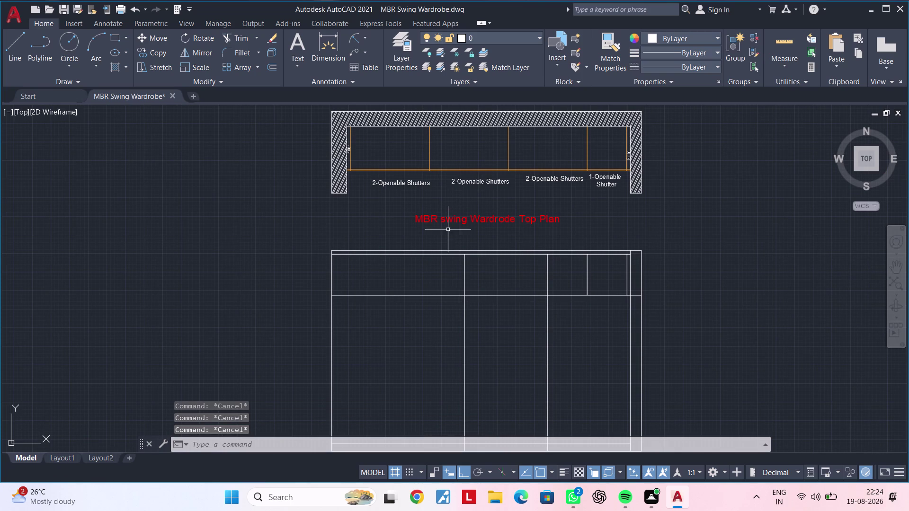
Pan and zoom to bring the wardrobe elevation lines into the working area.
middle_drag(537, 289, 563, 262)
scroll(up, 3)
middle_drag(557, 254, 528, 285)
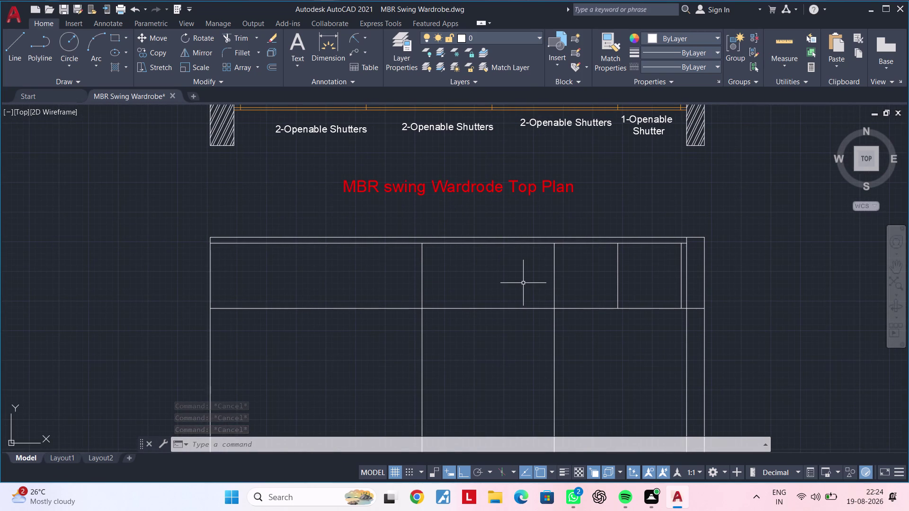
key(Escape)
key(Escape)
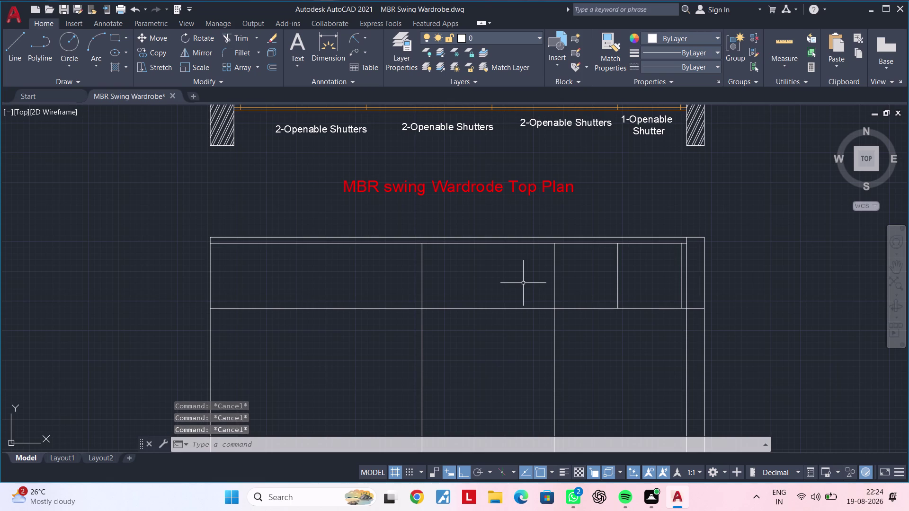
middle_drag(524, 281, 450, 281)
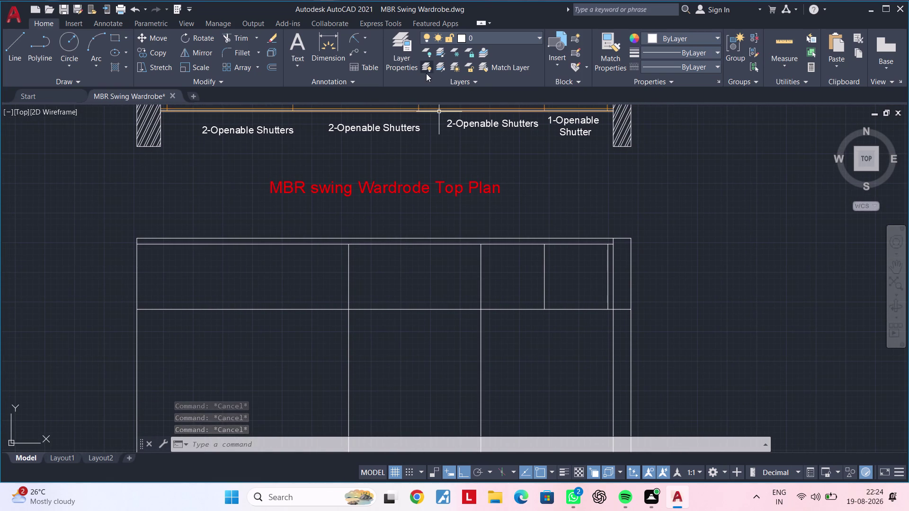
scroll(down, 3)
middle_drag(411, 297, 360, 289)
scroll(up, 3)
middle_drag(354, 288, 397, 283)
scroll(up, 3)
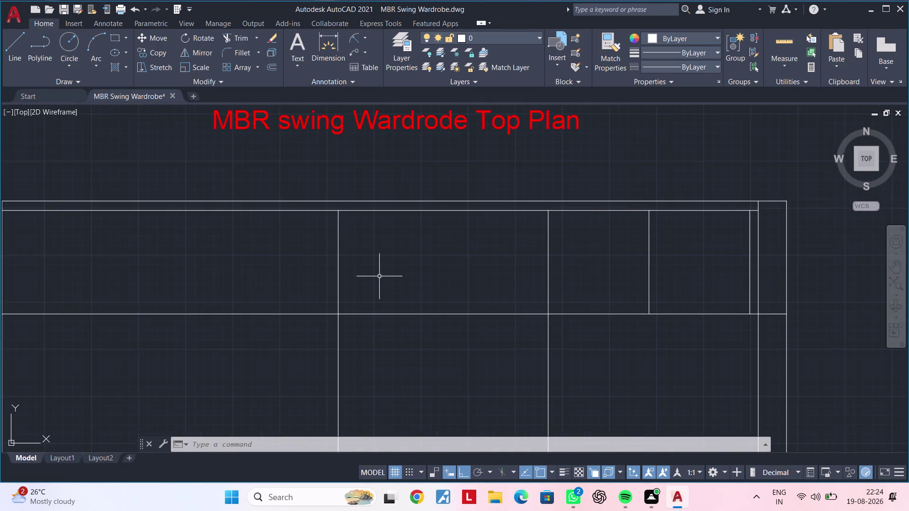
middle_drag(379, 276, 402, 270)
key(Escape)
key(Escape)
key(Escape)
middle_drag(407, 268, 369, 268)
key(Escape)
key(Escape)
key(Escape)
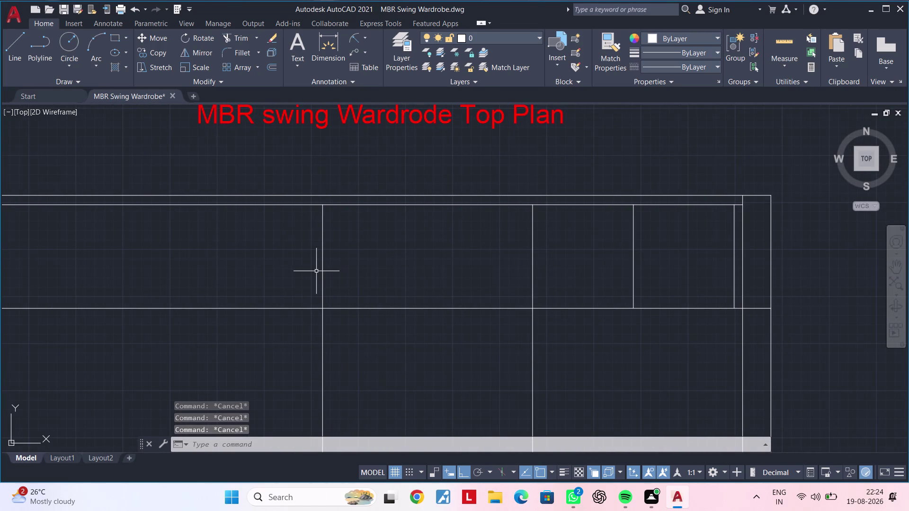
Offset the left vertical divider 557.5 units to the right.
text(of)
key(space)
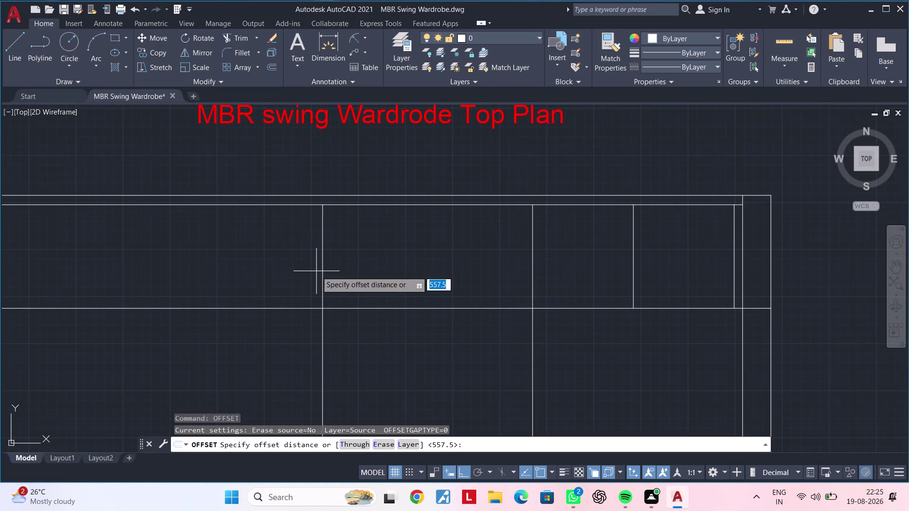
text(55)
text(7)
text(.5)
key(Return)
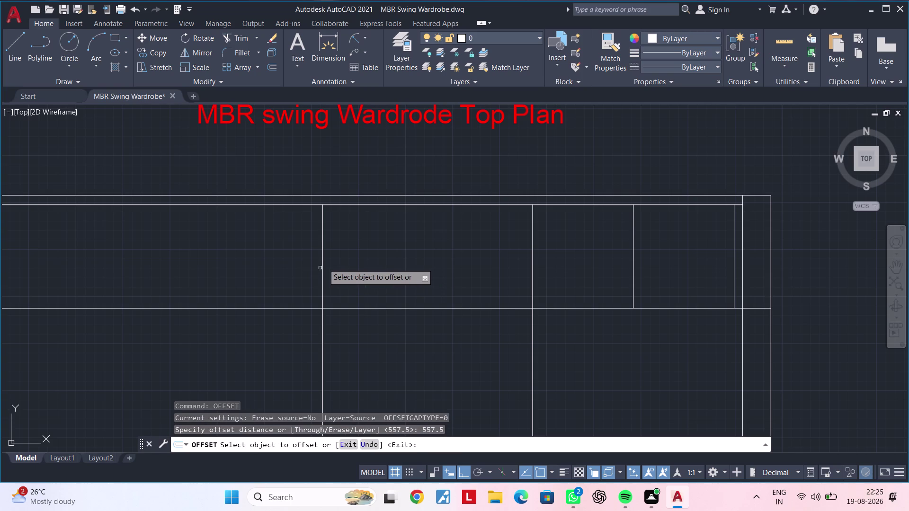
click(323, 257)
click(425, 259)
key(Escape)
key(Escape)
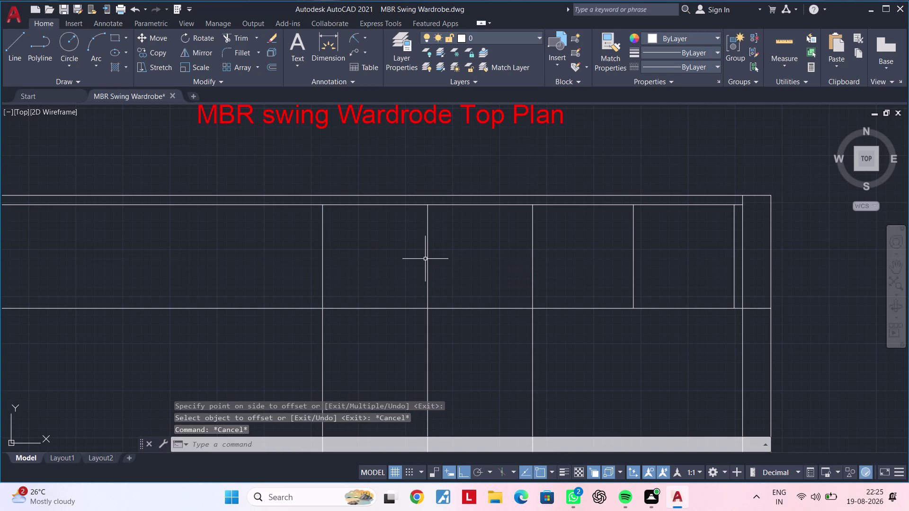
Trim the new divider off below the horizontal line.
text(trt)
key(space)
key(Escape)
key(Escape)
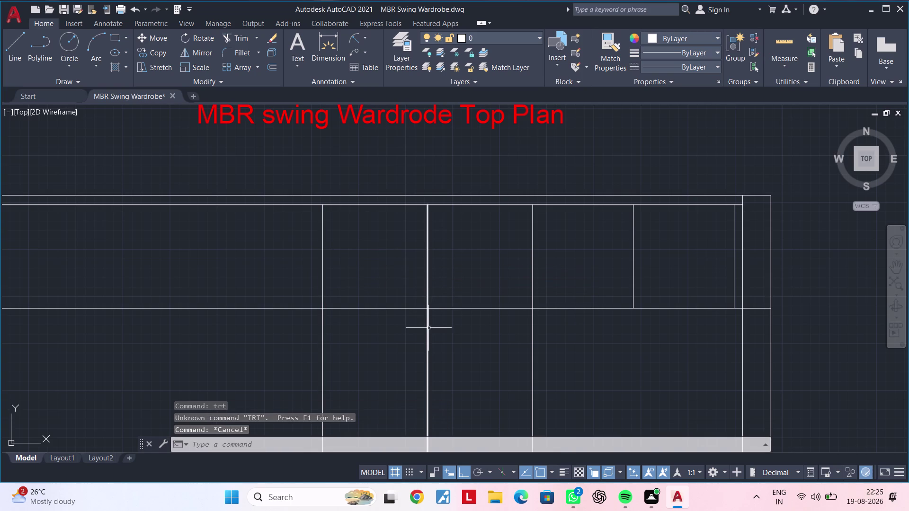
text(tr)
key(space)
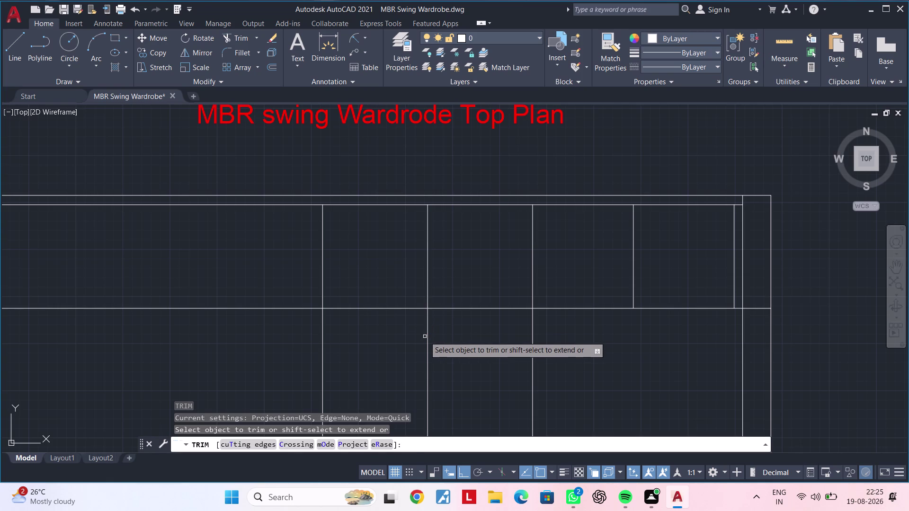
click(428, 337)
scroll(down, 3)
middle_click(431, 270)
key(Escape)
key(Escape)
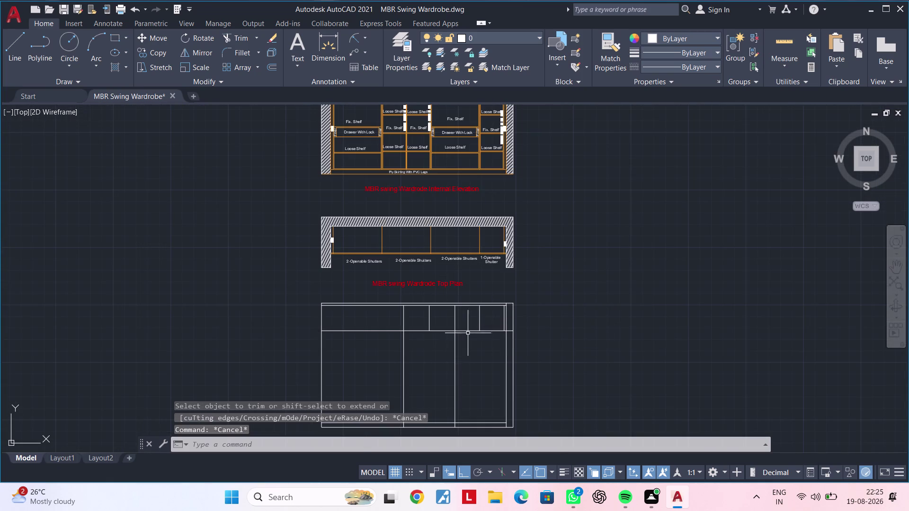
scroll(up, 3)
middle_drag(469, 343, 443, 295)
key(Escape)
key(Escape)
key(Escape)
key(Escape)
key(Escape)
key(Escape)
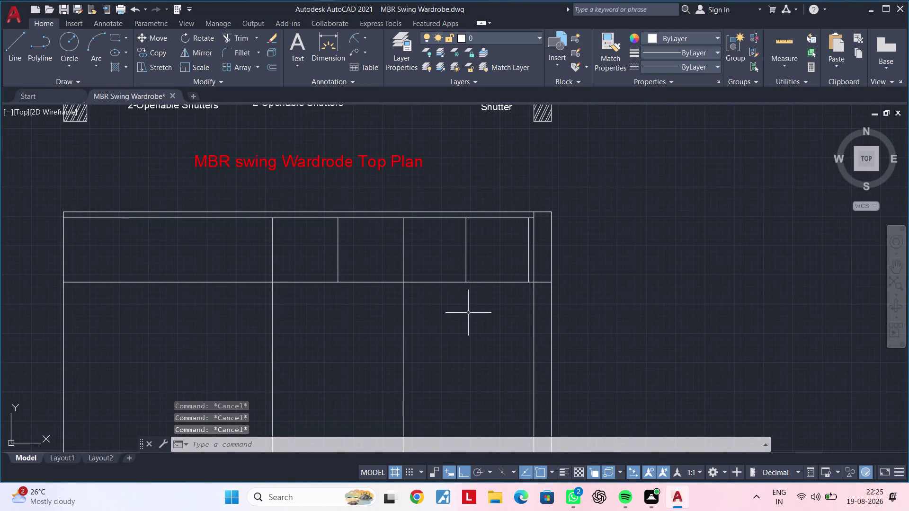
key(Escape)
key(Escape)
key(Escape)
middle_drag(483, 315, 476, 224)
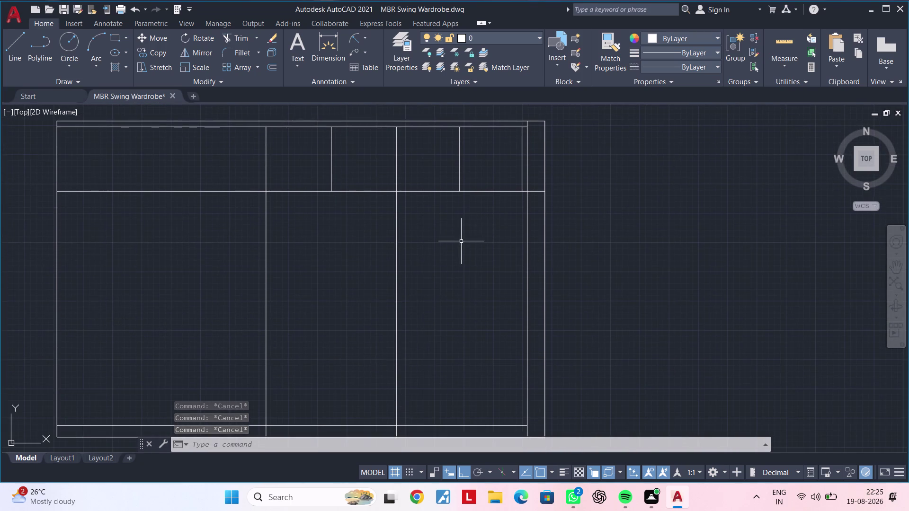
middle_drag(461, 237, 463, 223)
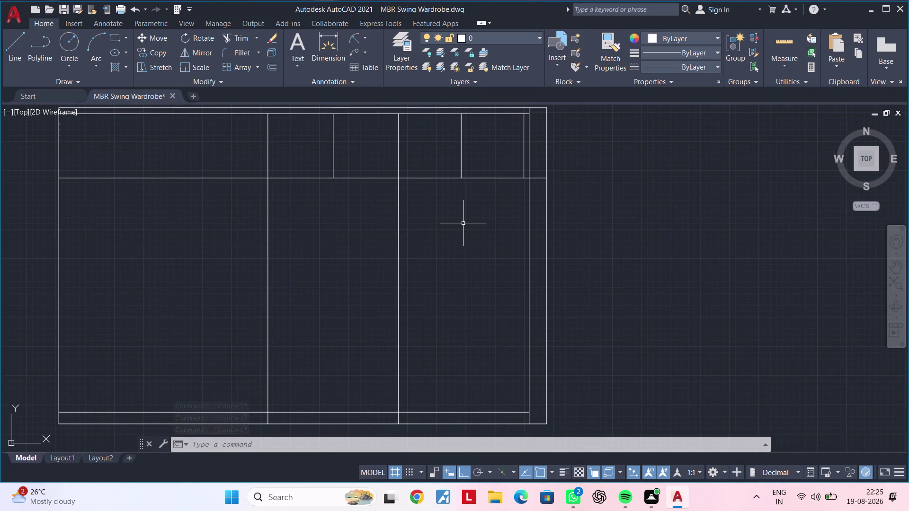
key(Escape)
key(Escape)
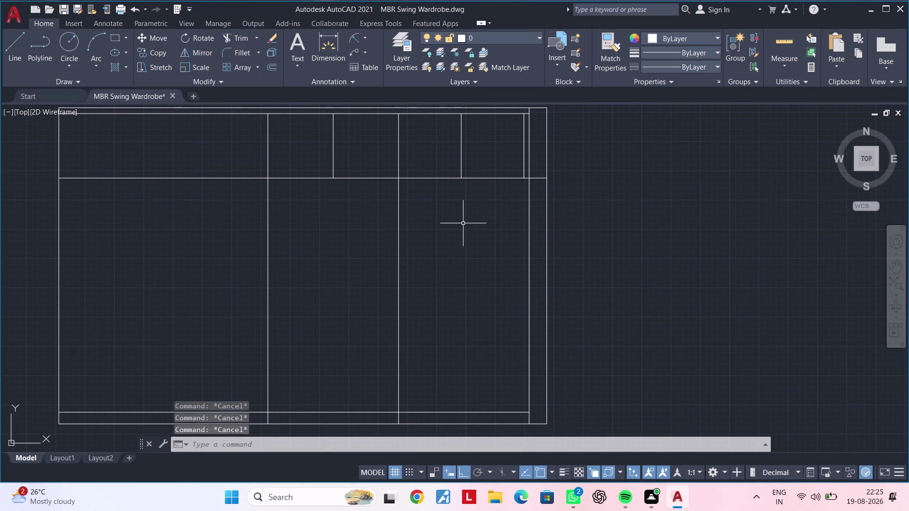
key(Escape)
Offset a horizontal line 25 downward and another elevation line 25 sideways.
text(of)
key(space)
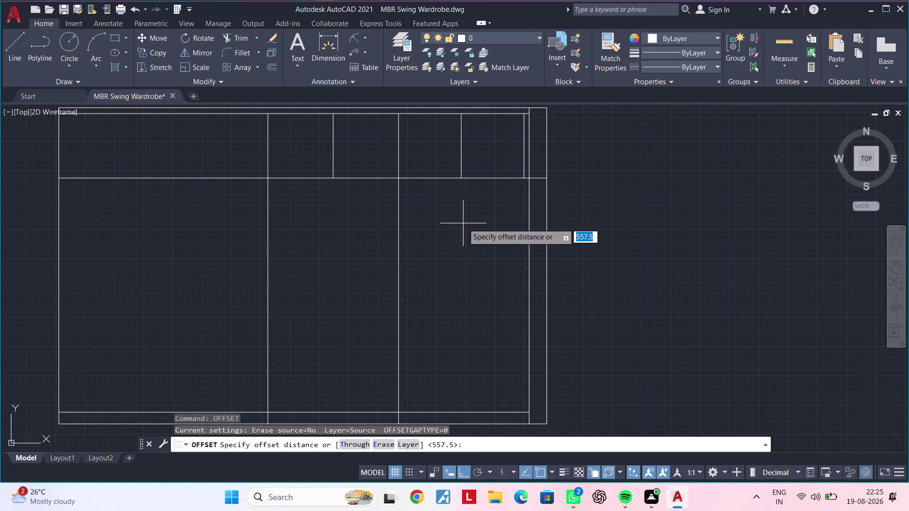
text(25)
key(Return)
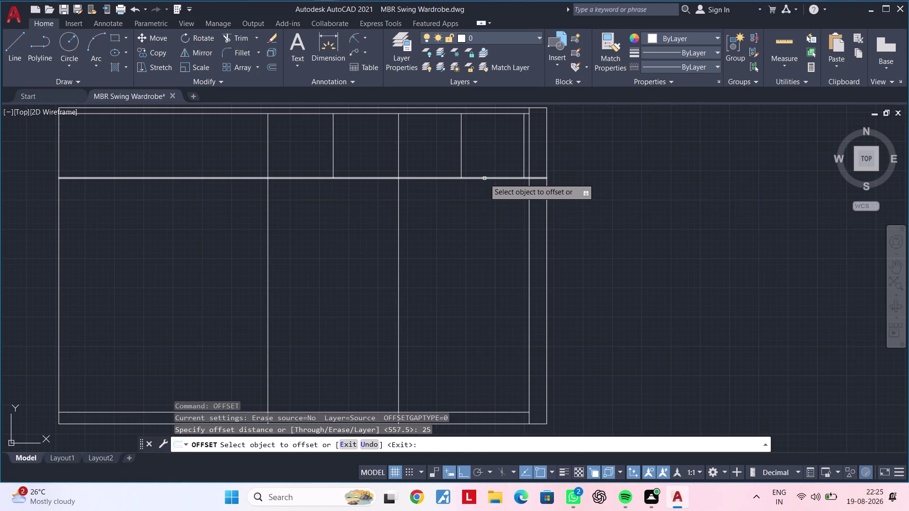
click(484, 178)
click(480, 200)
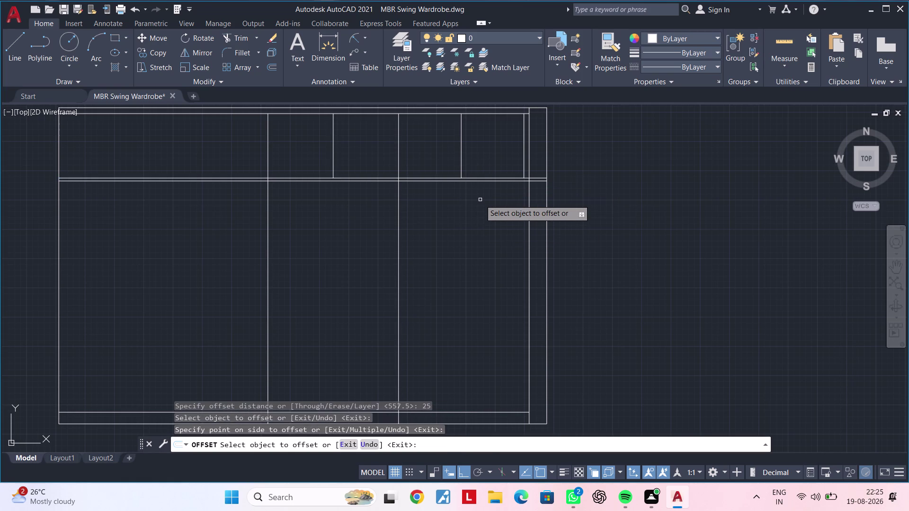
middle_drag(481, 201, 482, 180)
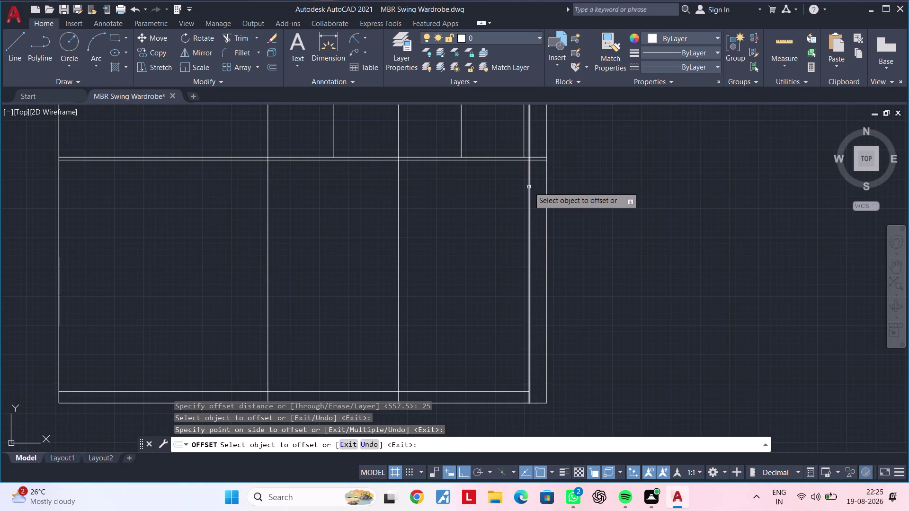
click(529, 187)
click(510, 187)
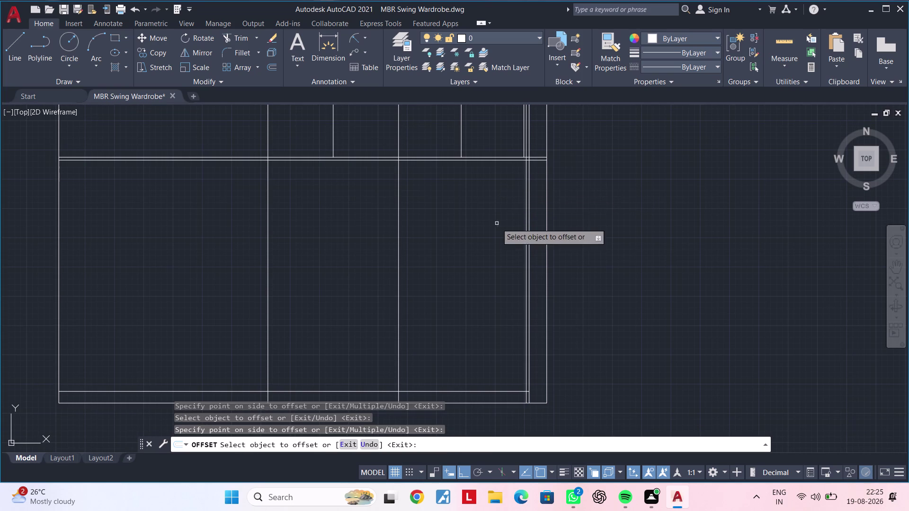
middle_click(492, 239)
middle_click(481, 268)
key(Escape)
key(Escape)
Trim the overshooting line ends at the outline's corner junction.
middle_drag(492, 218, 454, 286)
scroll(up, 3)
middle_drag(468, 245, 464, 254)
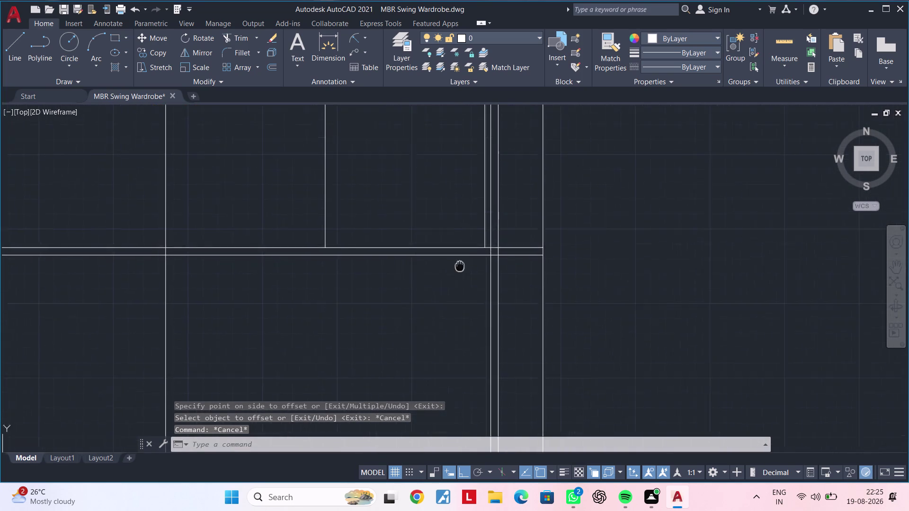
middle_drag(465, 254, 451, 279)
key(Escape)
key(Escape)
key(t)
key(r)
key(space)
scroll(up, 3)
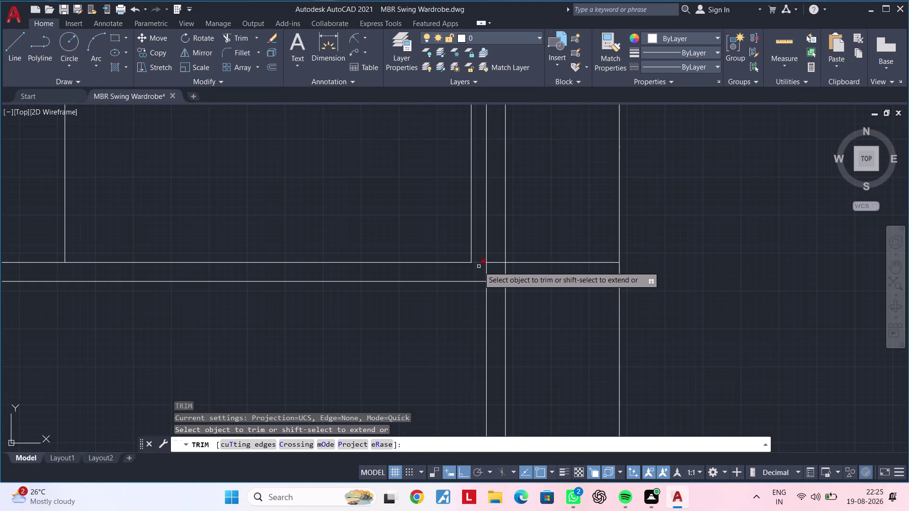
click(487, 268)
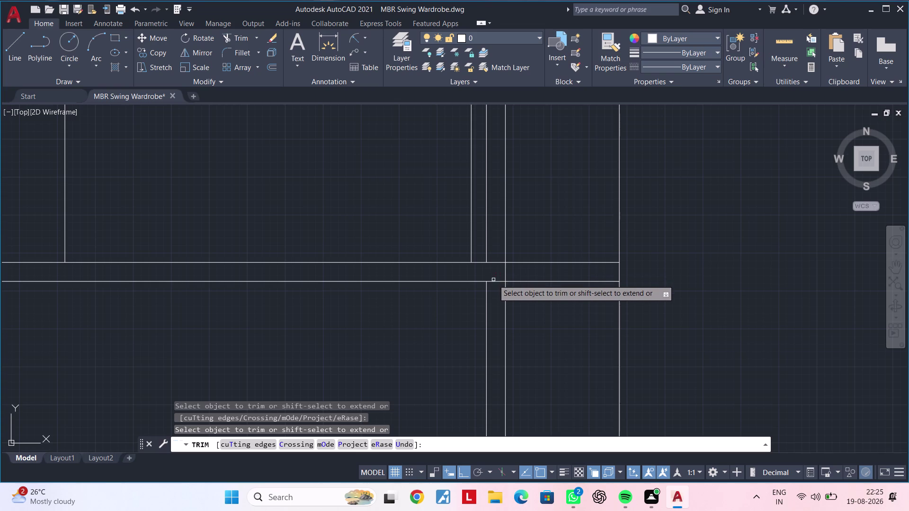
click(494, 281)
key(Escape)
Delete the leftover short vertical stub and the stray short horizontal segment.
click(487, 245)
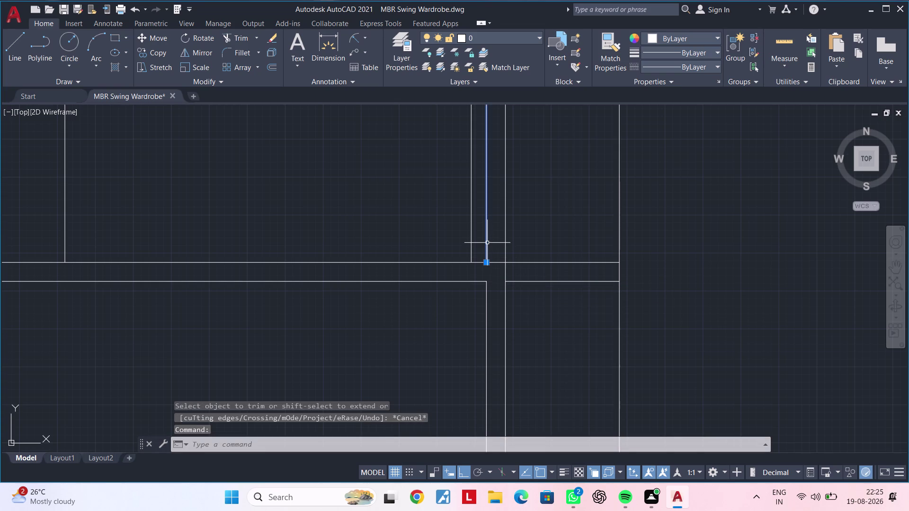
key(Delete)
scroll(down, 3)
middle_drag(496, 279, 506, 273)
click(524, 251)
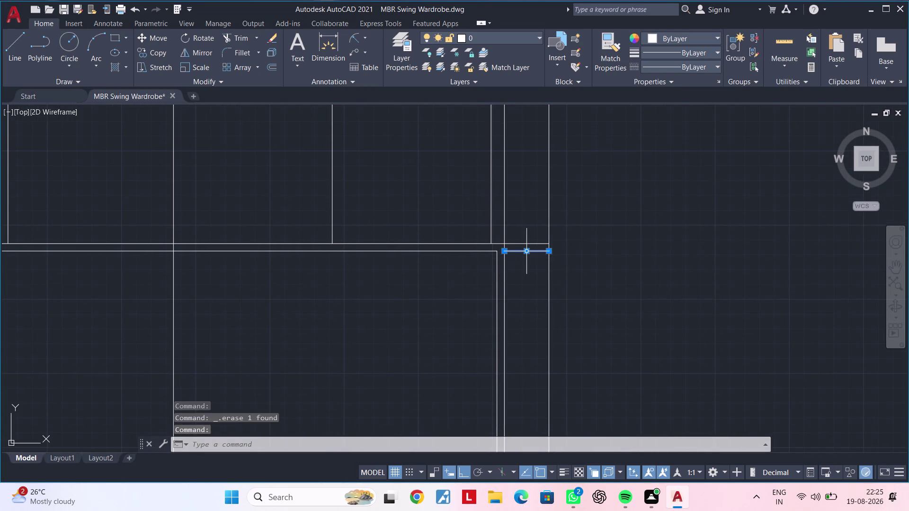
key(Delete)
scroll(down, 3)
middle_drag(517, 259, 611, 225)
middle_drag(540, 256, 573, 242)
middle_drag(548, 241, 543, 258)
scroll(down, 3)
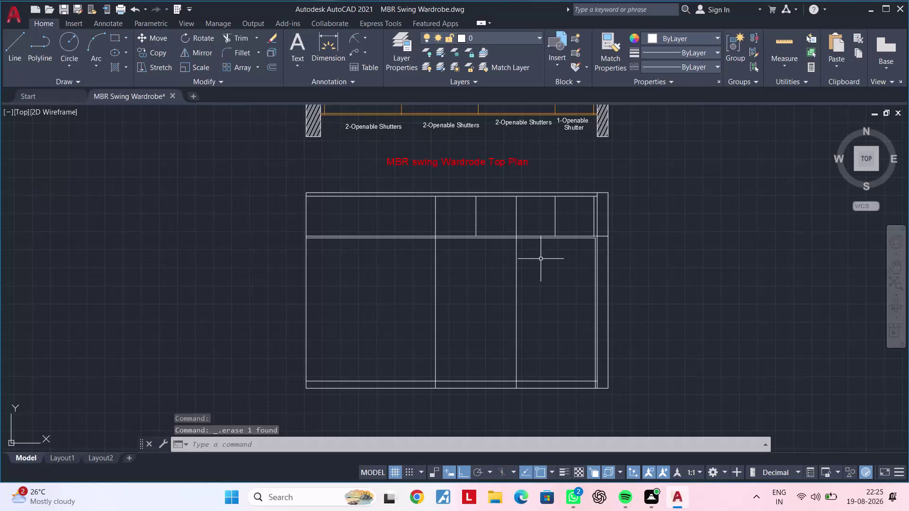
Trim the overshooting lines at the elevation's bottom-right corner.
middle_drag(541, 259, 537, 223)
middle_drag(547, 280, 542, 239)
scroll(up, 3)
middle_drag(576, 308, 533, 306)
key(Escape)
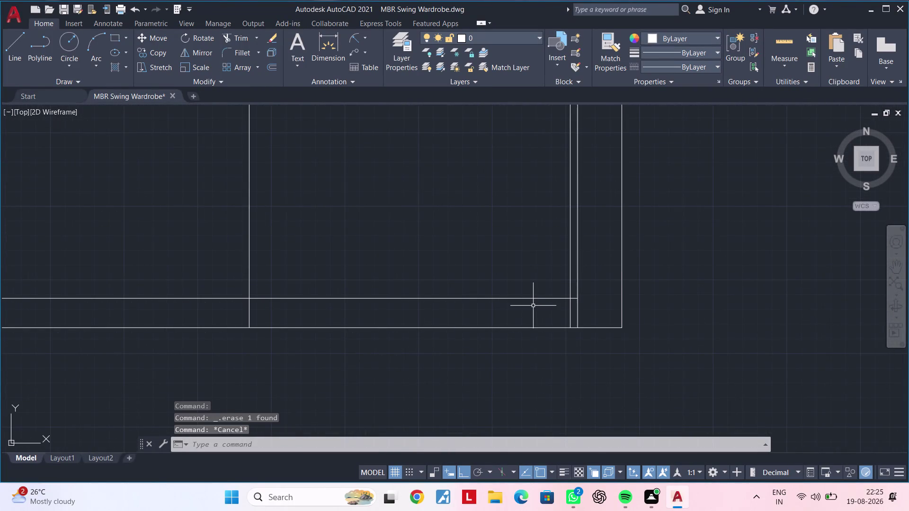
text(tr)
key(space)
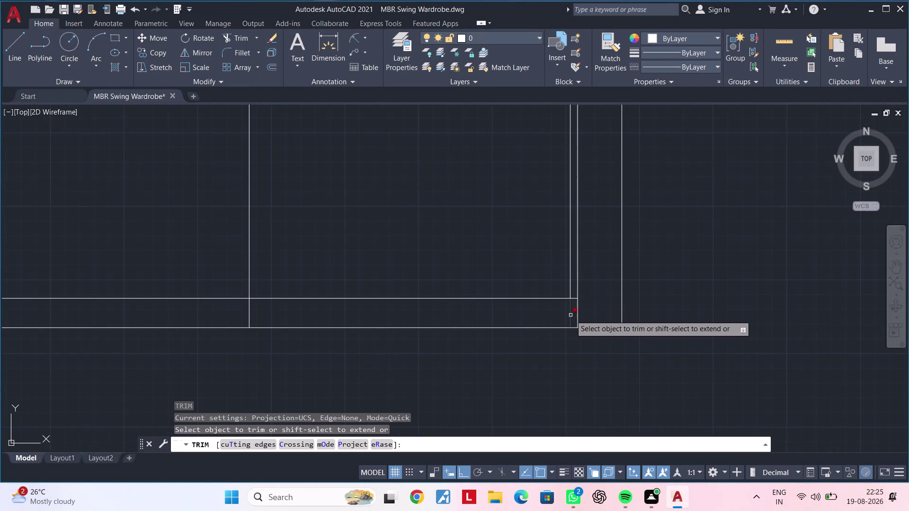
click(571, 315)
scroll(up, 3)
click(578, 299)
scroll(down, 3)
middle_drag(480, 272, 499, 270)
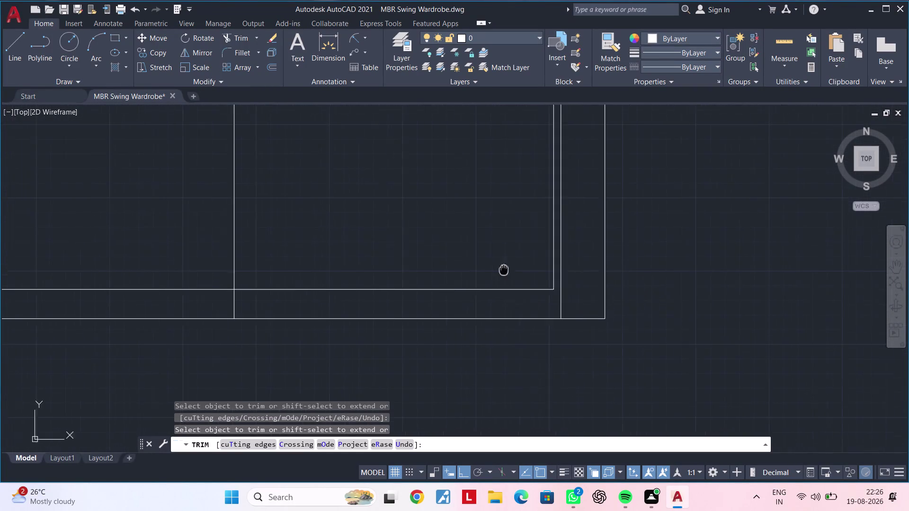
middle_drag(499, 269, 566, 264)
scroll(down, 3)
middle_drag(521, 262, 561, 261)
key(Escape)
key(Escape)
key(Escape)
key(Escape)
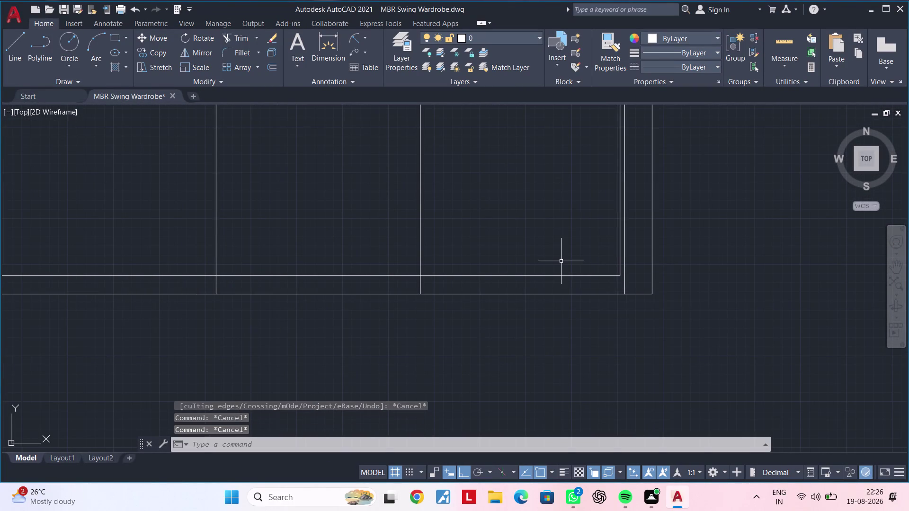
key(Escape)
key(Escape)
key(Escape)
key(Escape)
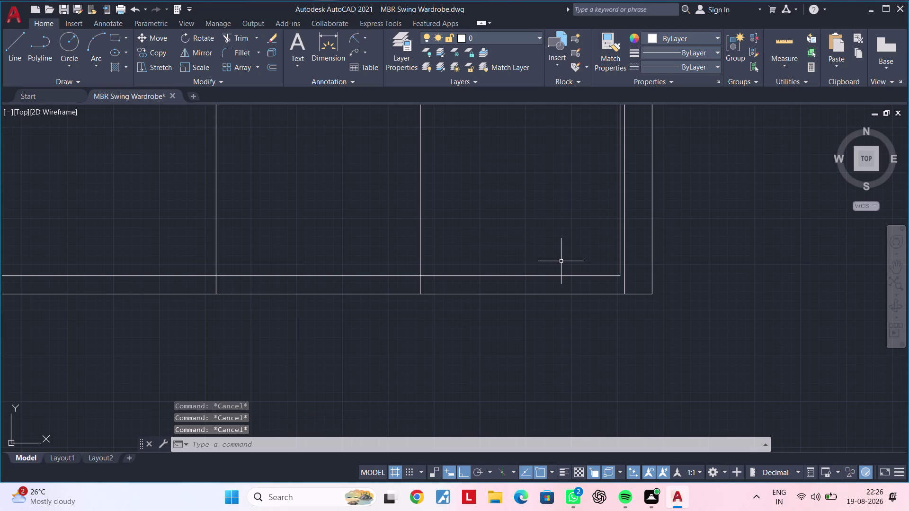
key(Escape)
text(of)
key(space)
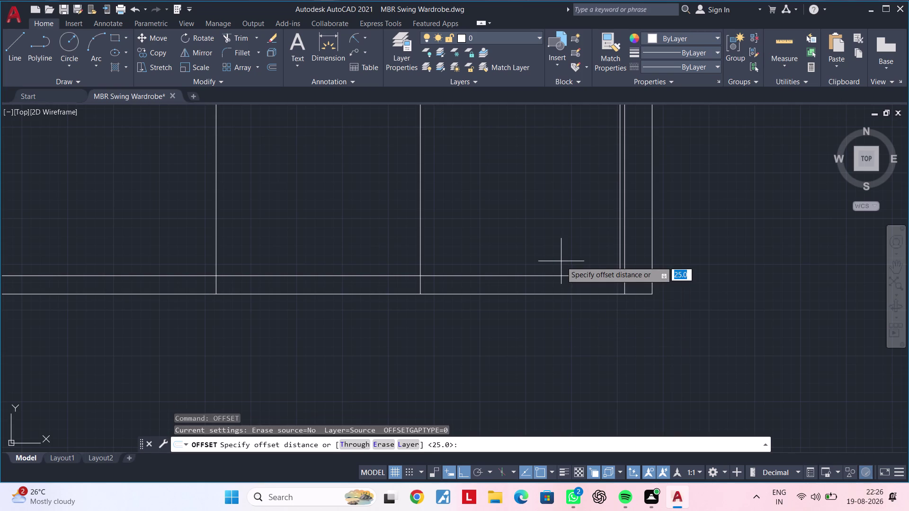
text(25)
key(Return)
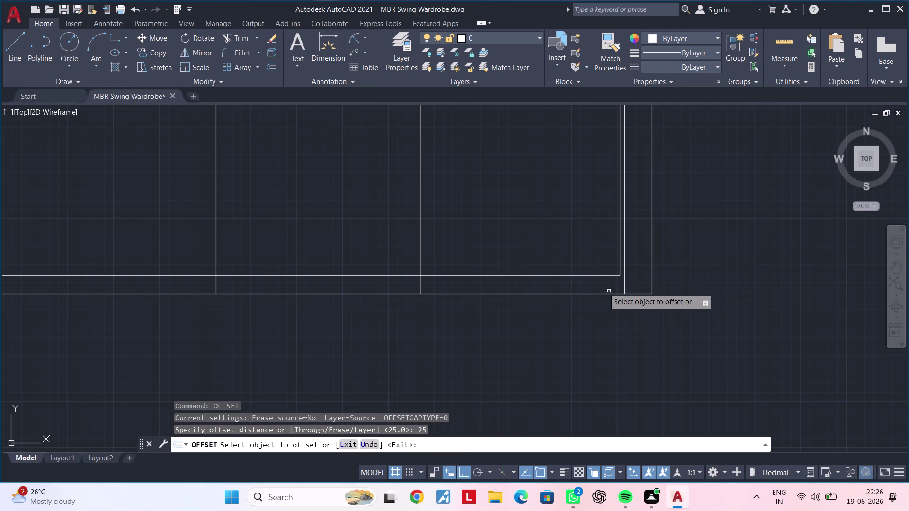
click(581, 275)
click(577, 252)
scroll(down, 3)
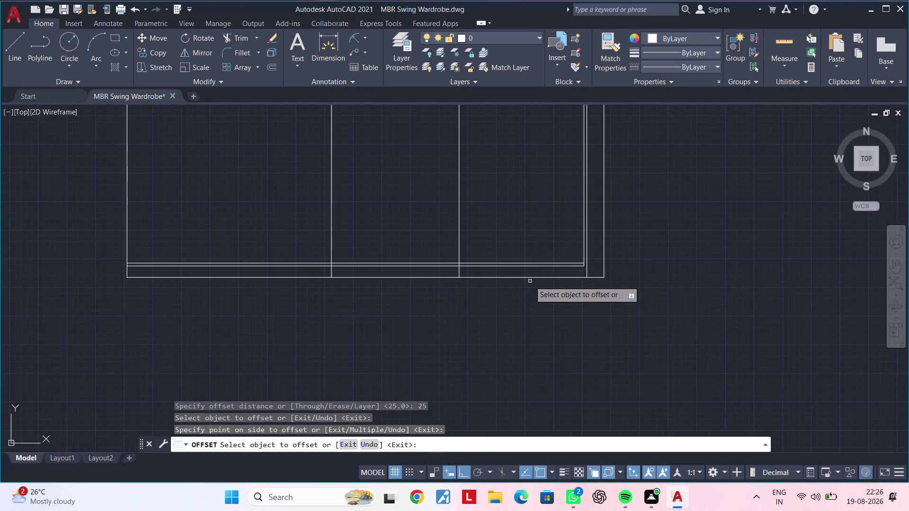
middle_drag(517, 254, 516, 324)
click(331, 261)
click(352, 259)
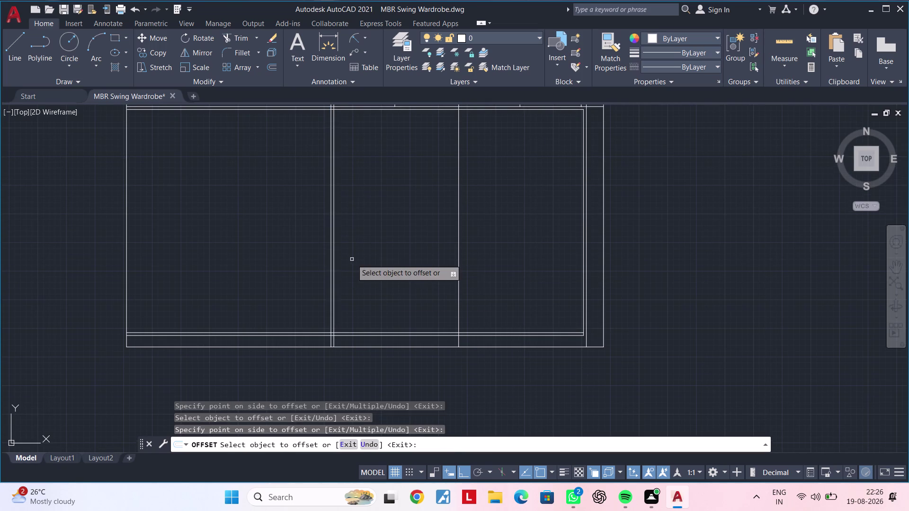
middle_drag(356, 265, 344, 353)
middle_drag(339, 264, 342, 339)
key(Escape)
key(Escape)
key(t)
text(r)
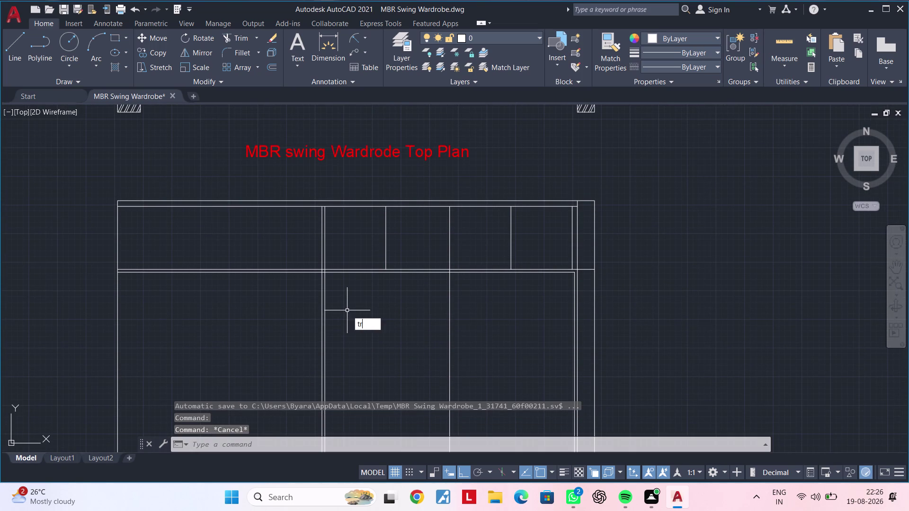
key(space)
scroll(up, 3)
click(315, 263)
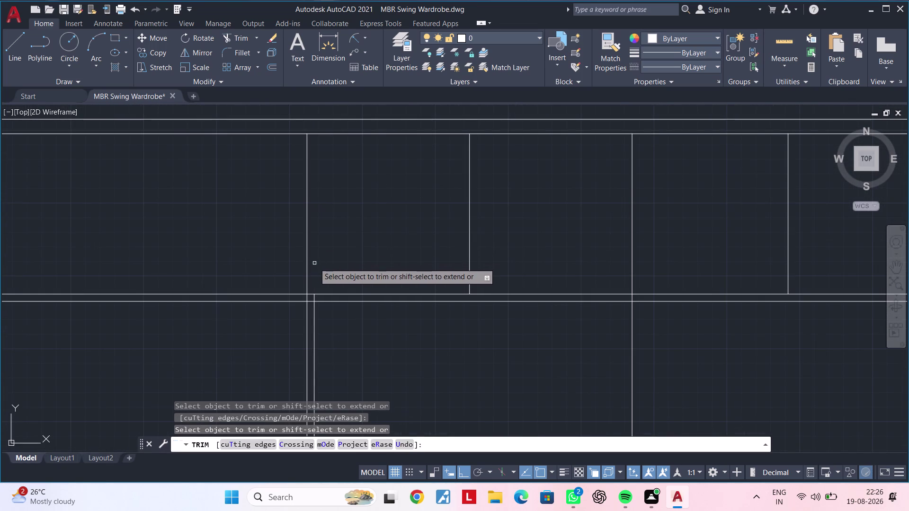
scroll(up, 3)
click(309, 291)
click(301, 303)
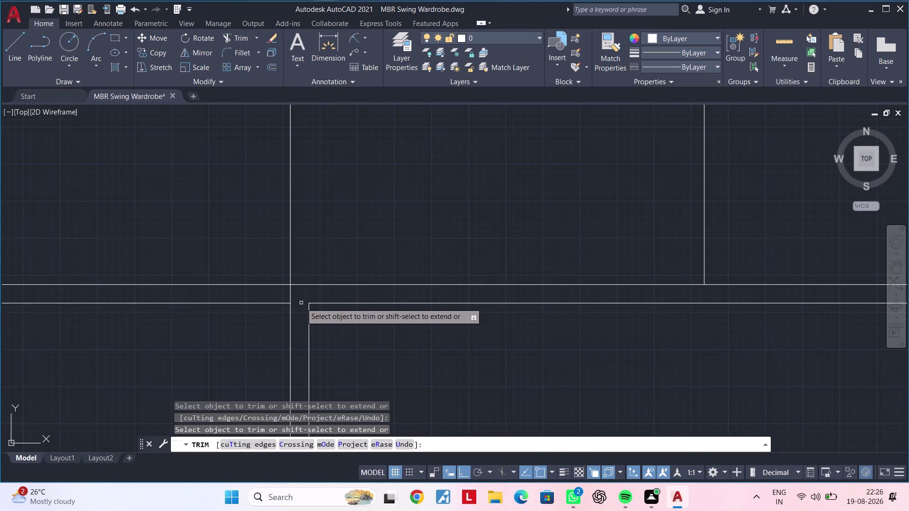
scroll(down, 3)
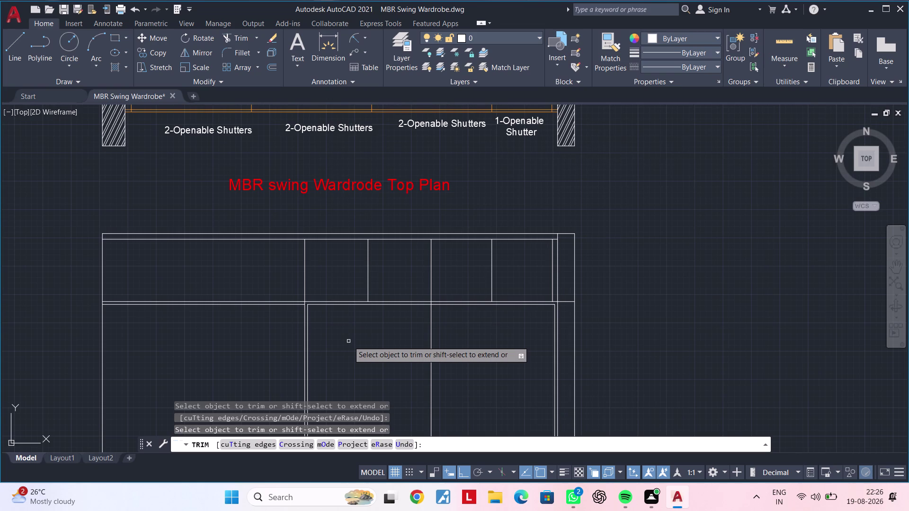
middle_drag(348, 341, 377, 285)
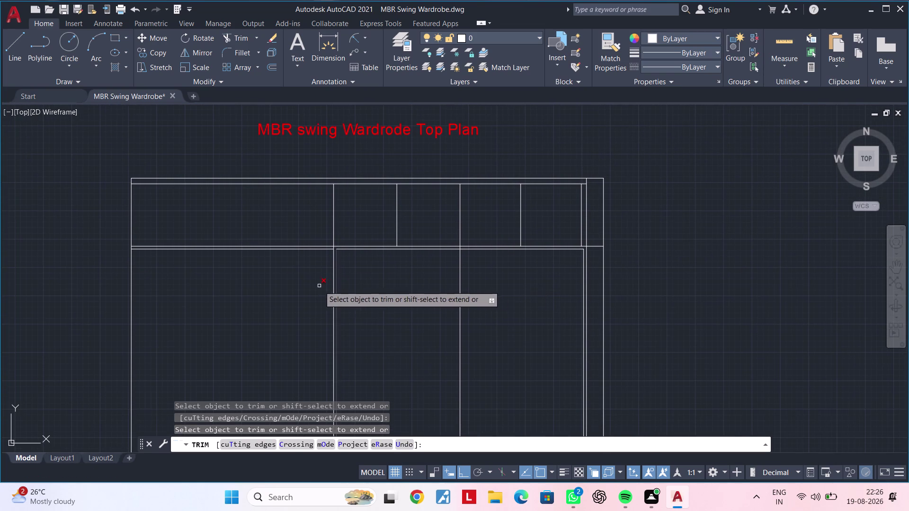
click(306, 282)
click(304, 239)
middle_drag(304, 324, 306, 315)
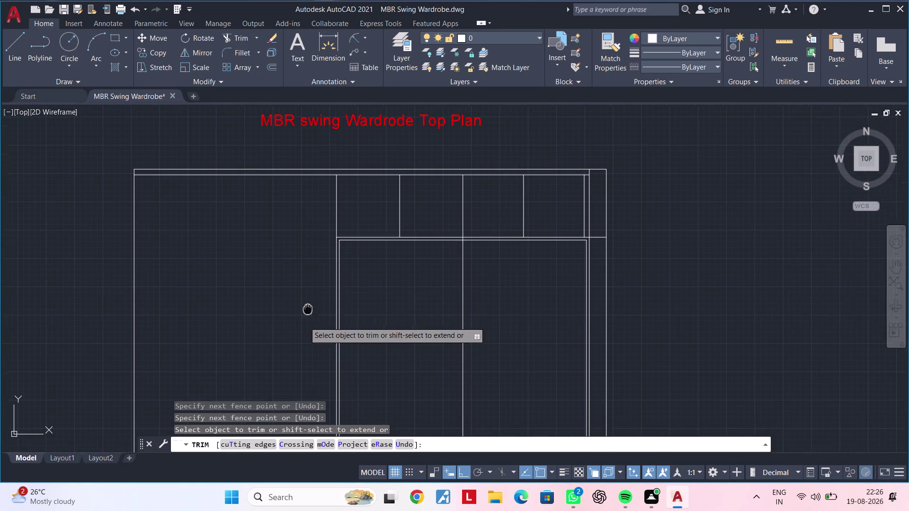
middle_drag(306, 315, 322, 209)
middle_click(314, 259)
scroll(up, 3)
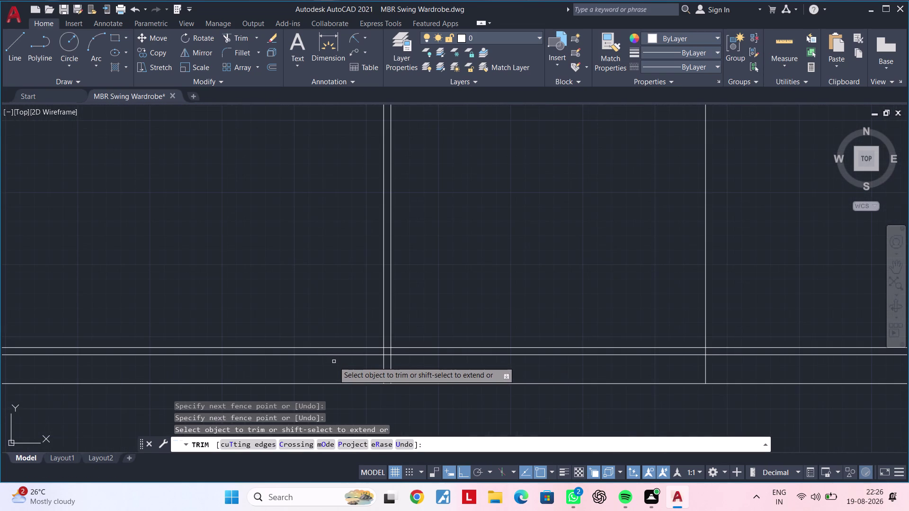
click(341, 364)
click(341, 330)
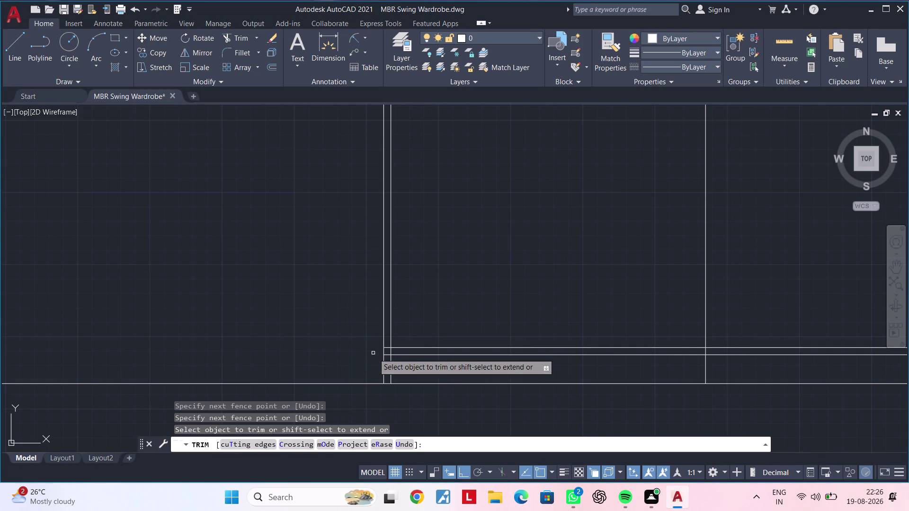
scroll(up, 3)
click(375, 306)
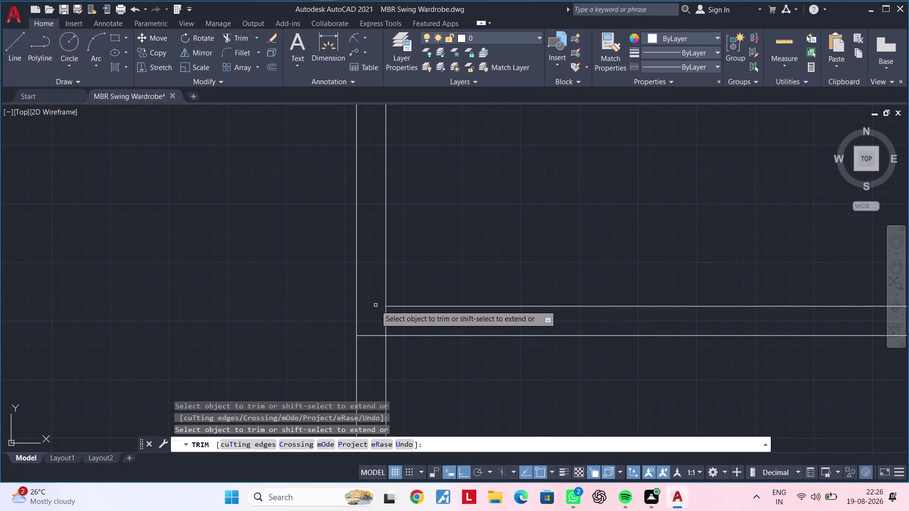
click(386, 319)
scroll(down, 3)
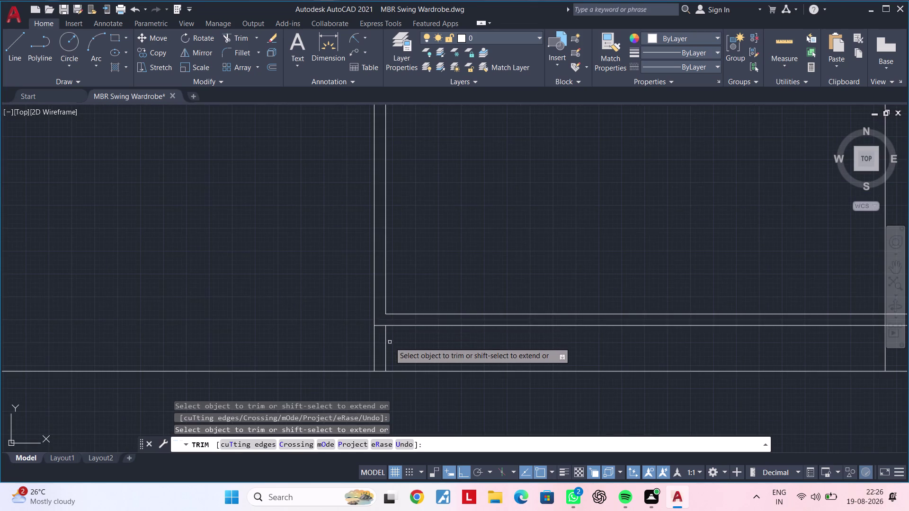
scroll(up, 3)
click(381, 344)
scroll(down, 3)
middle_drag(574, 354, 442, 346)
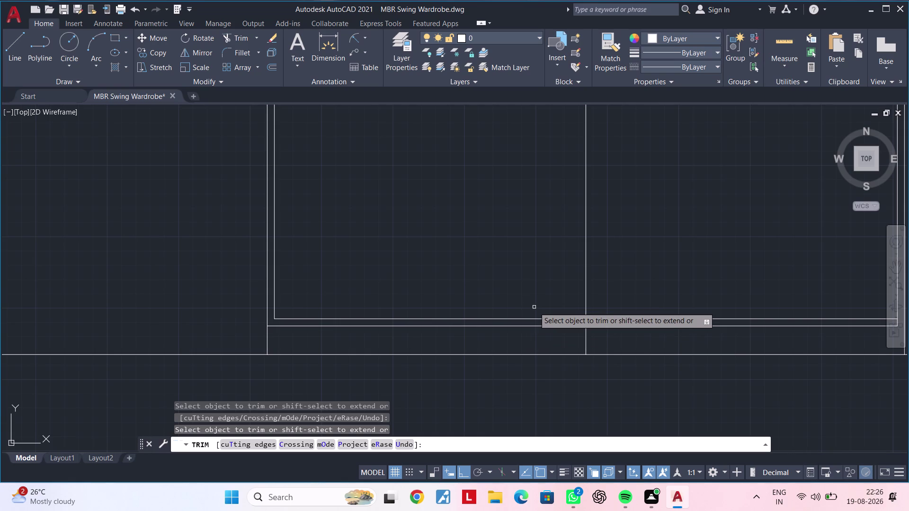
middle_drag(480, 307, 416, 305)
scroll(up, 3)
click(517, 319)
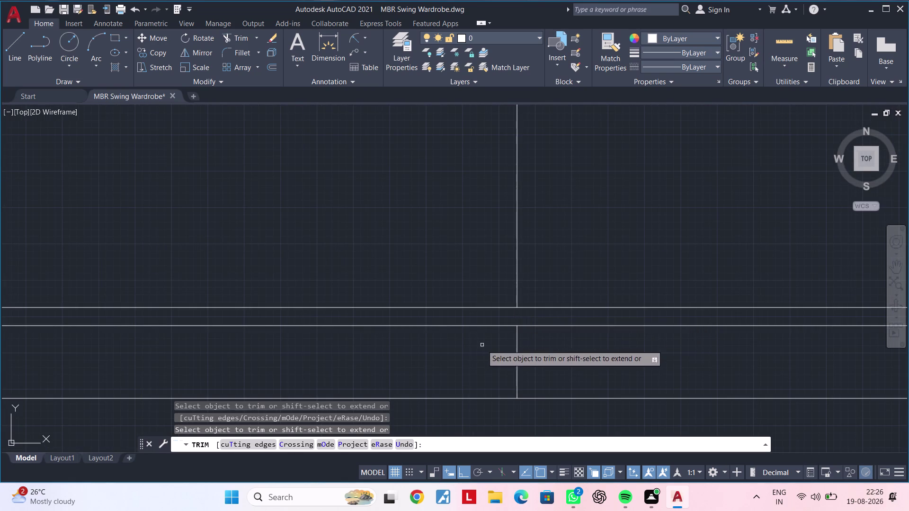
drag(484, 346, 540, 349)
click(555, 349)
scroll(down, 3)
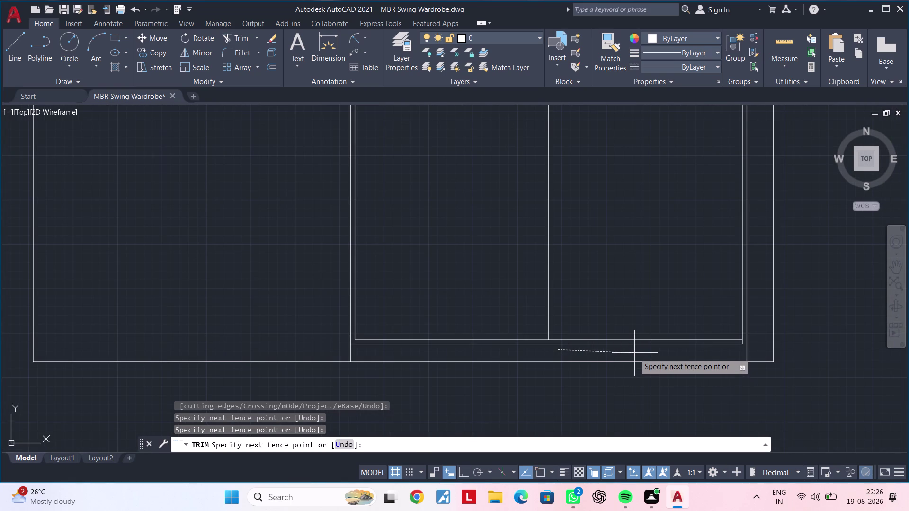
click(634, 353)
key(Escape)
scroll(down, 3)
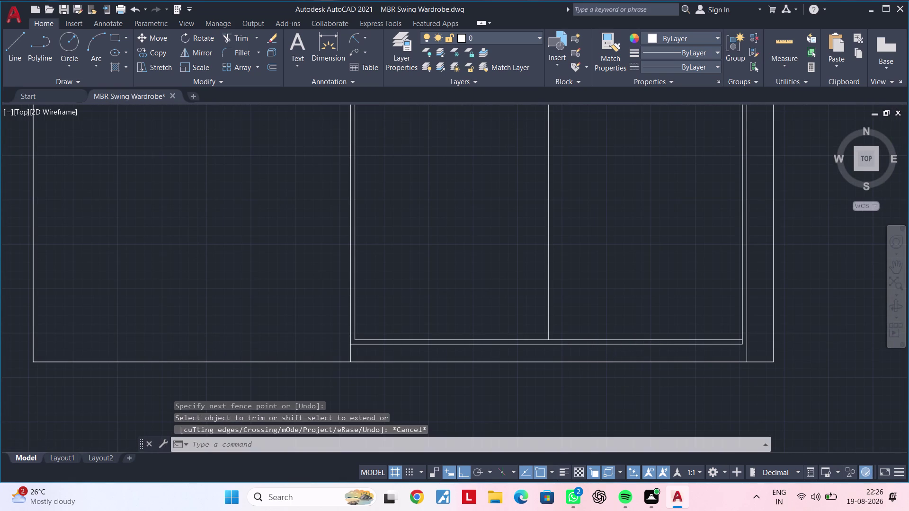
middle_drag(606, 365, 556, 374)
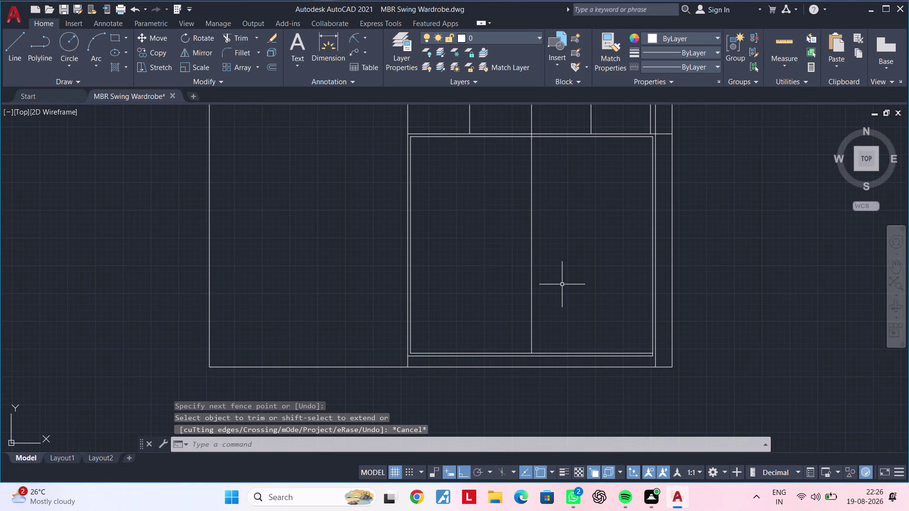
middle_drag(564, 274, 543, 381)
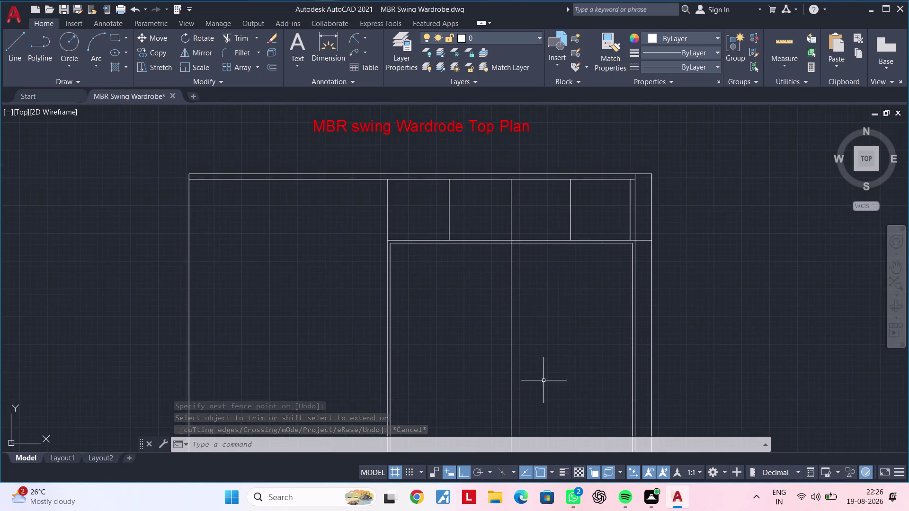
scroll(up, 3)
scroll(up, 3)
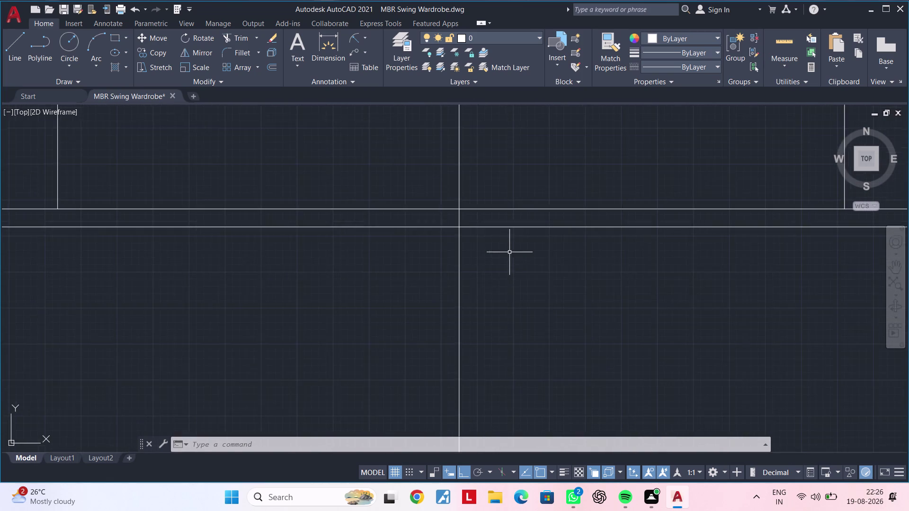
scroll(up, 3)
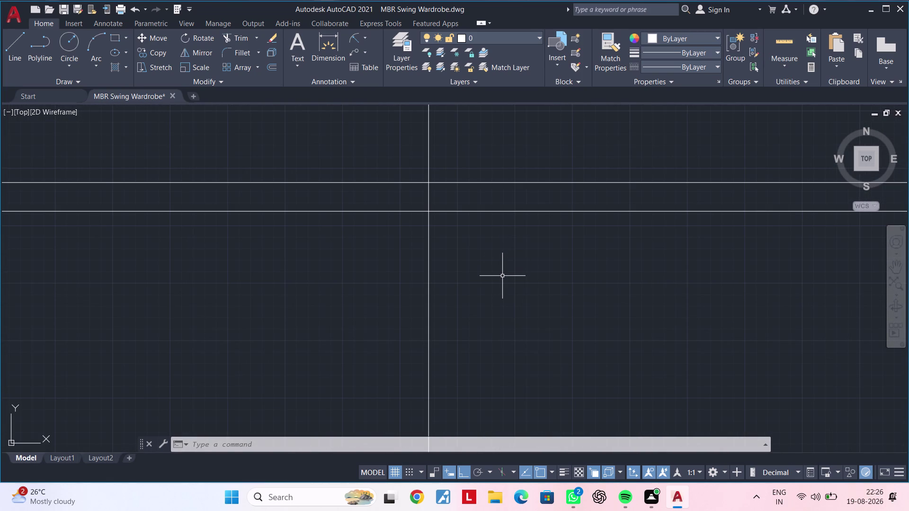
middle_drag(503, 276, 560, 276)
key(Escape)
key(Escape)
key(Escape)
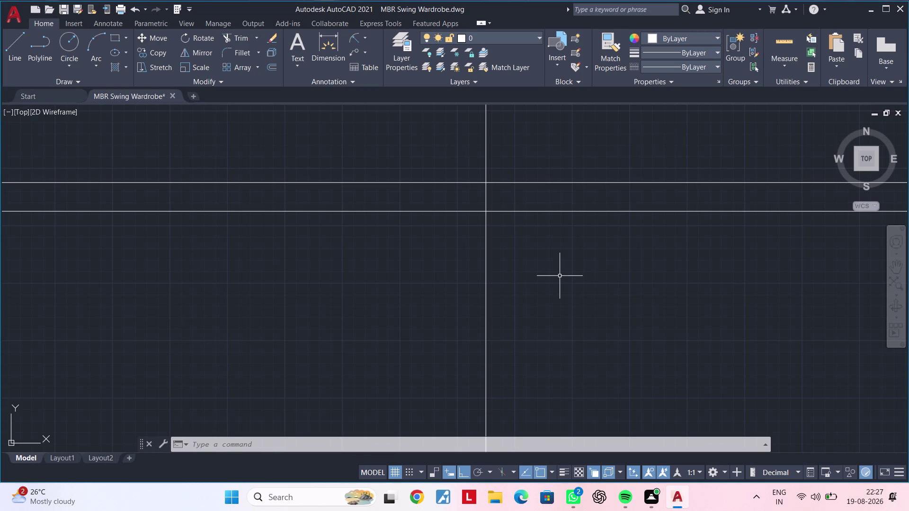
key(Escape)
key(Escape)
key(Escape)
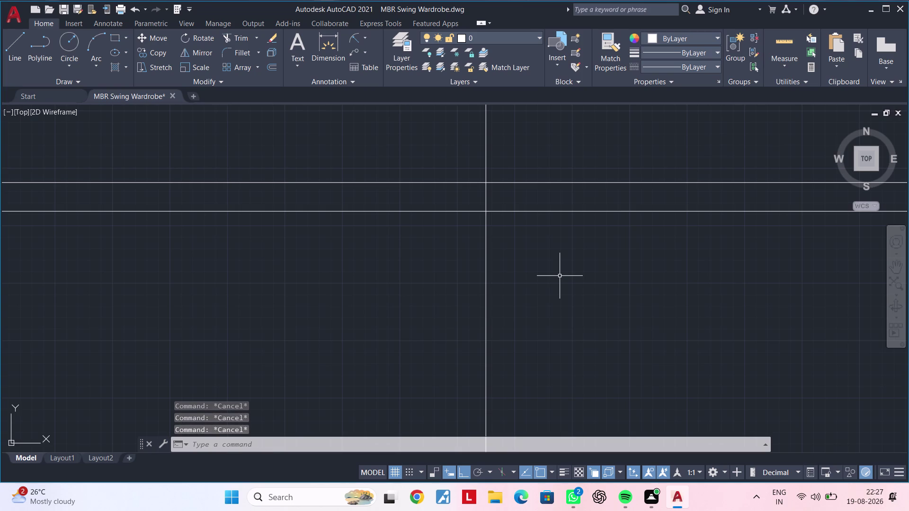
Offset the vertical construction line 12.5 to both the left and right sides.
key(Escape)
text(of)
key(space)
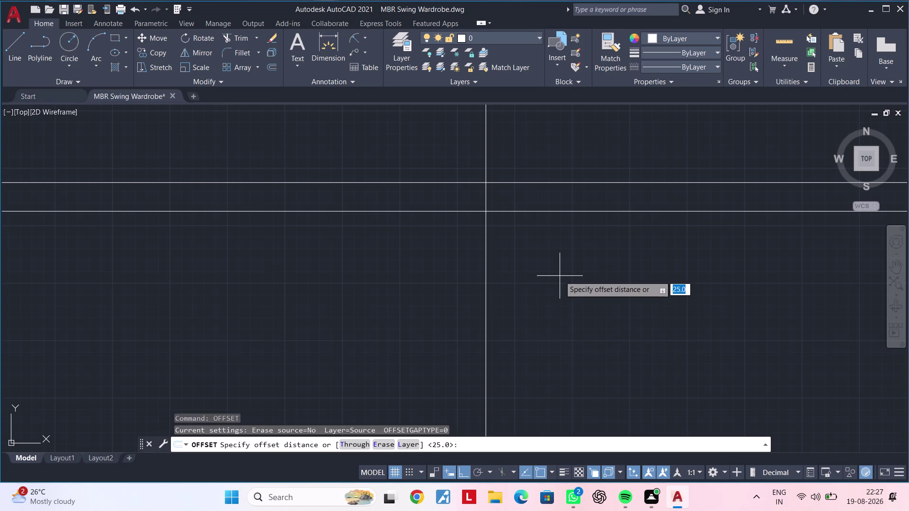
text(12.5)
key(Return)
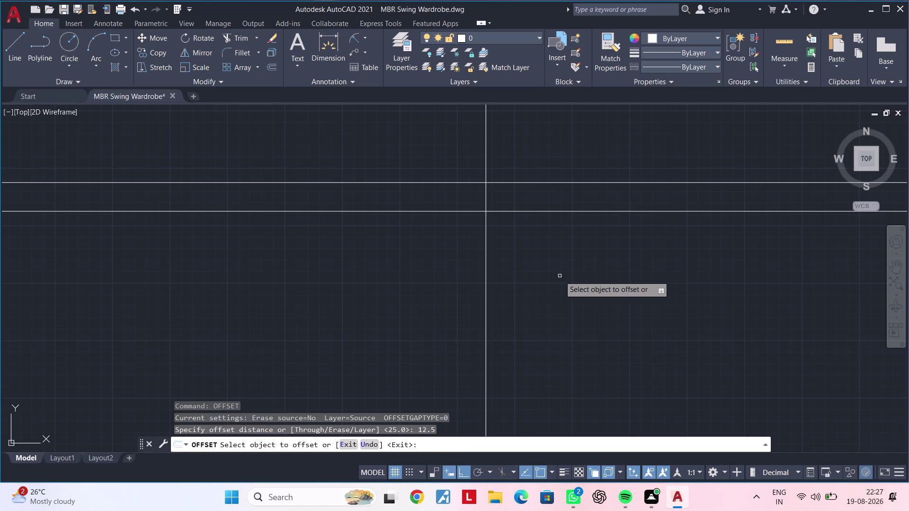
click(486, 272)
click(408, 274)
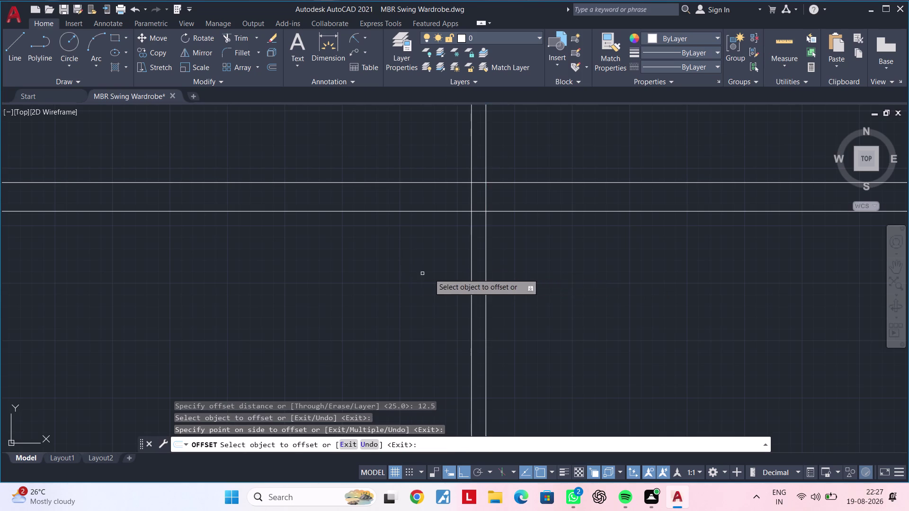
click(487, 270)
click(544, 270)
key(Escape)
key(Escape)
key(Escape)
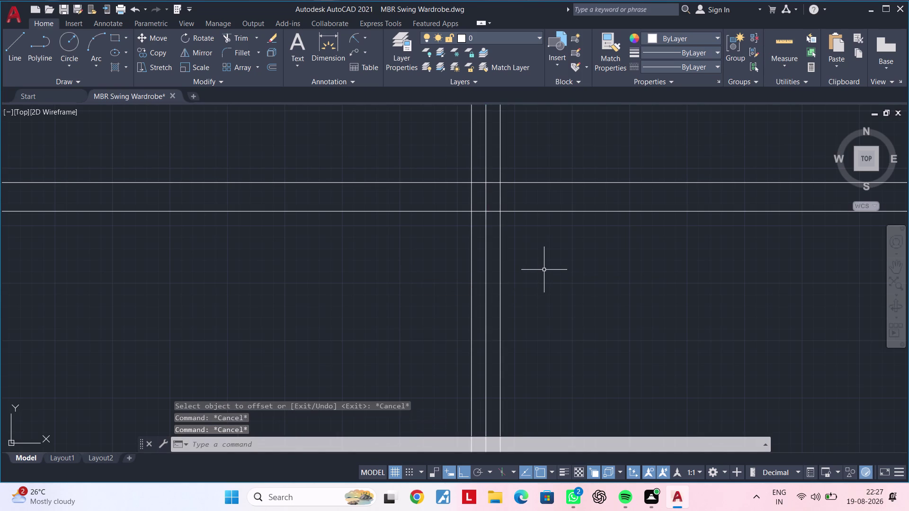
Trim the offset lines above, between and below the two horizontal lines.
text(tr)
key(space)
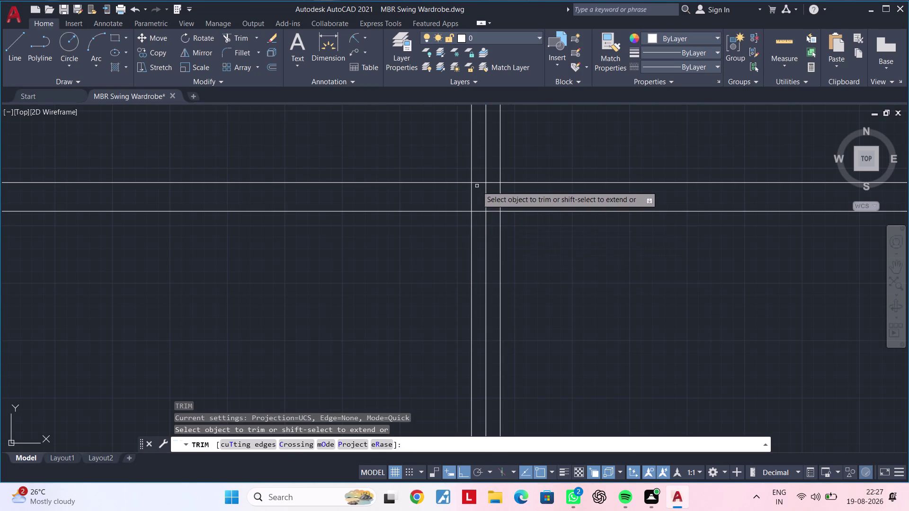
click(472, 168)
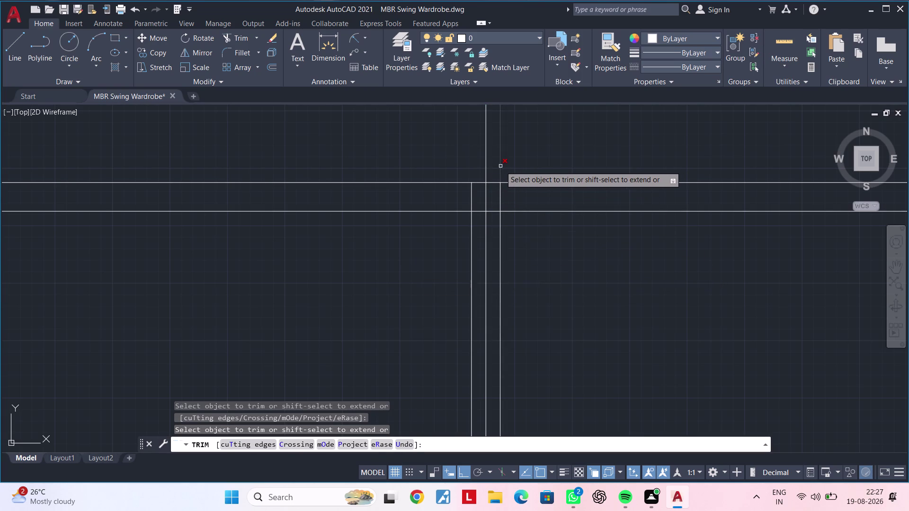
click(501, 166)
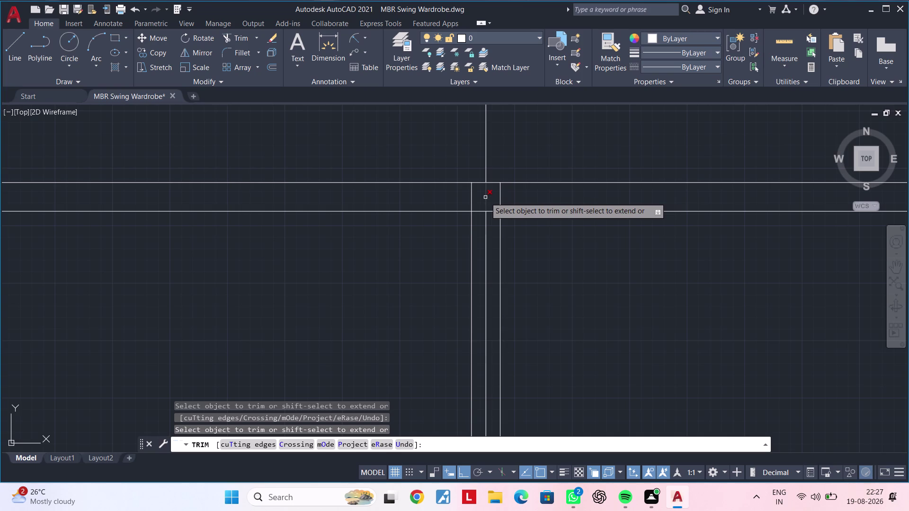
click(486, 197)
click(467, 197)
drag(504, 198, 511, 198)
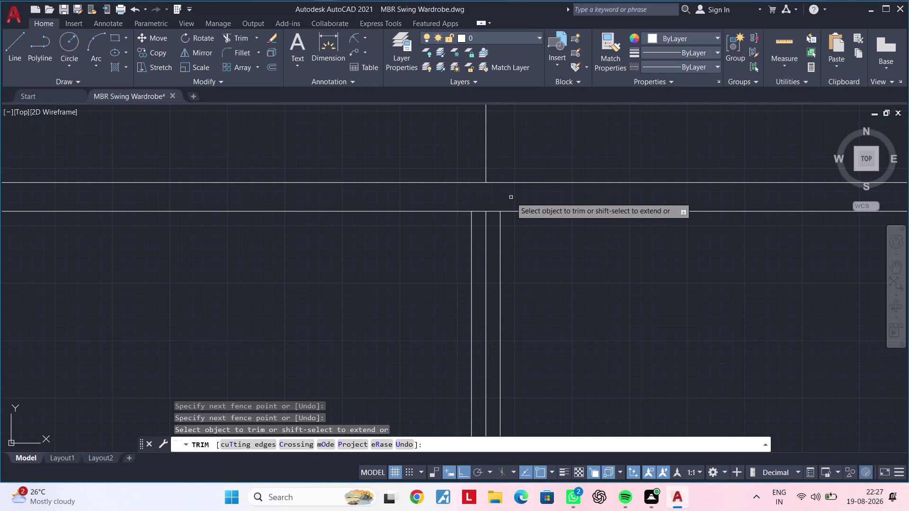
drag(510, 198, 511, 198)
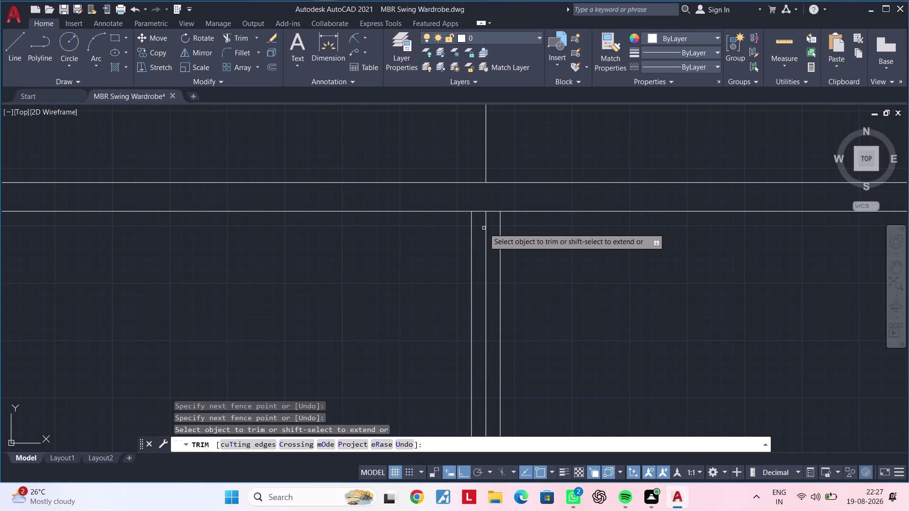
double_click(484, 228)
click(489, 222)
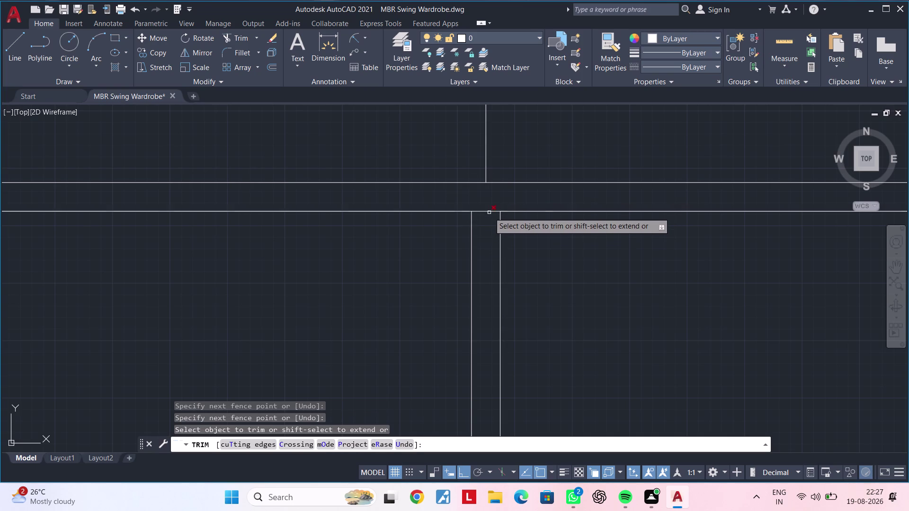
click(489, 212)
Trim the short overshooting line end at the wardrobe corner and end trimming.
scroll(down, 3)
middle_drag(534, 271, 536, 191)
middle_drag(543, 319, 562, 153)
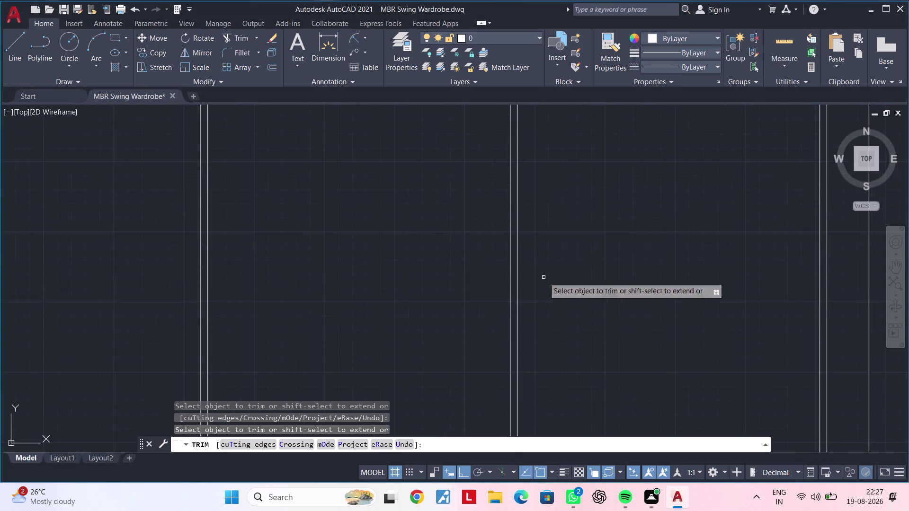
middle_drag(541, 289, 559, 173)
middle_drag(555, 274, 557, 199)
scroll(up, 3)
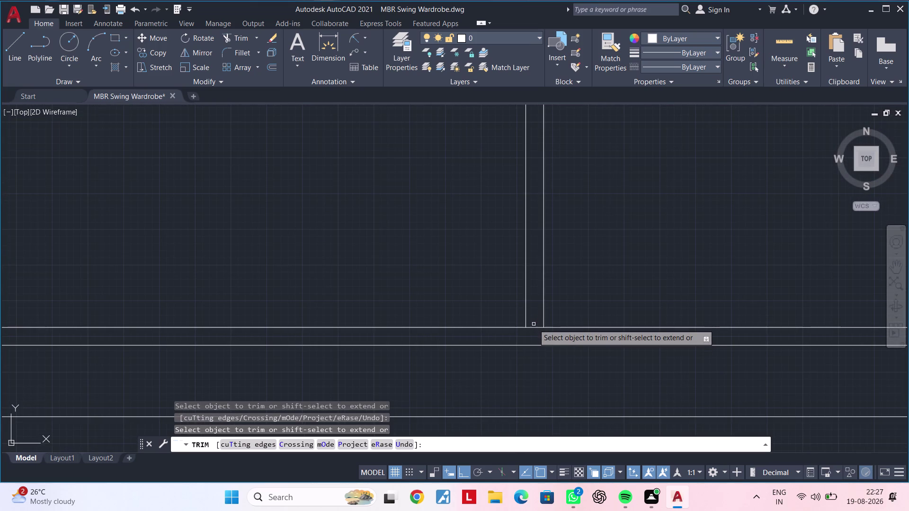
scroll(down, 3)
middle_drag(625, 303, 523, 324)
scroll(down, 3)
middle_drag(619, 304, 618, 304)
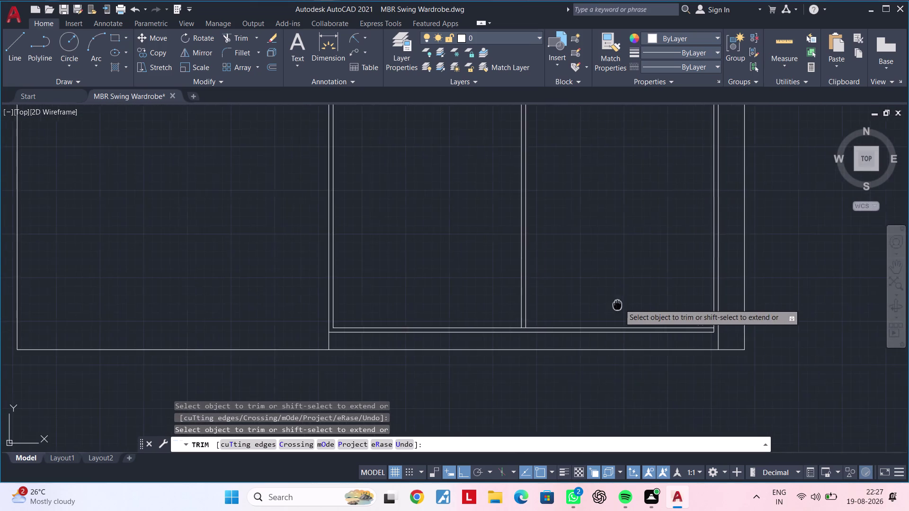
middle_drag(618, 304, 570, 303)
scroll(up, 3)
scroll(up, 3)
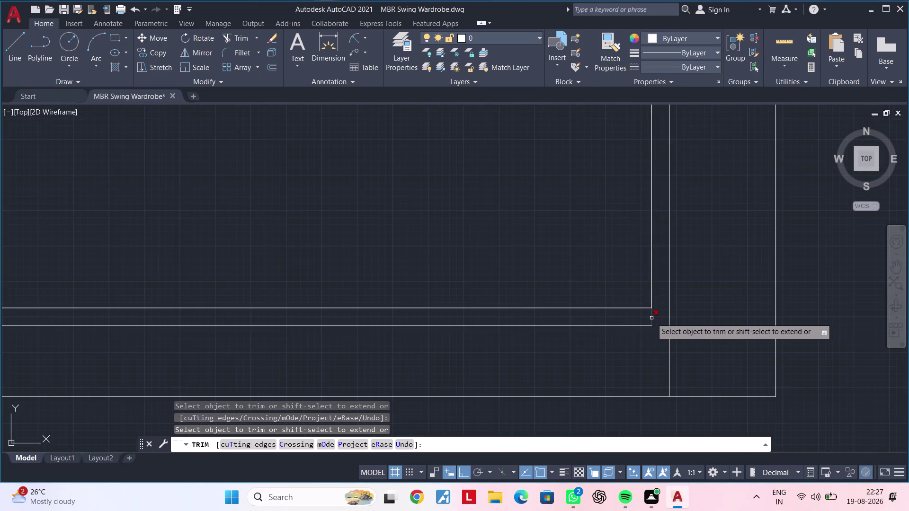
scroll(down, 3)
scroll(down, 3)
scroll(down, 3)
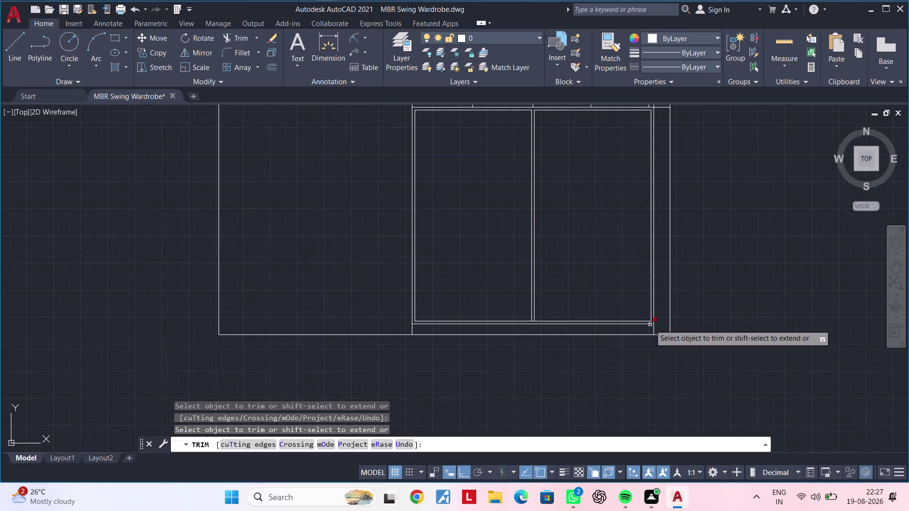
scroll(down, 3)
scroll(up, 3)
scroll(up, 3)
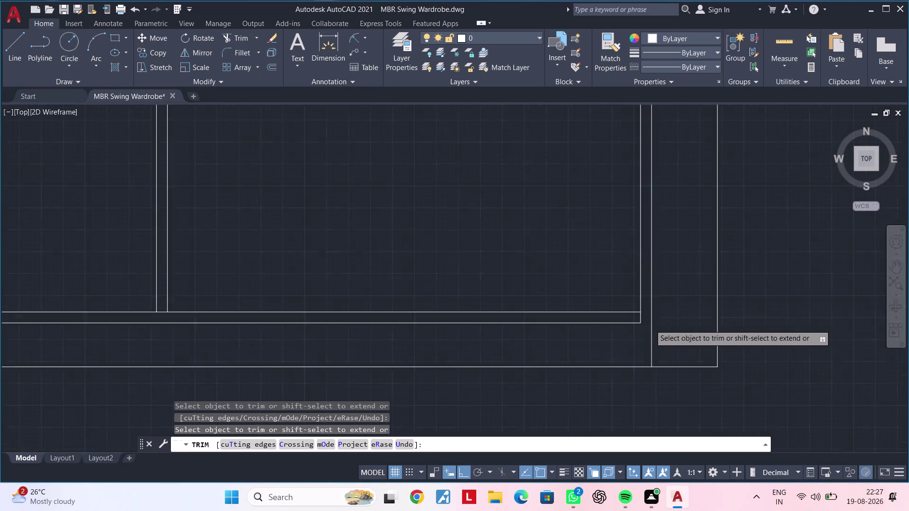
scroll(up, 3)
click(633, 315)
key(Escape)
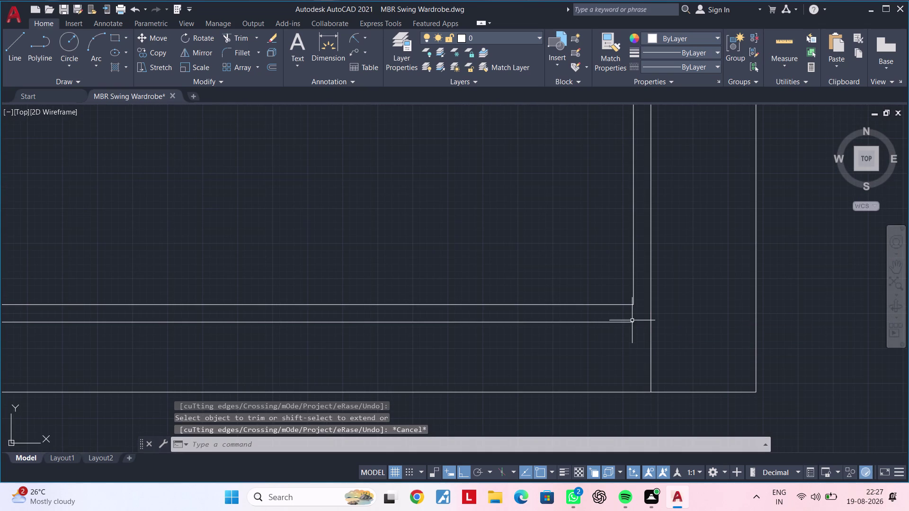
Stretch the lower horizontal line's end grip to meet the vertical outline line.
click(632, 322)
click(633, 322)
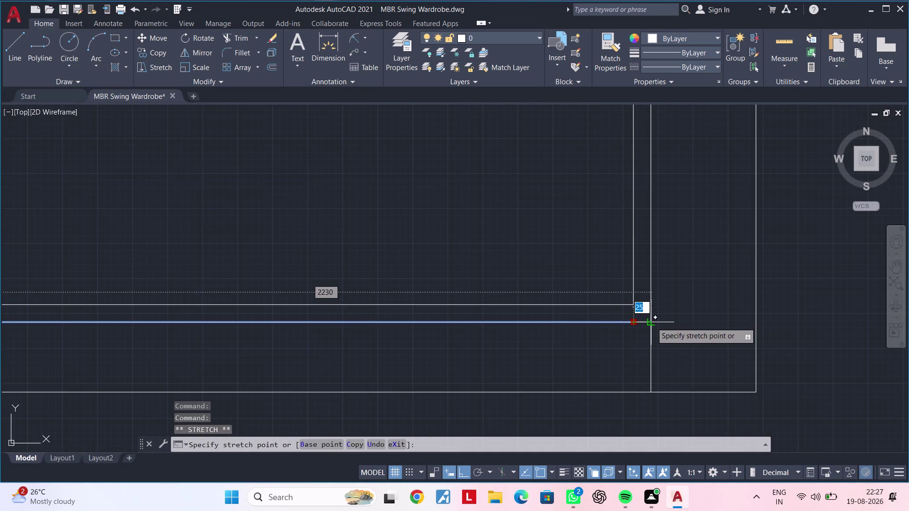
click(652, 323)
key(Escape)
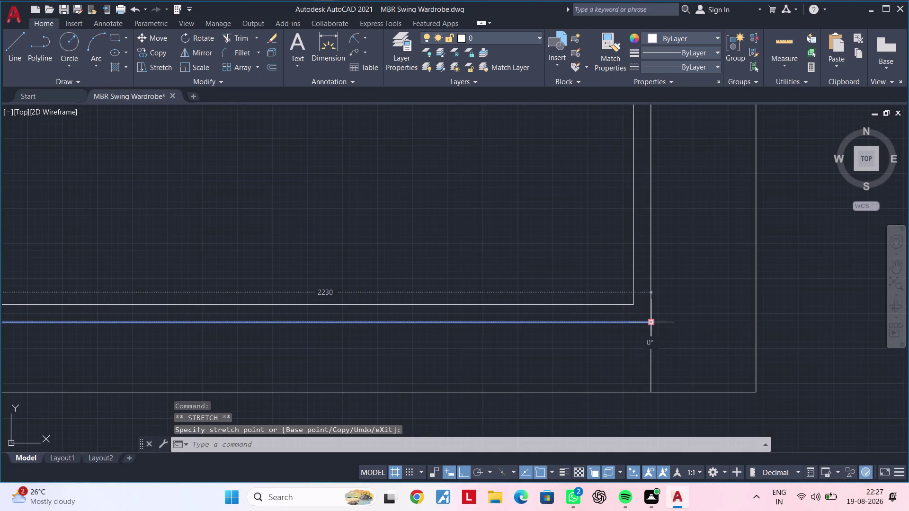
key(Escape)
key(Escape)
Pan out and center the wardrobe drawing in the view.
scroll(down, 3)
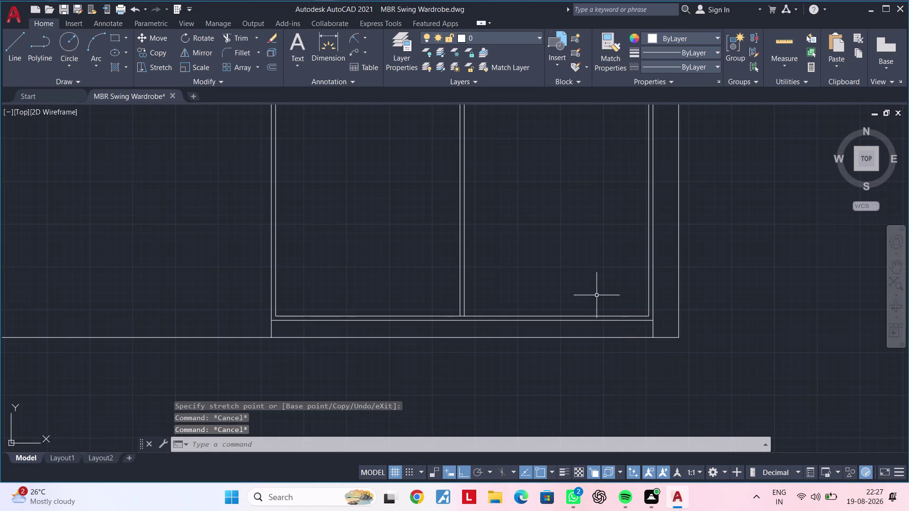
scroll(down, 3)
middle_drag(559, 281, 547, 341)
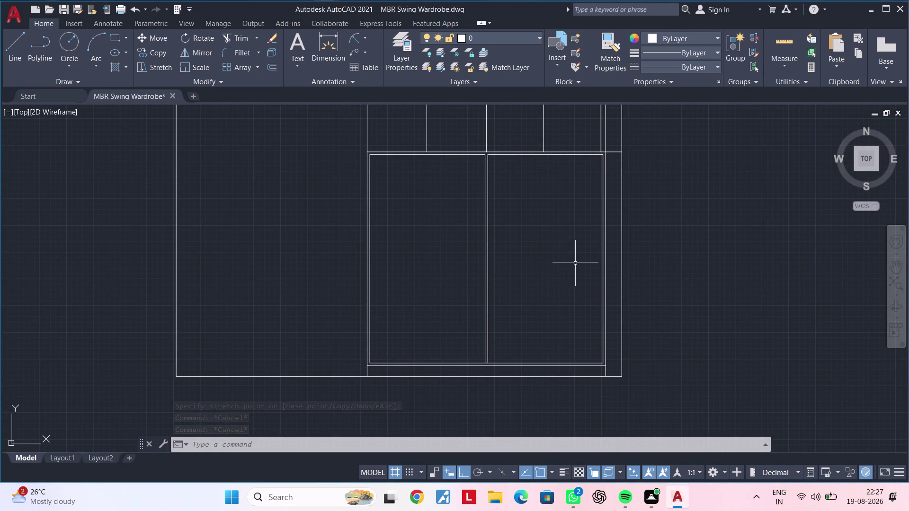
middle_drag(562, 301, 530, 376)
middle_drag(517, 342, 593, 331)
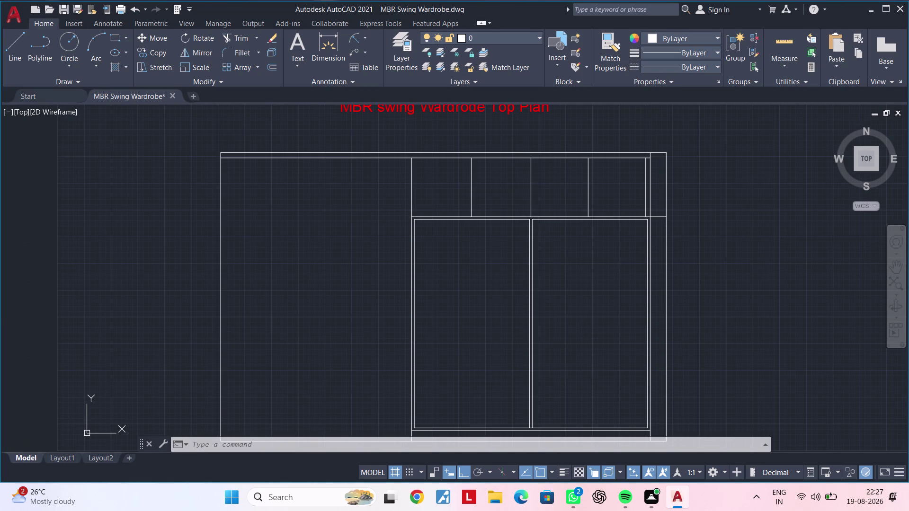
key(Escape)
key(Escape)
key(Escape)
key(Escape)
key(Escape)
key(Escape)
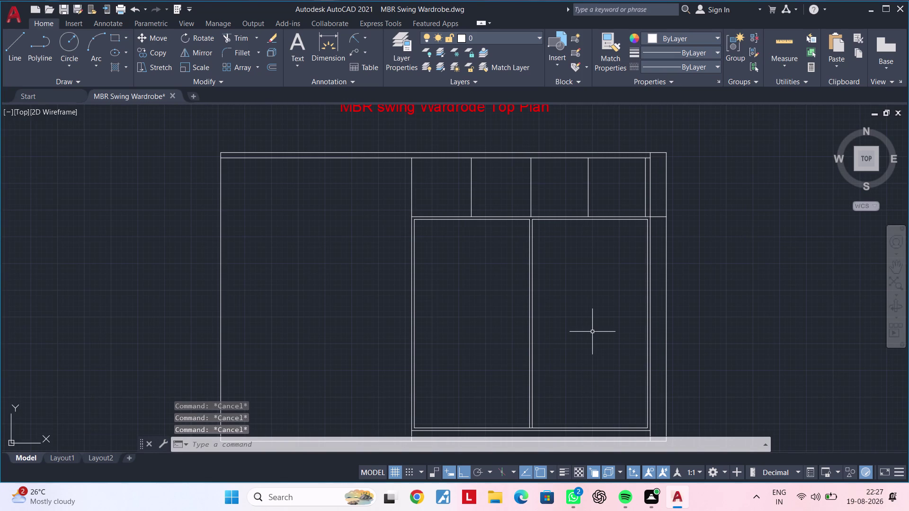
middle_drag(573, 314, 635, 292)
middle_drag(368, 288, 403, 279)
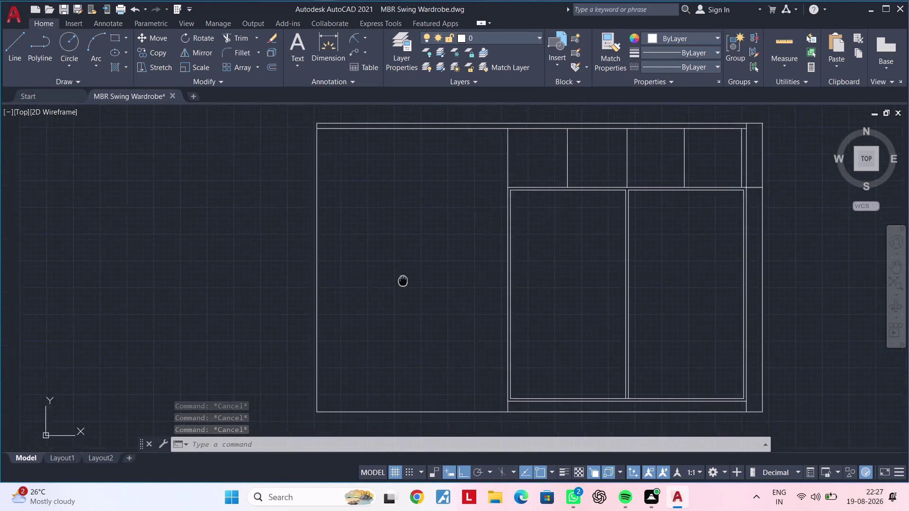
middle_drag(402, 280, 420, 275)
key(Escape)
Offset the left outline line 100 inward.
key(Escape)
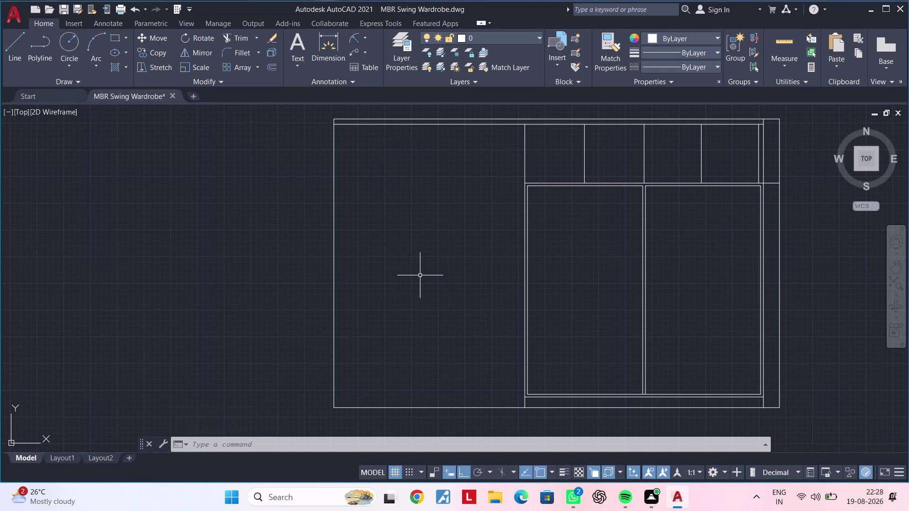
key(Escape)
key(Escape)
text(of)
key(space)
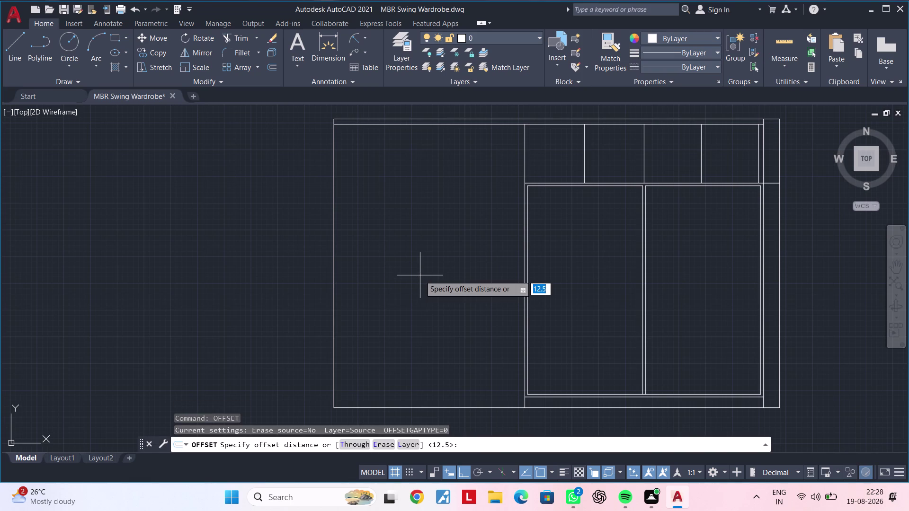
text(100)
key(Return)
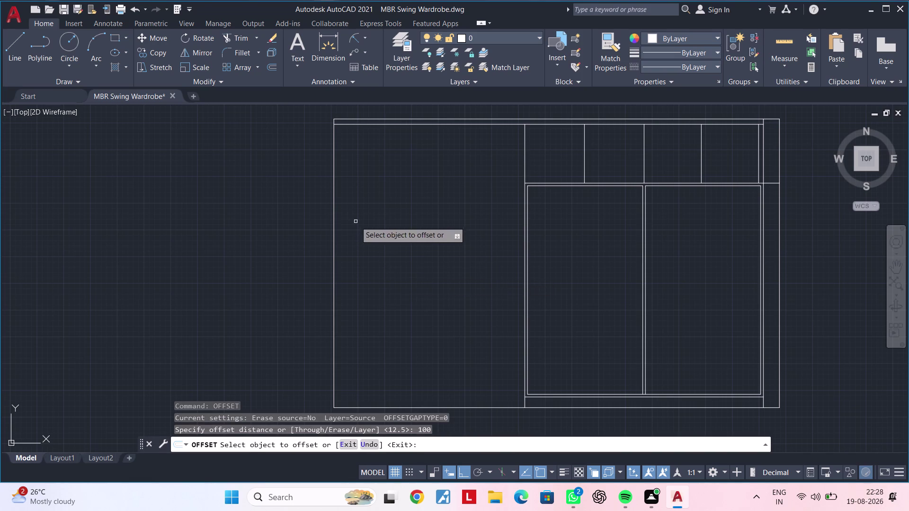
click(334, 216)
click(379, 207)
key(Escape)
key(Escape)
key(Escape)
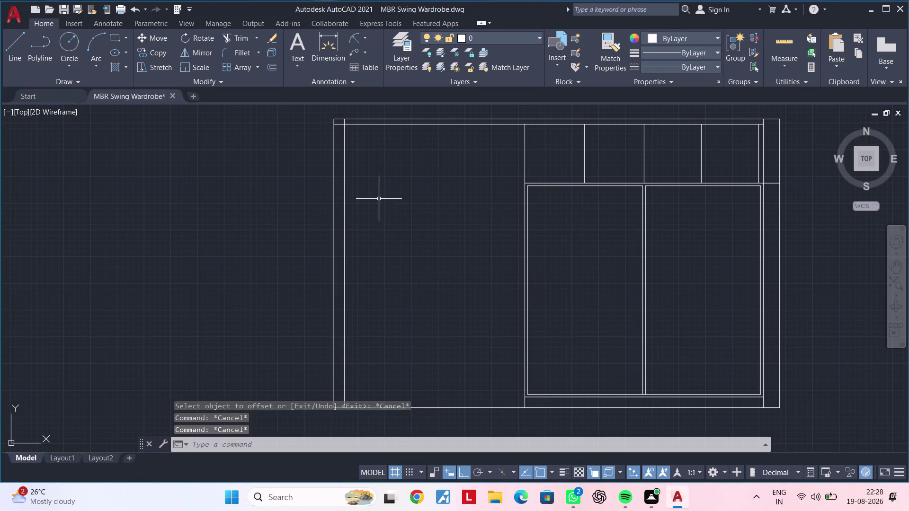
Trim away a stray line segment near the outline's upper left corner.
middle_drag(377, 212, 365, 244)
key(Escape)
text(tr)
key(space)
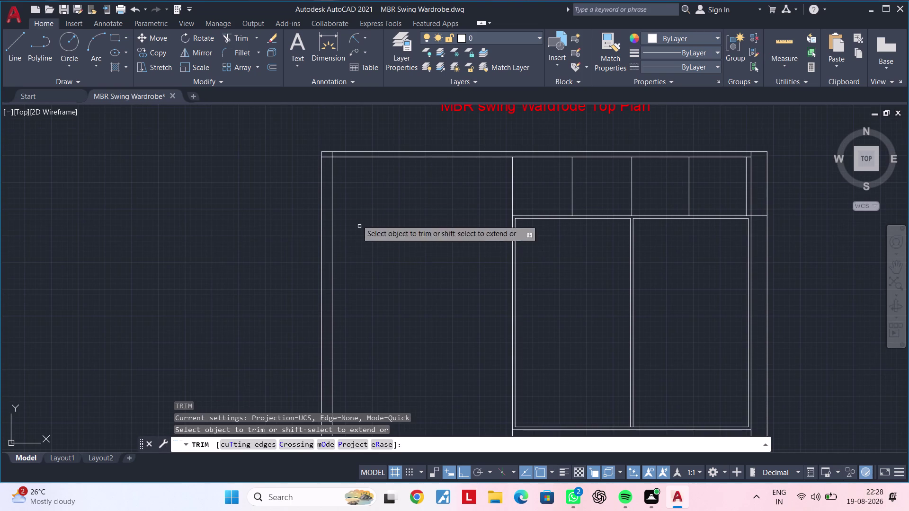
scroll(up, 3)
click(323, 153)
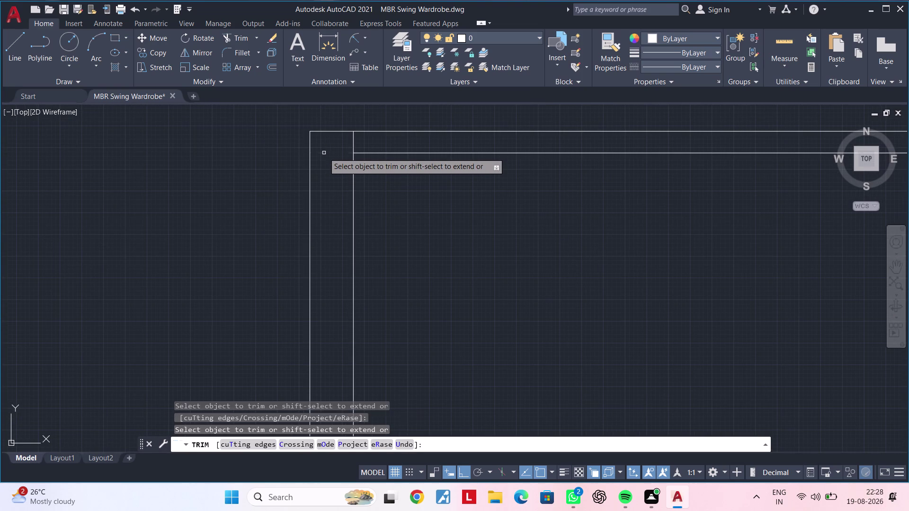
scroll(down, 3)
middle_drag(428, 266, 431, 167)
middle_drag(427, 268, 430, 241)
middle_drag(433, 238, 407, 300)
middle_drag(420, 255, 389, 342)
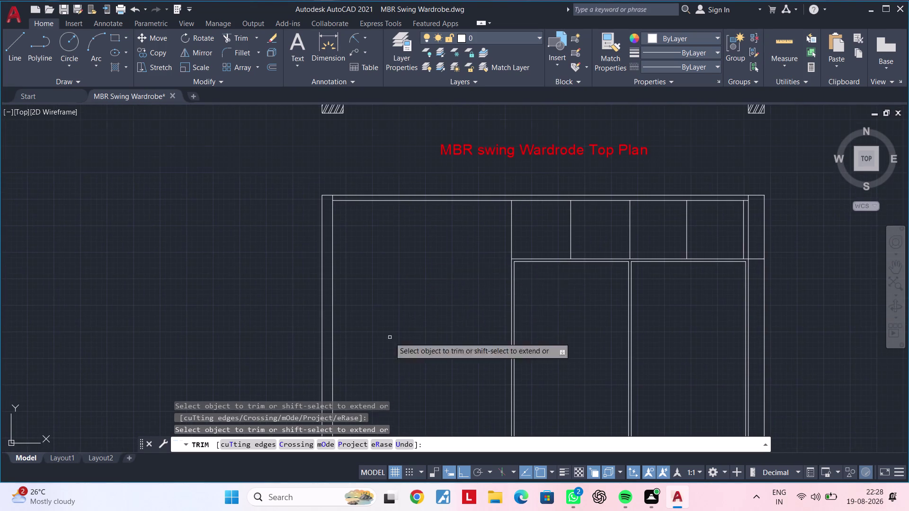
middle_drag(453, 231, 408, 264)
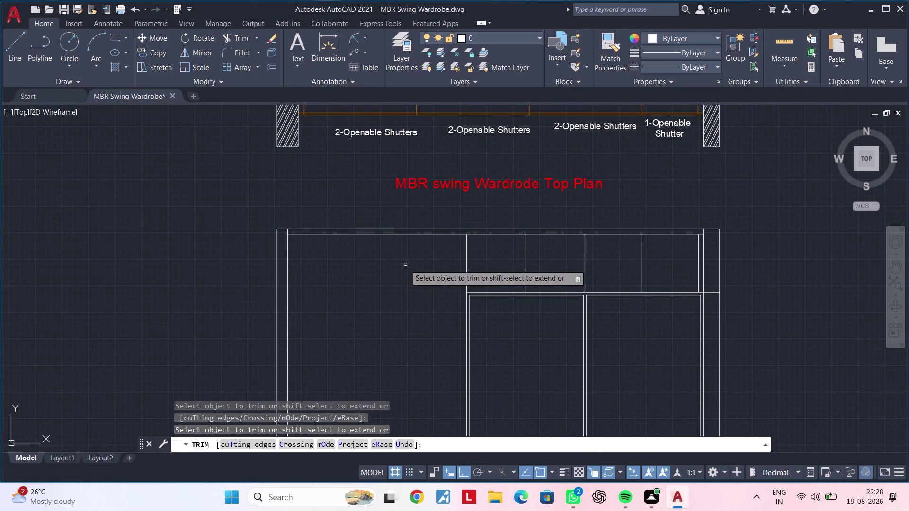
scroll(up, 3)
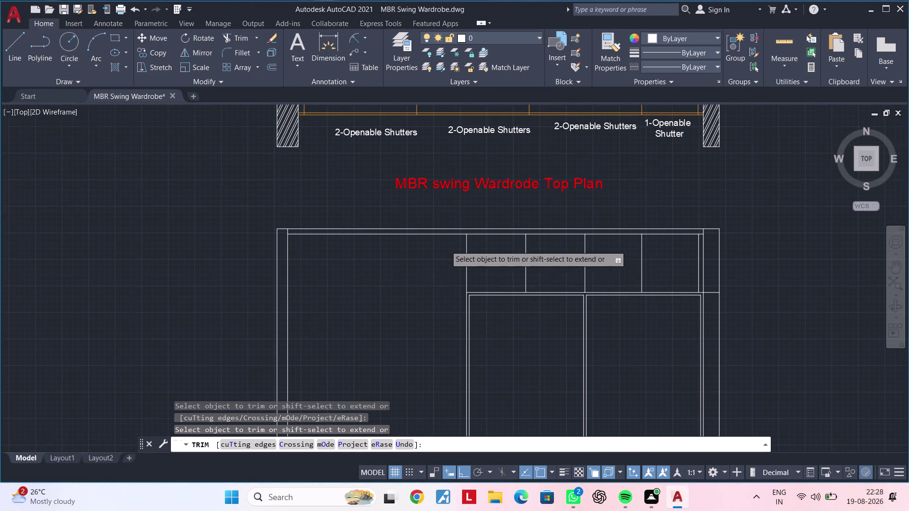
scroll(up, 3)
middle_drag(459, 256, 415, 300)
key(Escape)
key(Escape)
key(Escape)
Attempt an EXTEND, then trim another line segment in the outline.
text(e)
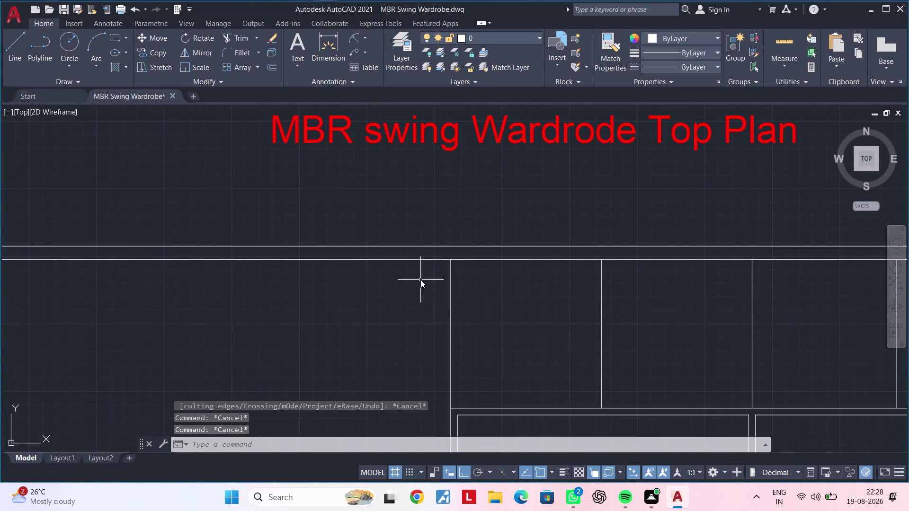
text(x)
key(space)
click(450, 272)
key(Escape)
key(Escape)
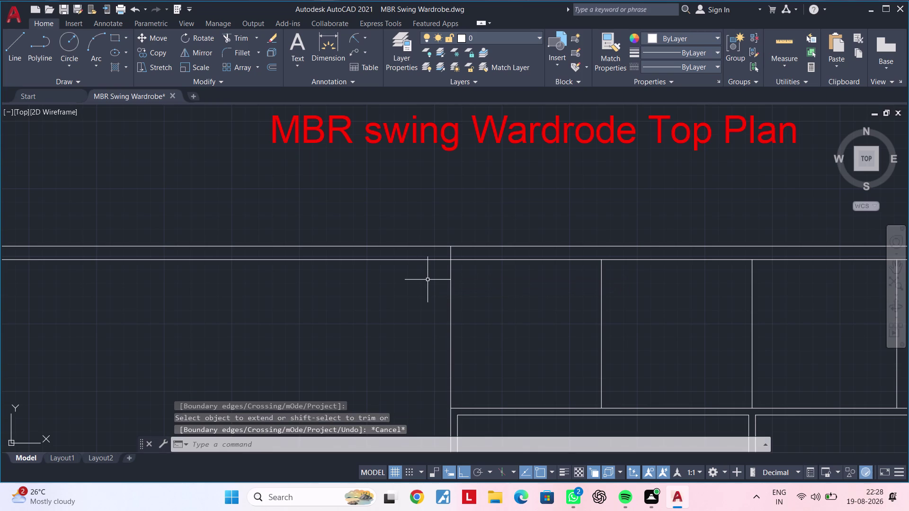
key(t)
key(r)
key(space)
click(417, 261)
scroll(down, 3)
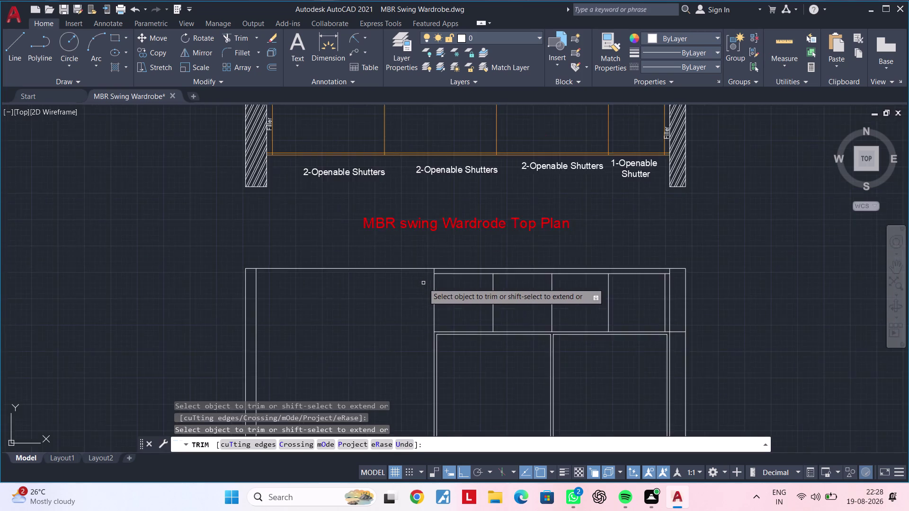
middle_drag(412, 285, 342, 288)
Center the outline under the top plan title and begin a new offset.
key(Escape)
key(Escape)
key(Escape)
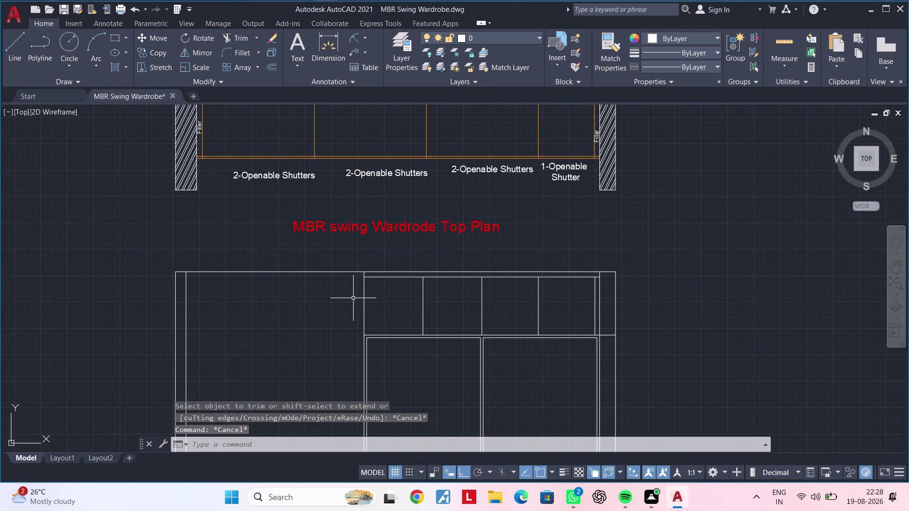
key(Escape)
key(Escape)
key(Escape)
key(Escape)
middle_drag(477, 305, 489, 286)
key(Escape)
key(Escape)
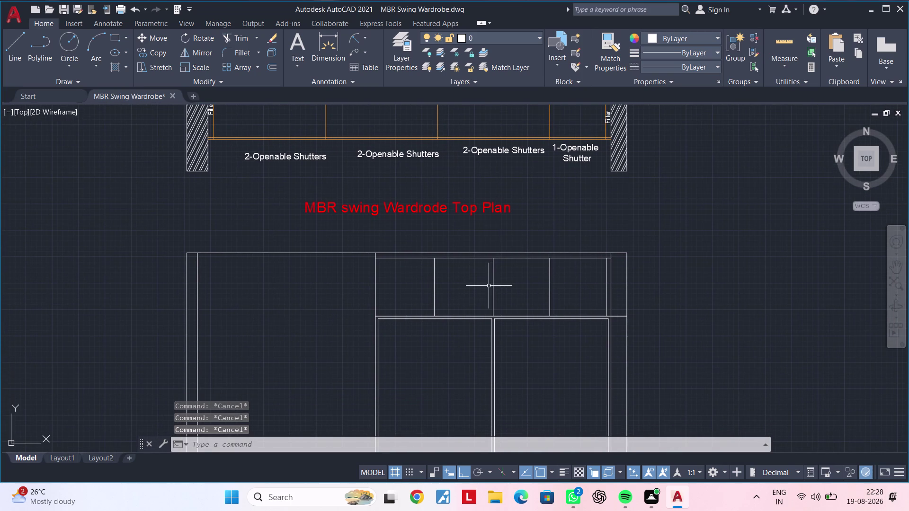
text(of)
key(space)
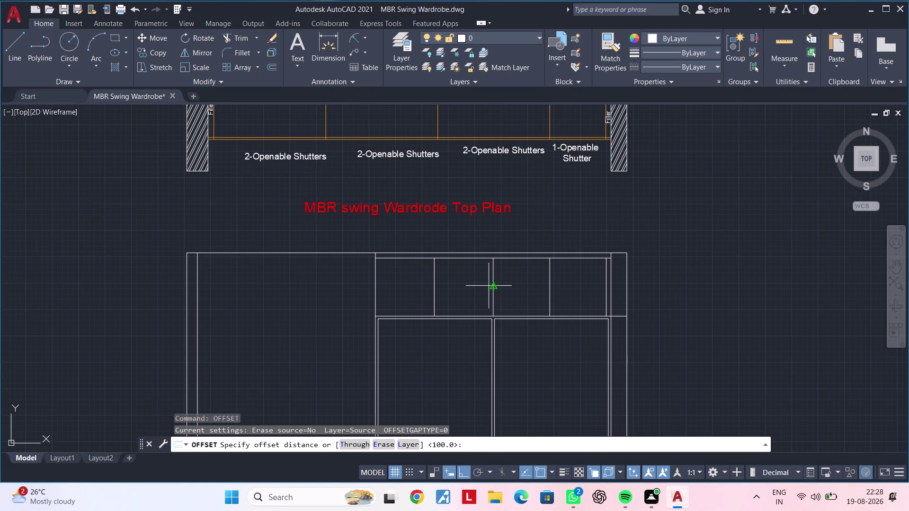
Offset the elevation outline's top edge 150 downward.
text(150)
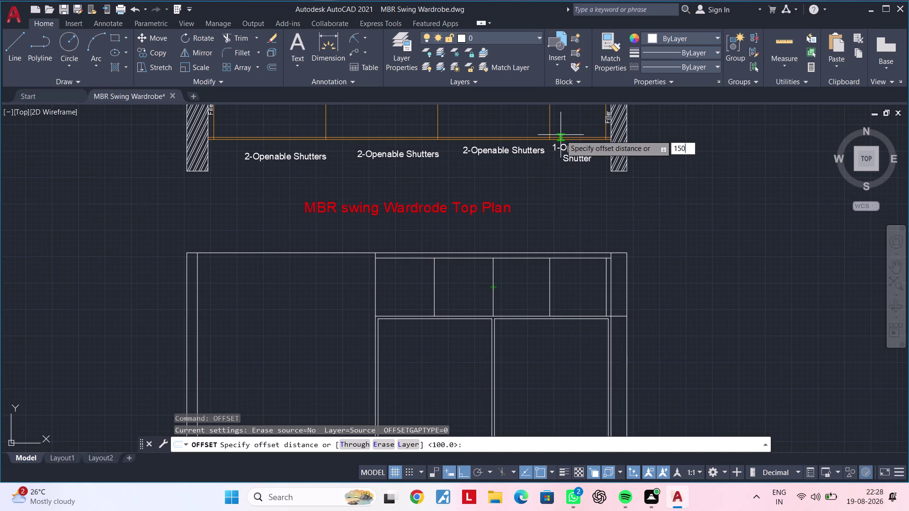
key(Return)
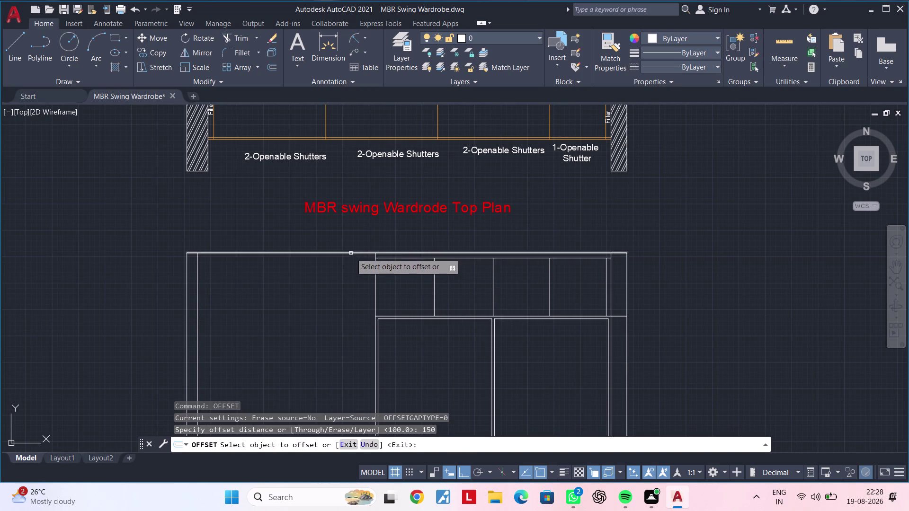
double_click(351, 253)
click(355, 285)
middle_click(338, 279)
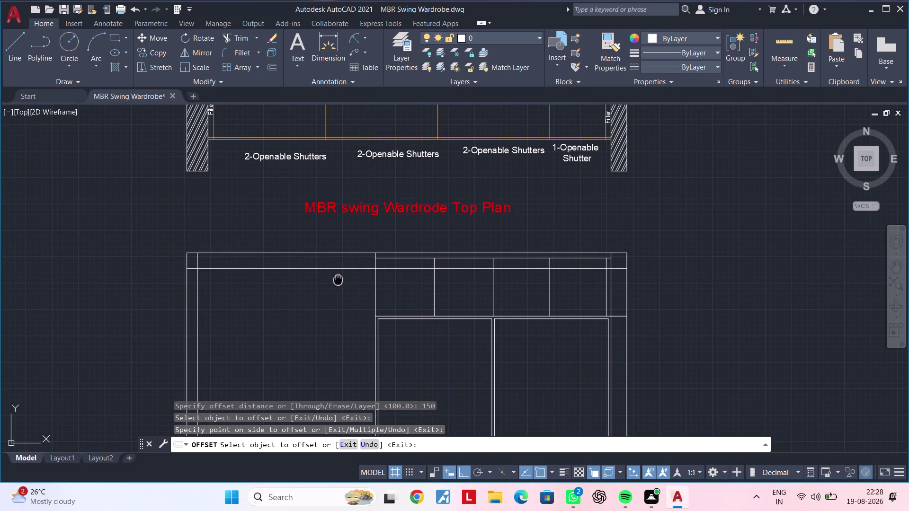
key(Escape)
key(Escape)
Trim both ends of the new line back to the inner uprights.
text(tr)
key(space)
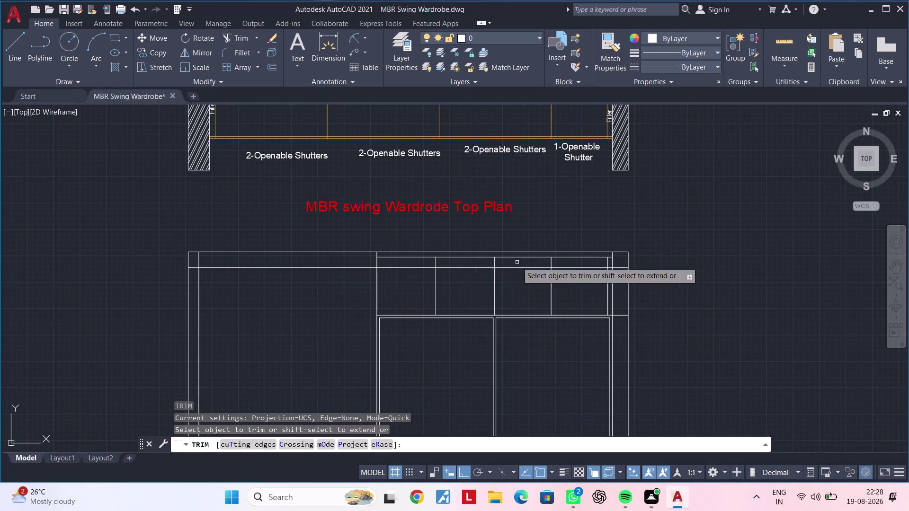
scroll(up, 3)
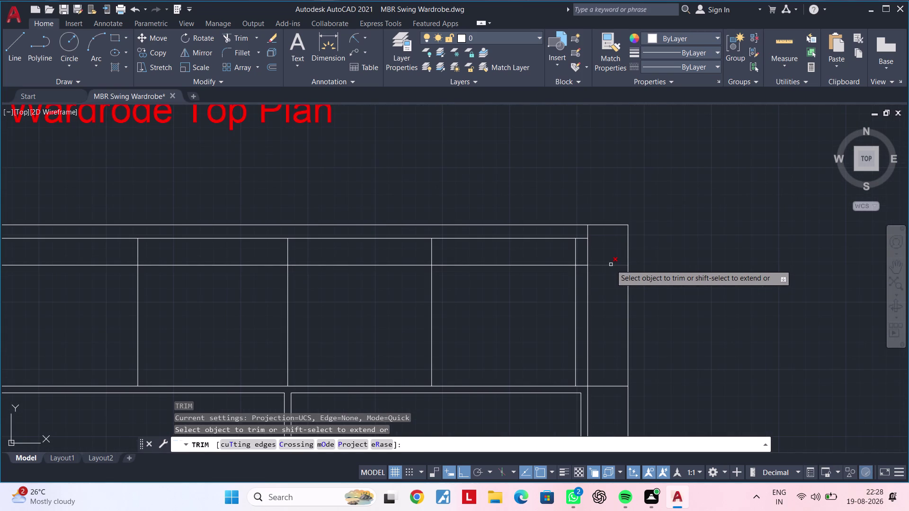
click(611, 265)
scroll(down, 3)
middle_drag(504, 288, 580, 271)
middle_drag(326, 272, 391, 260)
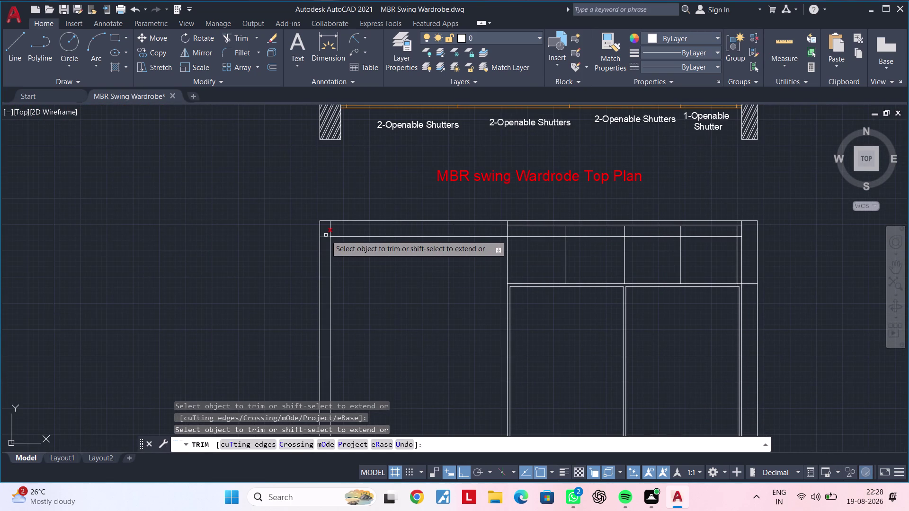
scroll(up, 3)
click(327, 235)
key(Escape)
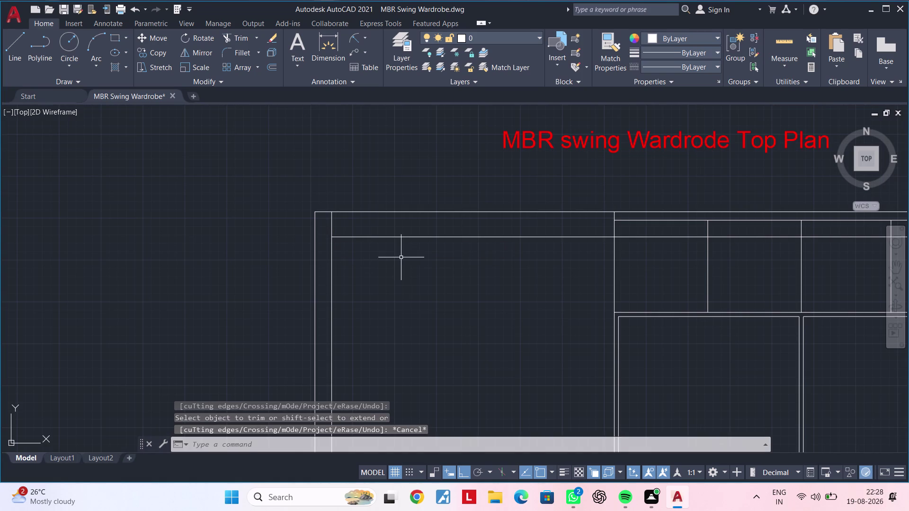
middle_drag(401, 258, 318, 277)
click(353, 257)
scroll(down, 3)
key(Escape)
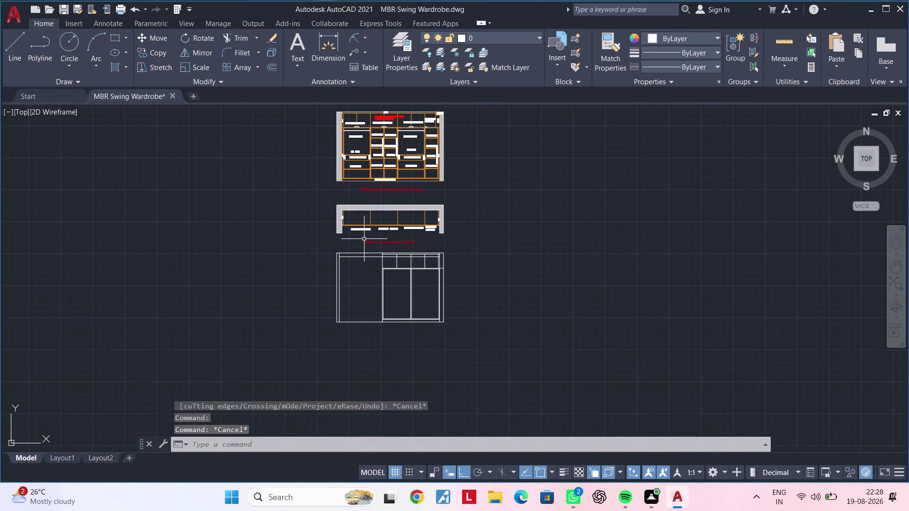
Match properties (MA) from an existing dashed line onto the new offset line.
key(Escape)
key(m)
text(a)
key(space)
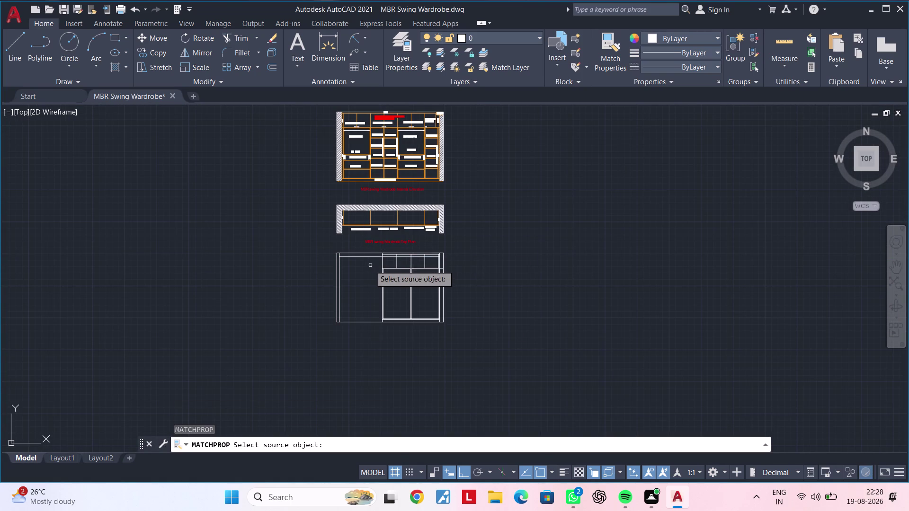
scroll(up, 3)
scroll(down, 3)
middle_drag(517, 235, 482, 341)
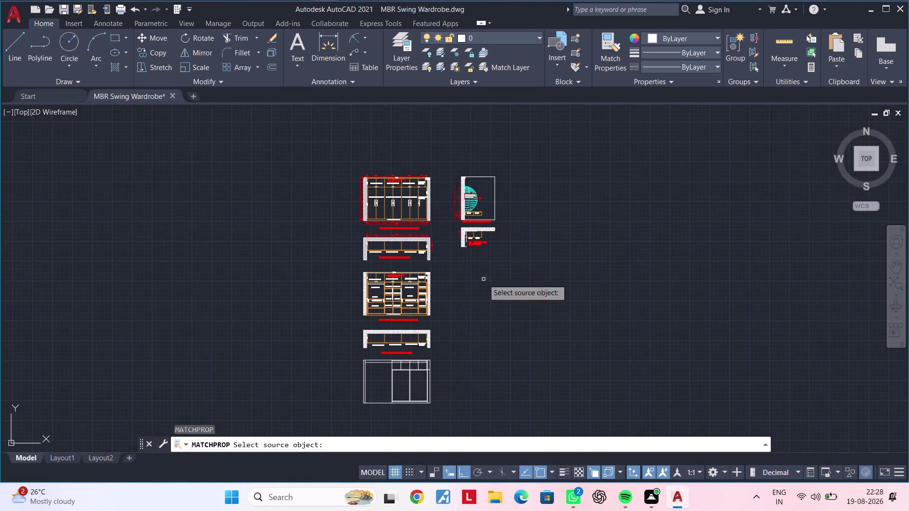
scroll(up, 3)
scroll(up, 3)
middle_drag(501, 300, 493, 219)
scroll(up, 3)
click(447, 342)
scroll(down, 3)
middle_drag(450, 334, 516, 213)
middle_drag(343, 328, 495, 223)
middle_drag(438, 288, 501, 83)
middle_drag(401, 363, 455, 74)
middle_drag(452, 185, 403, 266)
scroll(up, 3)
click(417, 220)
middle_drag(414, 241, 370, 280)
key(Escape)
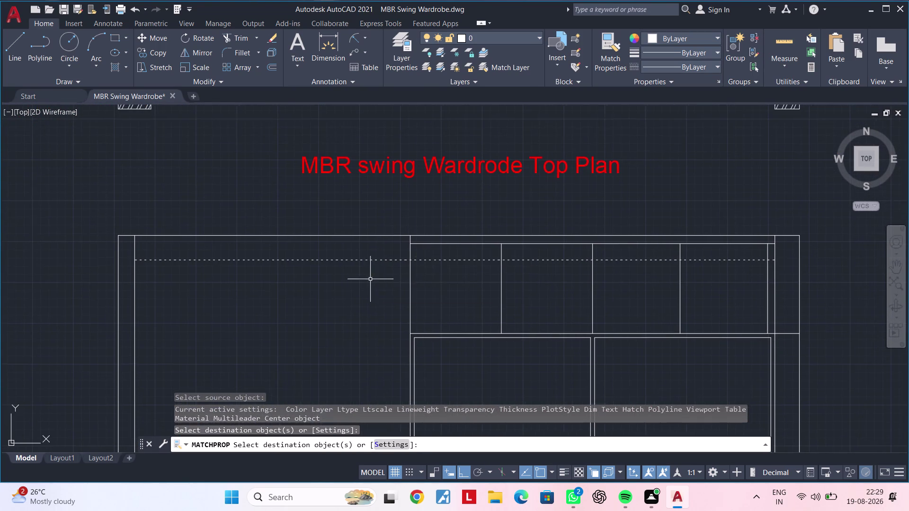
Clear the command line and bring the top plan and outline into view.
key(Escape)
key(Escape)
middle_drag(394, 287, 330, 299)
key(Escape)
key(Escape)
key(Escape)
key(Escape)
key(Escape)
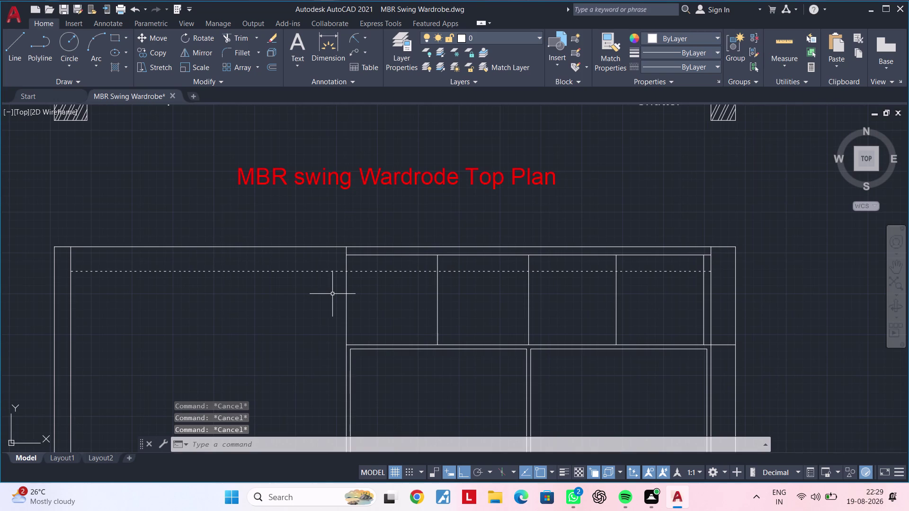
key(Escape)
key(Escape)
key(Escape)
key(Escape)
key(Escape)
scroll(down, 3)
middle_drag(391, 327, 346, 339)
key(Escape)
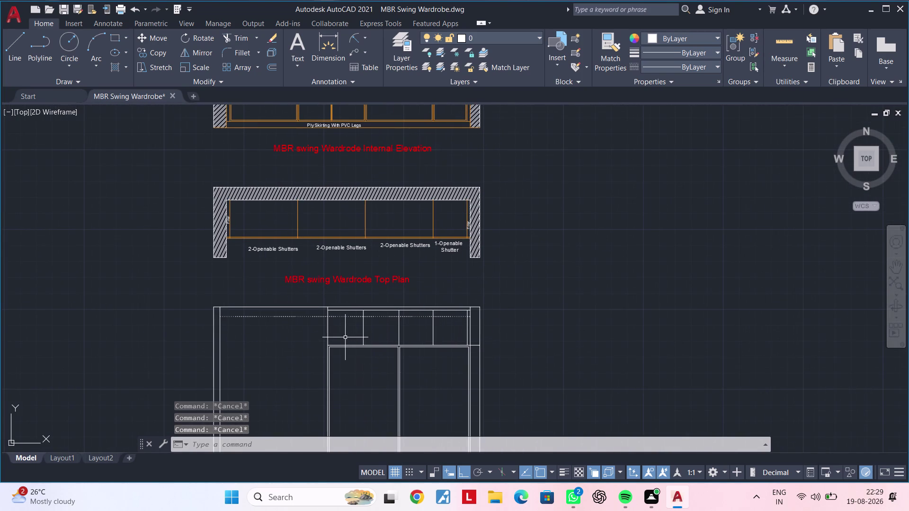
key(m)
text(a)
key(space)
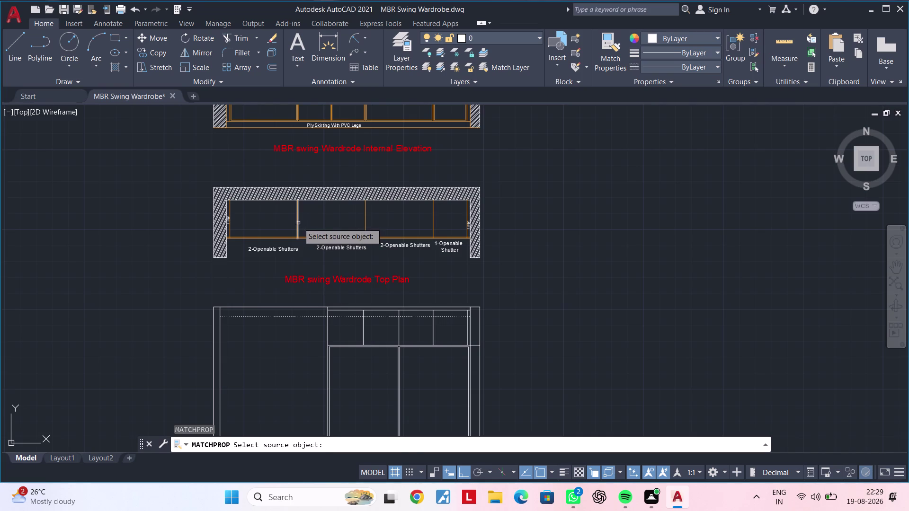
click(297, 223)
middle_drag(345, 363, 343, 324)
scroll(up, 3)
drag(346, 340, 309, 342)
click(266, 341)
middle_drag(371, 306, 349, 341)
drag(401, 260, 393, 265)
click(338, 282)
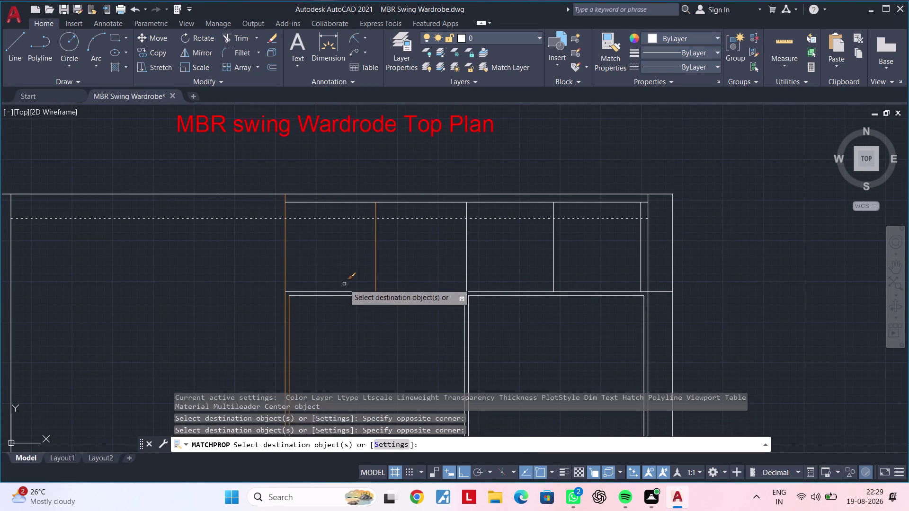
click(349, 286)
click(333, 314)
drag(496, 313, 484, 320)
click(417, 328)
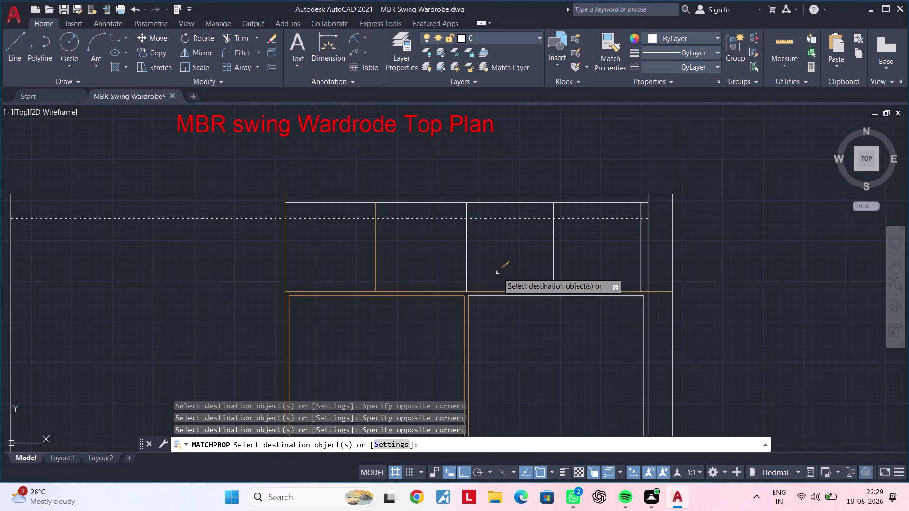
click(497, 273)
click(443, 275)
click(568, 256)
click(530, 261)
click(591, 326)
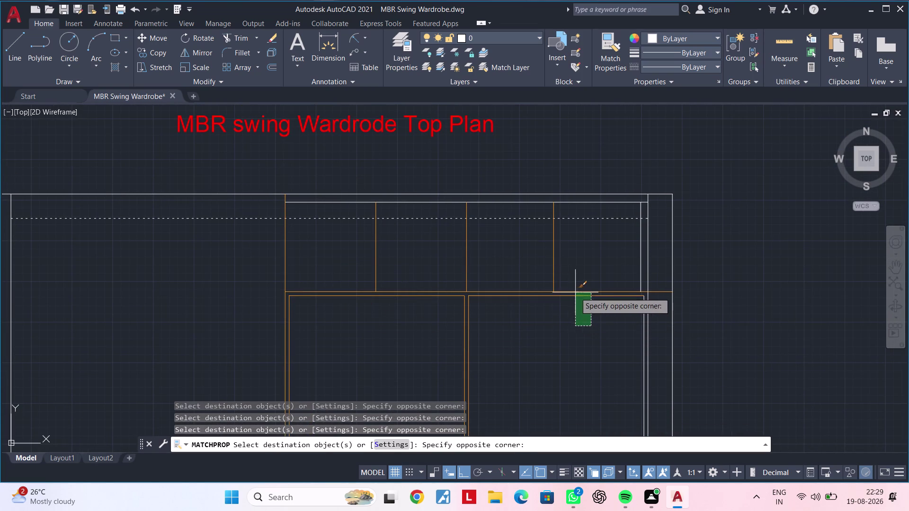
click(575, 288)
middle_drag(605, 311, 561, 322)
scroll(up, 3)
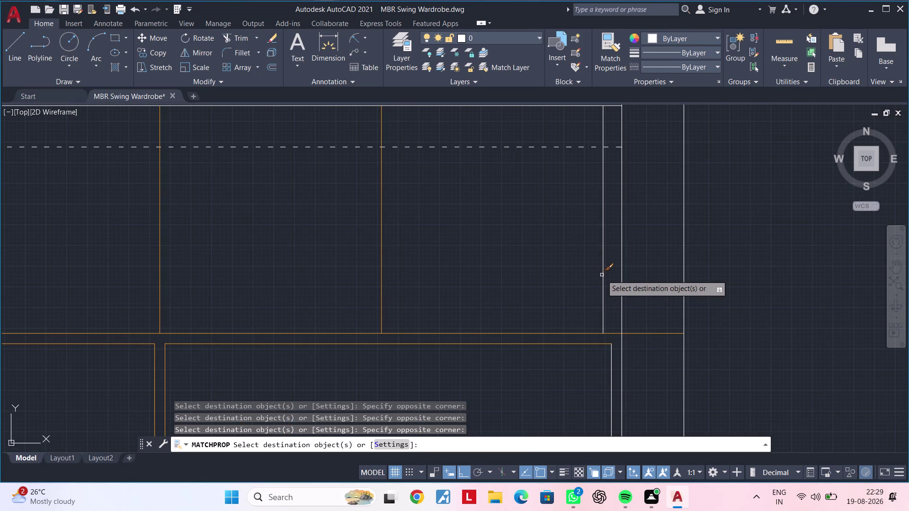
click(602, 275)
middle_drag(579, 287, 582, 244)
click(615, 313)
scroll(down, 3)
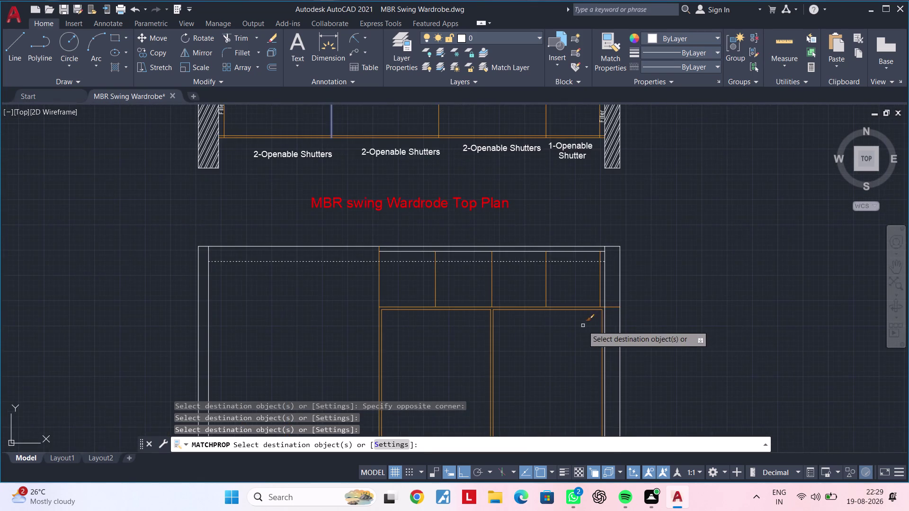
middle_drag(580, 327, 577, 202)
middle_drag(550, 297, 568, 236)
scroll(up, 3)
click(571, 292)
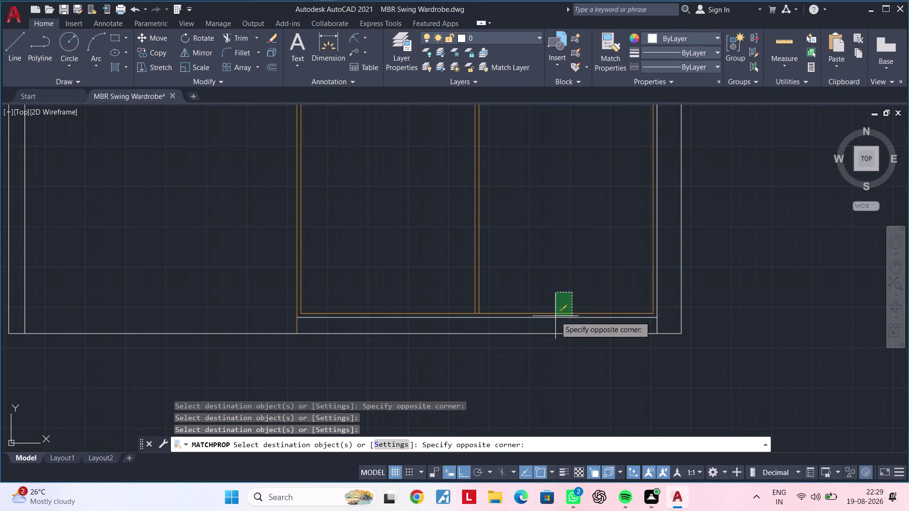
click(554, 319)
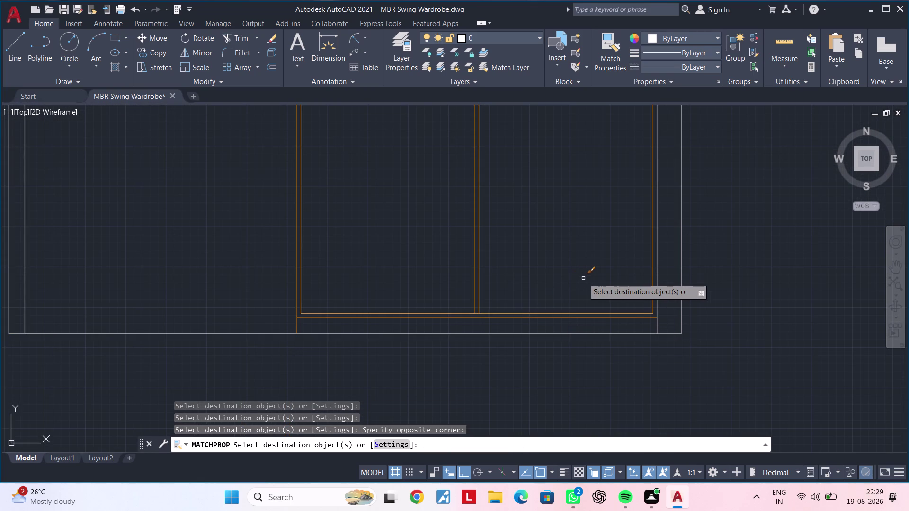
scroll(down, 3)
middle_drag(569, 224, 538, 367)
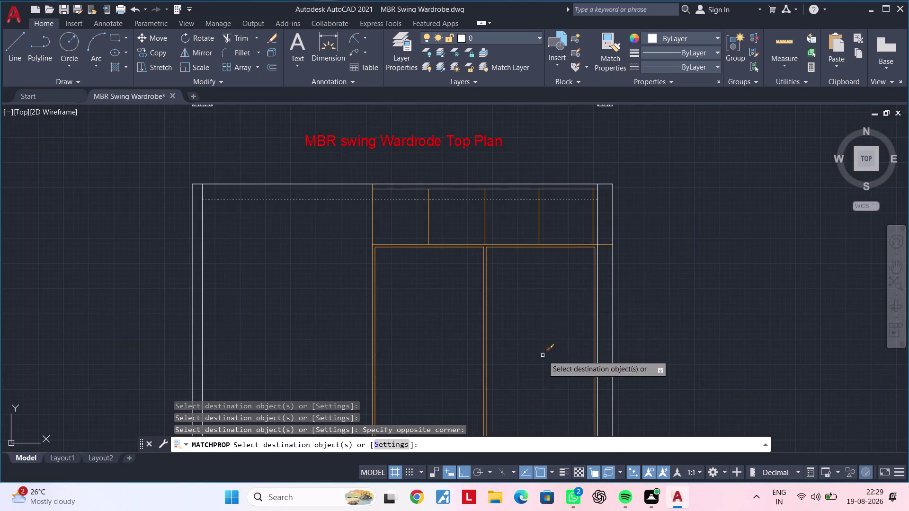
scroll(up, 3)
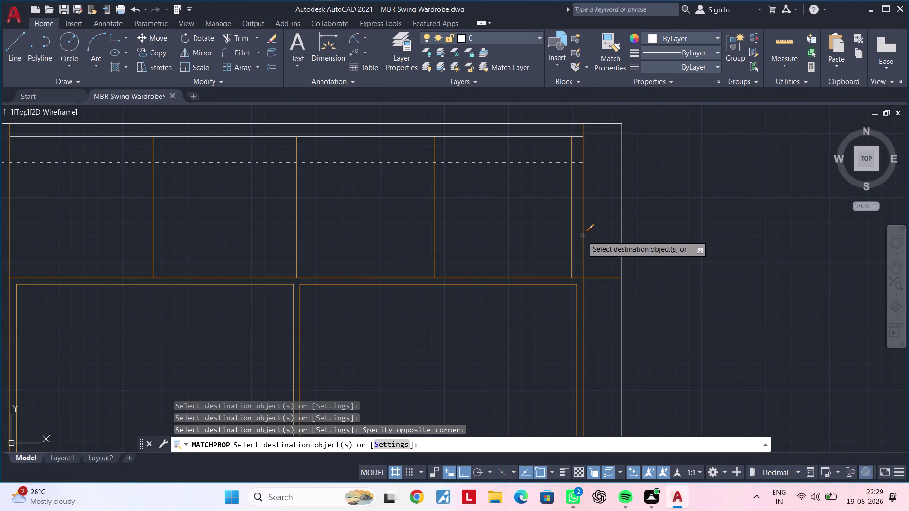
click(582, 235)
scroll(down, 3)
scroll(up, 3)
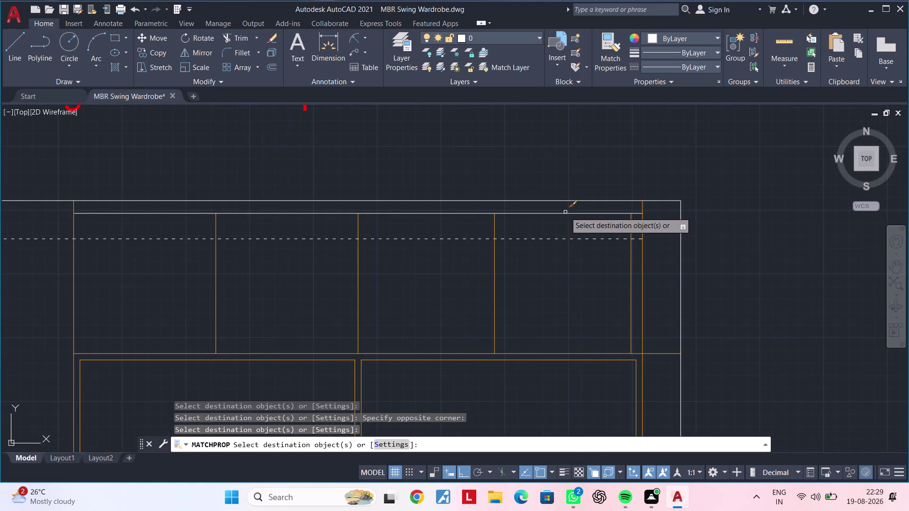
click(565, 212)
scroll(down, 3)
middle_drag(541, 260, 576, 236)
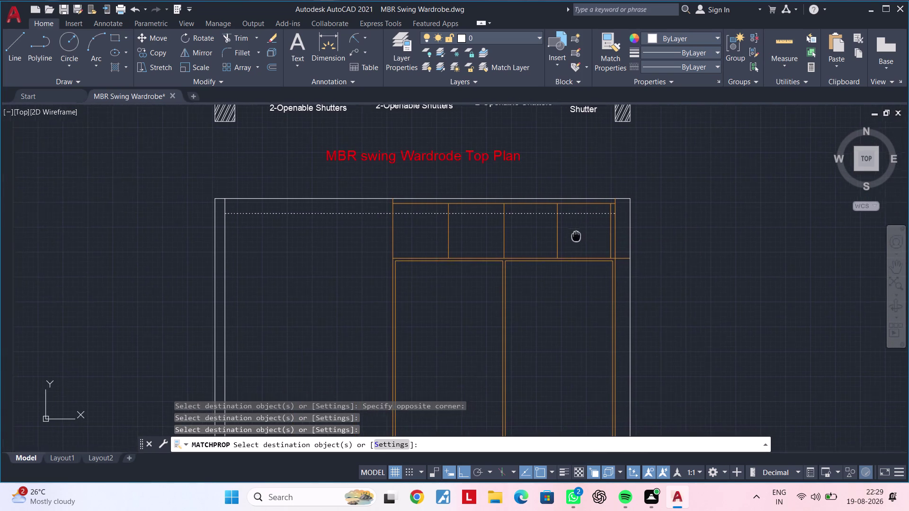
middle_drag(575, 237, 577, 235)
middle_drag(582, 234, 640, 206)
scroll(down, 3)
middle_drag(609, 272, 614, 233)
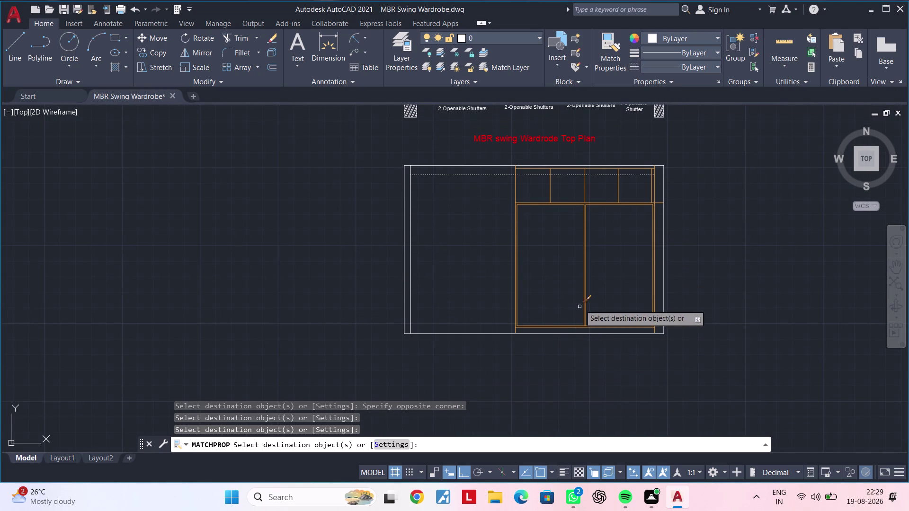
scroll(up, 3)
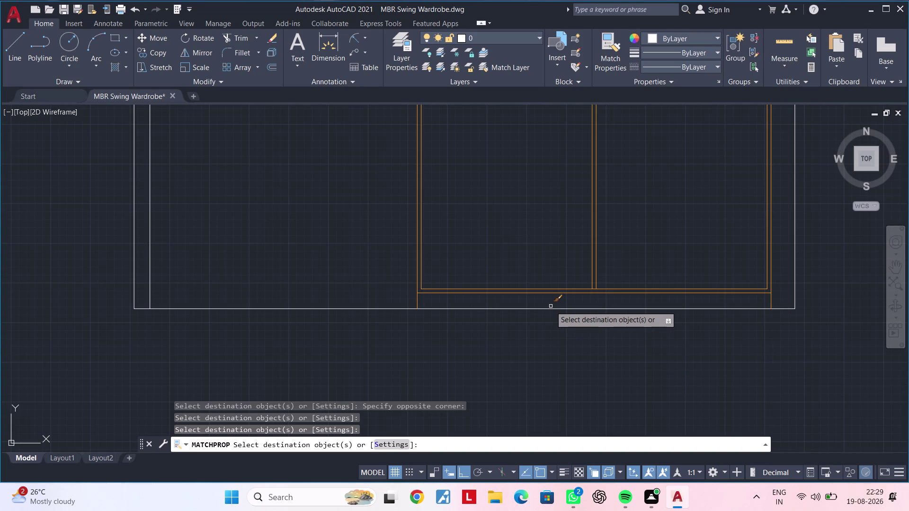
key(Escape)
key(Escape)
scroll(down, 3)
middle_drag(525, 362, 519, 379)
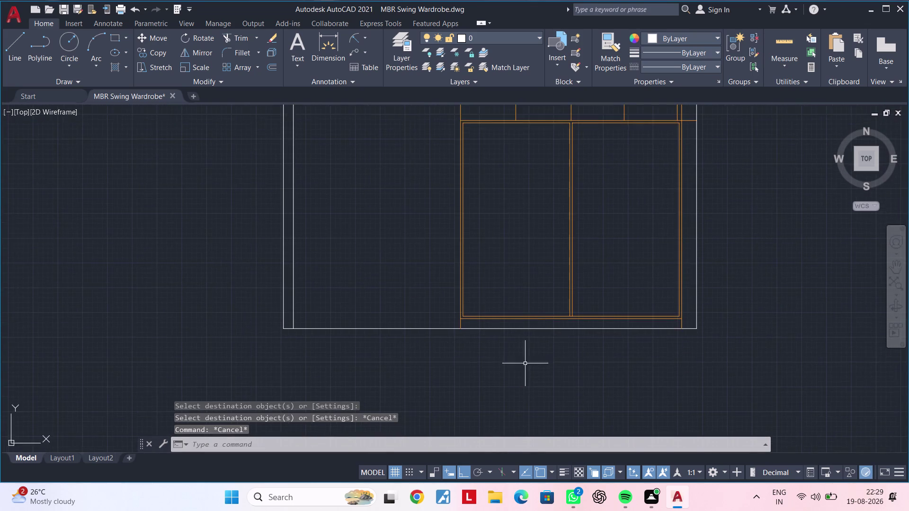
middle_drag(557, 342, 527, 380)
middle_drag(601, 310, 572, 351)
middle_drag(597, 363, 588, 280)
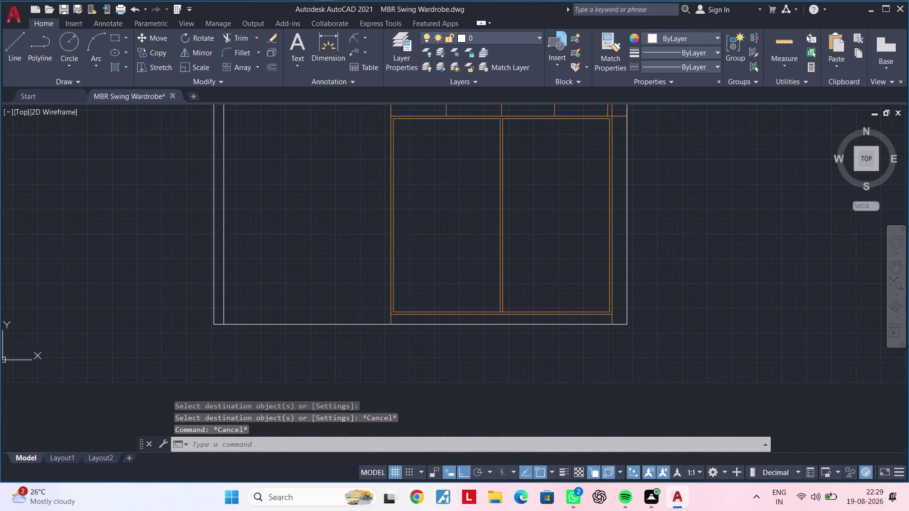
scroll(down, 3)
middle_drag(576, 296, 527, 366)
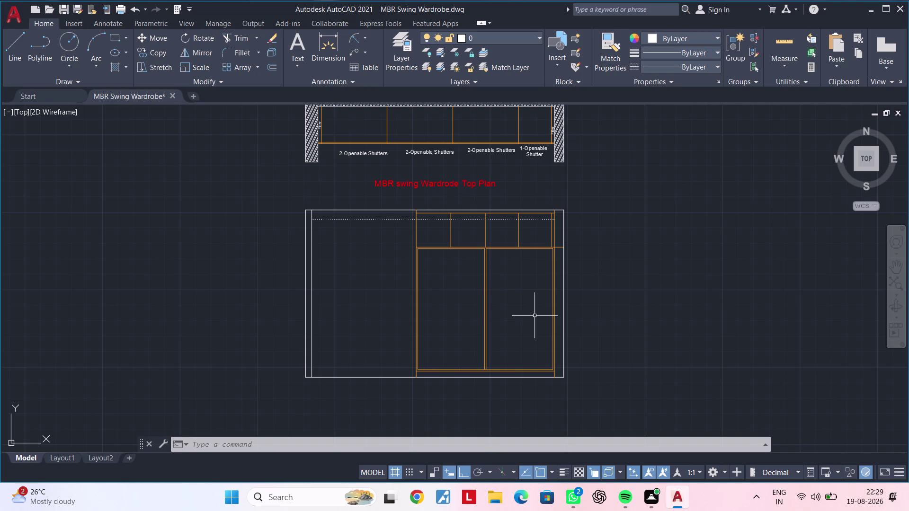
scroll(up, 3)
middle_drag(557, 296, 554, 284)
Start and cancel a trim, then view the whole lower plan.
key(Escape)
key(Escape)
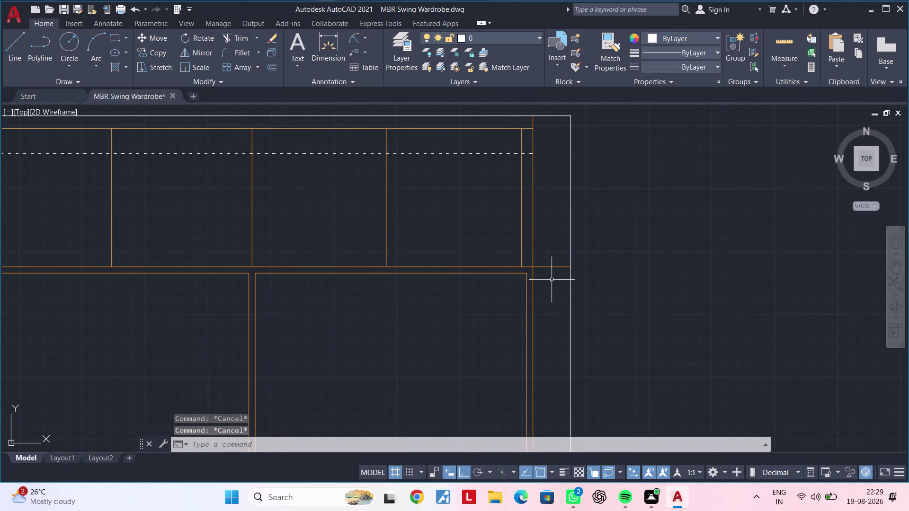
key(t)
key(r)
key(space)
click(558, 266)
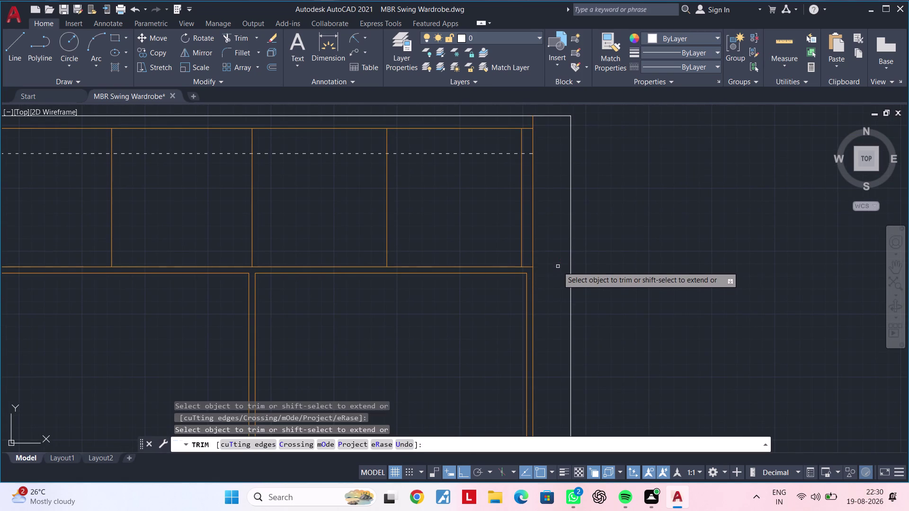
scroll(down, 3)
middle_click(483, 262)
key(Escape)
scroll(down, 3)
middle_drag(435, 272, 450, 252)
key(Escape)
key(Escape)
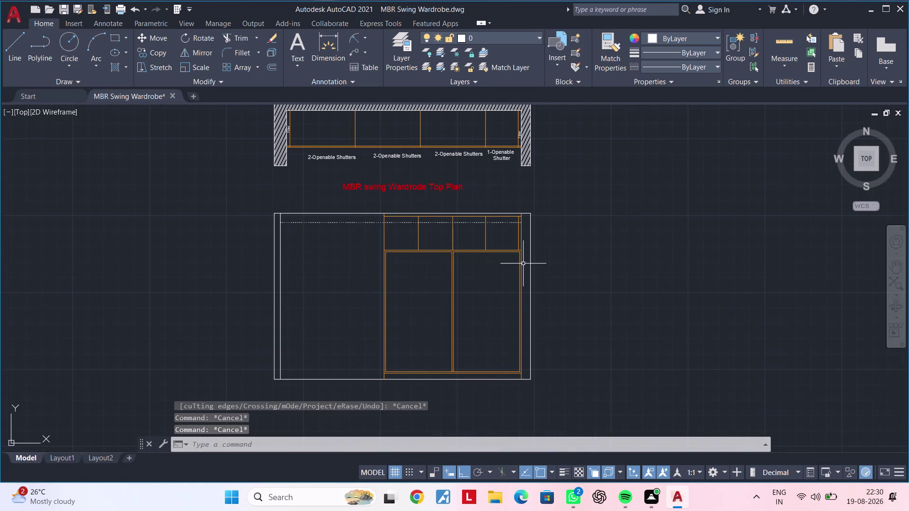
Hatch the right and left side wall strips of the lower plan.
text(h)
key(space)
scroll(up, 3)
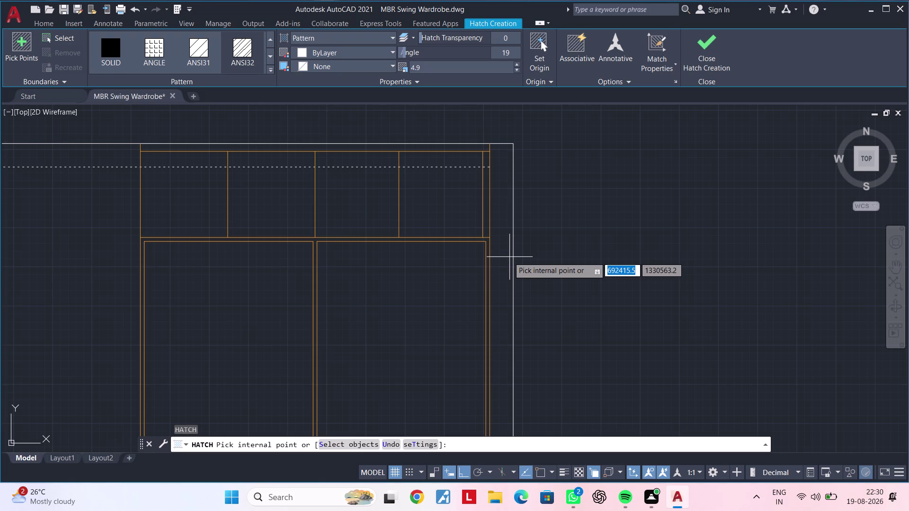
click(500, 256)
scroll(down, 3)
middle_drag(419, 273, 489, 252)
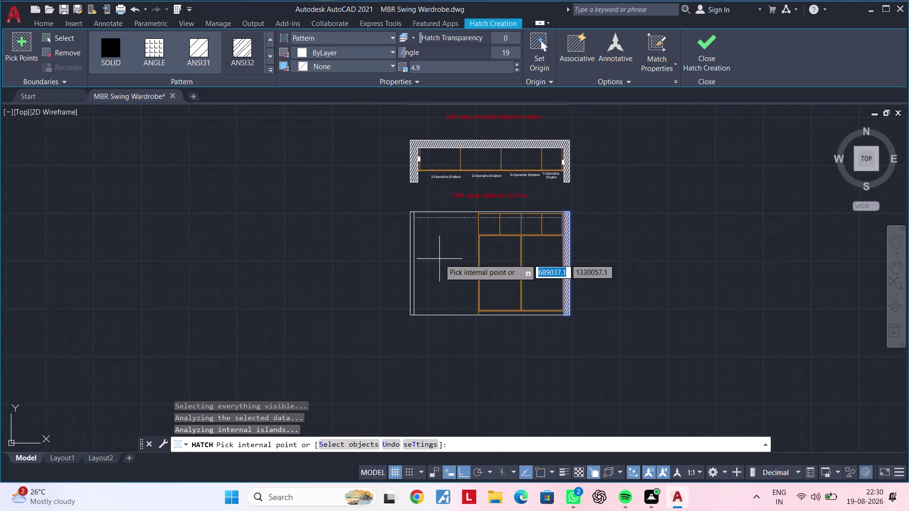
scroll(up, 3)
click(393, 256)
scroll(down, 3)
middle_drag(424, 259, 386, 267)
key(Escape)
key(Escape)
middle_drag(392, 254, 358, 294)
scroll(up, 3)
middle_drag(356, 270, 249, 266)
key(Escape)
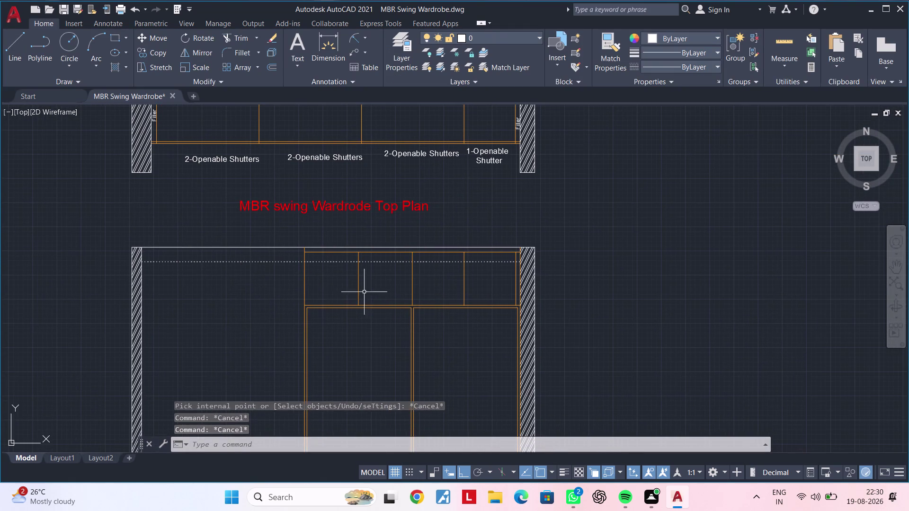
Select the lower plan's dashed line and change its colour to red.
key(Escape)
click(343, 263)
middle_drag(556, 217, 476, 399)
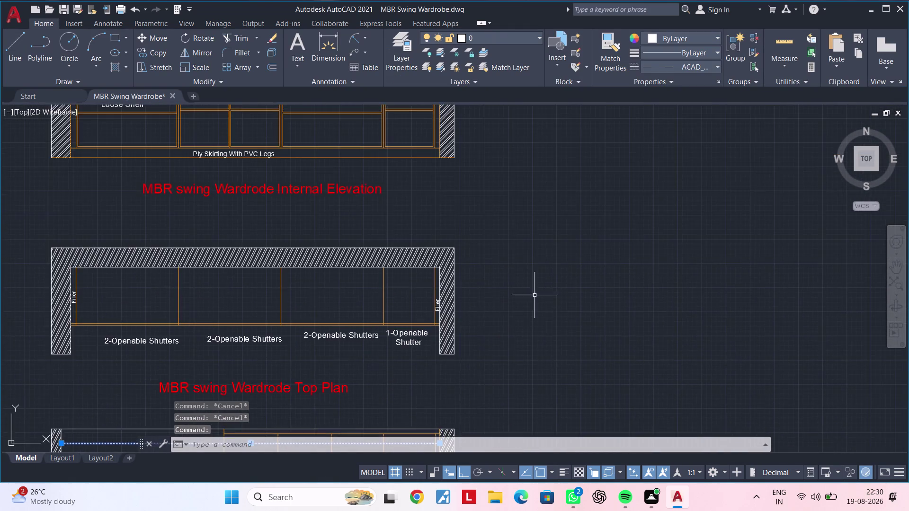
middle_drag(536, 307, 471, 504)
scroll(down, 3)
middle_drag(504, 329, 451, 499)
scroll(up, 3)
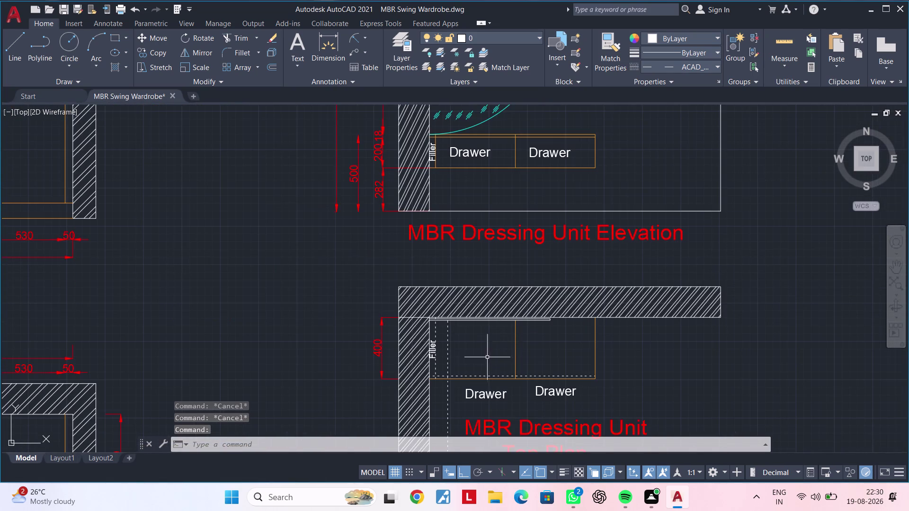
middle_drag(487, 357, 507, 289)
scroll(up, 3)
click(460, 293)
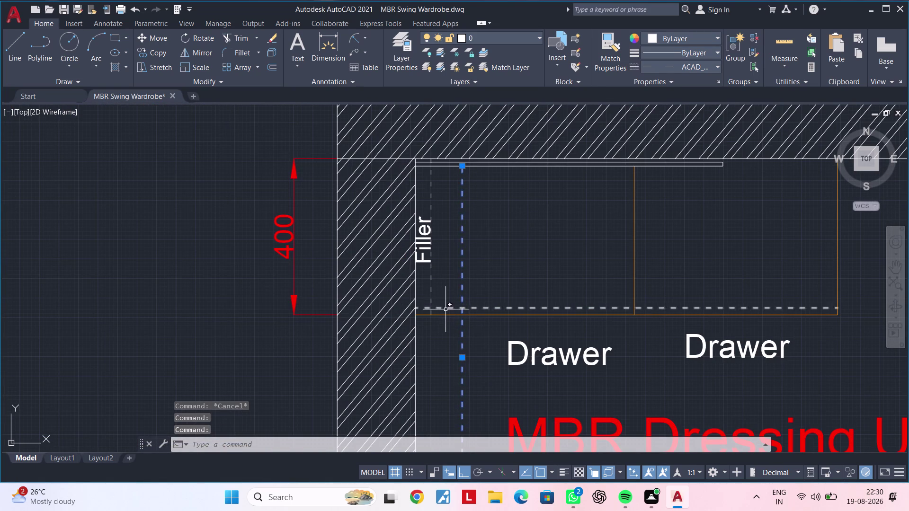
click(446, 310)
click(431, 299)
scroll(down, 3)
middle_drag(511, 288, 512, 215)
scroll(up, 3)
click(463, 294)
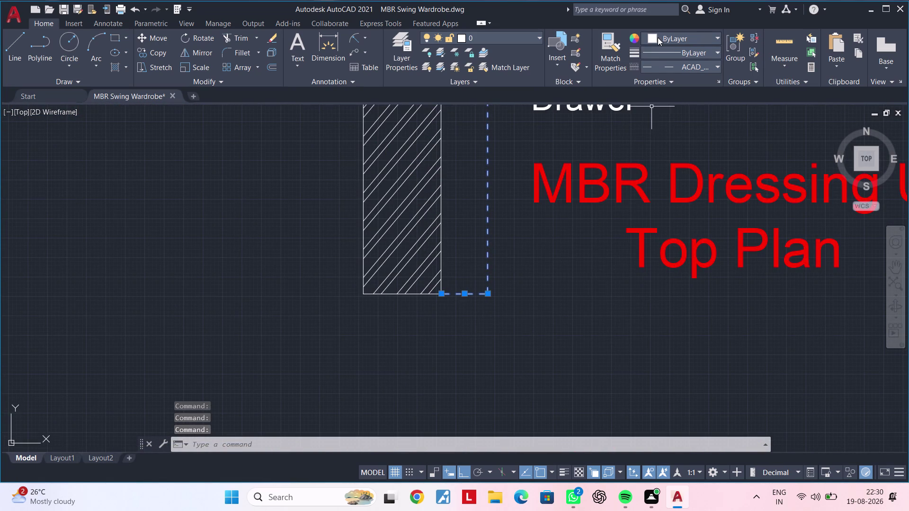
click(658, 36)
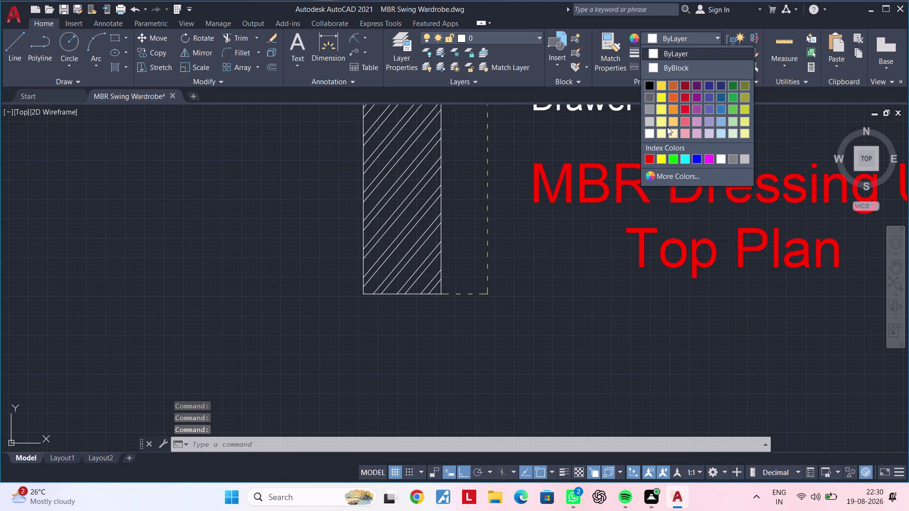
click(651, 159)
key(Escape)
Select a '2-Openable Shutters' label in the top plan and start copying it.
scroll(down, 3)
middle_drag(591, 333, 594, 286)
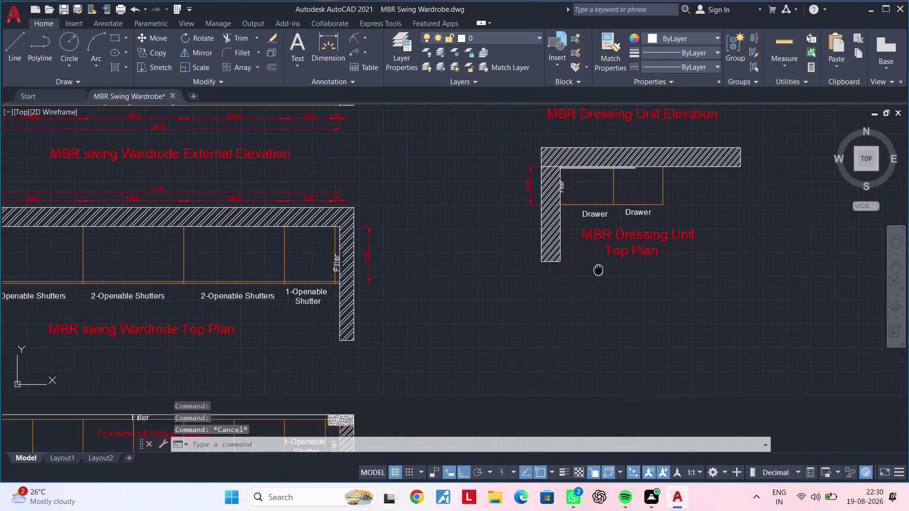
middle_drag(594, 286, 624, 221)
middle_drag(613, 329, 685, 160)
middle_drag(555, 289, 700, 132)
middle_drag(620, 281, 694, 127)
middle_drag(660, 305, 674, 169)
middle_drag(610, 333, 648, 109)
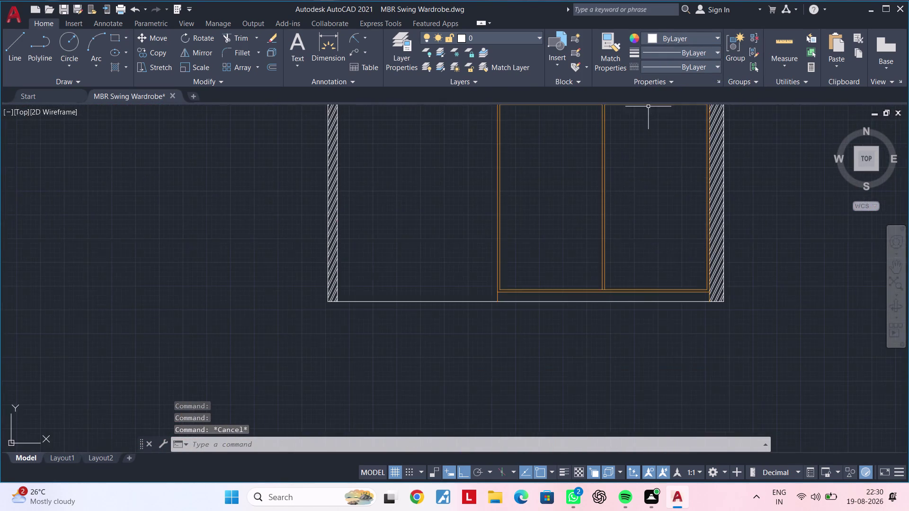
middle_drag(607, 190, 537, 343)
middle_drag(498, 292, 479, 353)
key(Escape)
key(Escape)
key(Escape)
key(Escape)
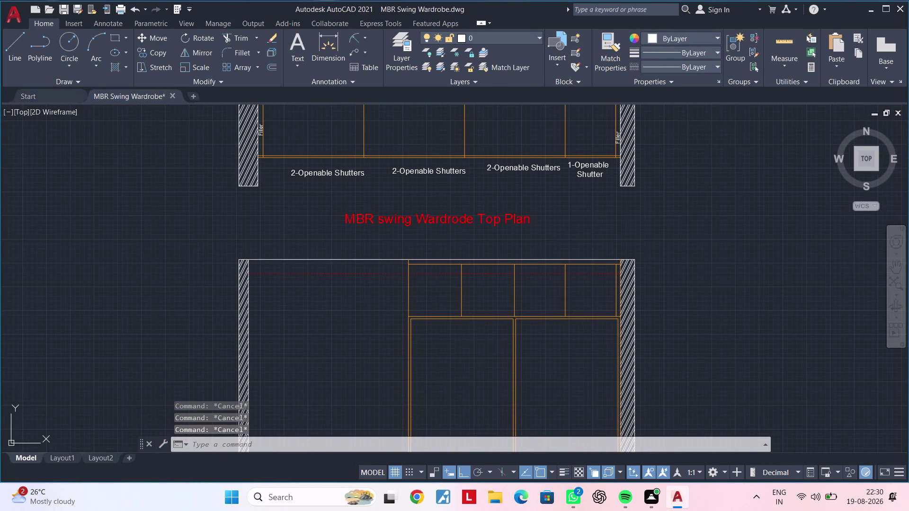
middle_drag(478, 343, 522, 344)
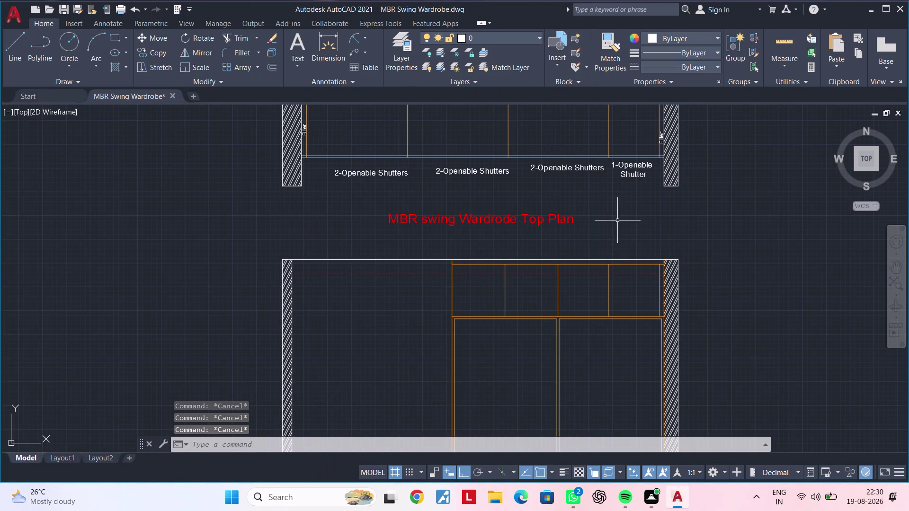
scroll(down, 3)
scroll(up, 3)
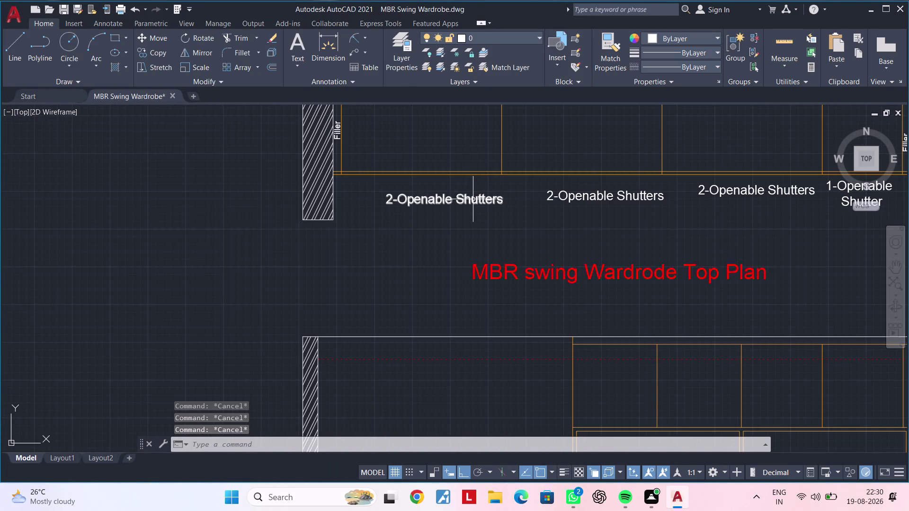
click(473, 199)
key(c)
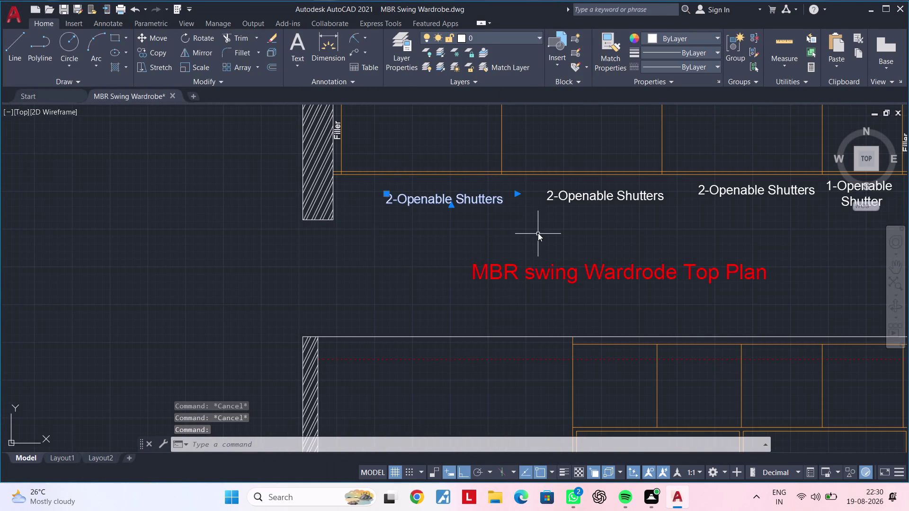
key(o)
key(space)
Place 2-Openable Shutters label copies inside the lower plan's top compartments.
click(465, 202)
scroll(down, 3)
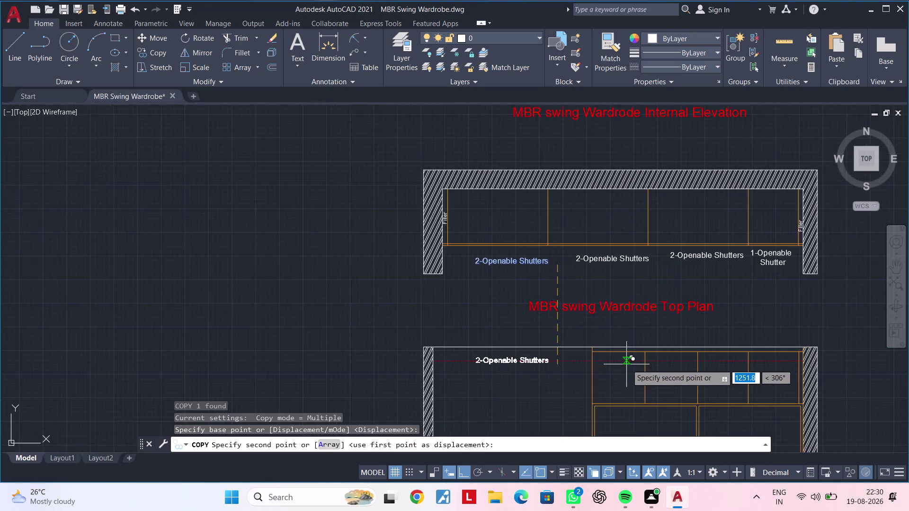
middle_drag(617, 359, 525, 294)
click(468, 478)
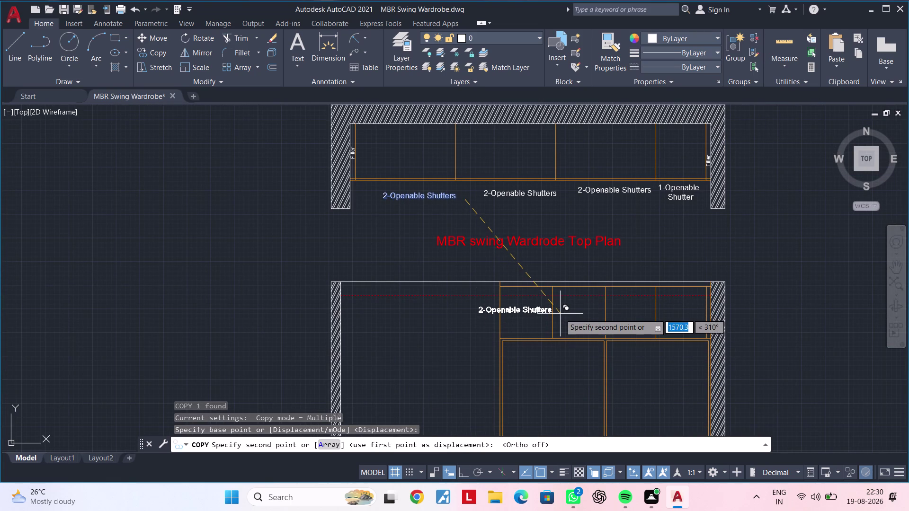
scroll(up, 3)
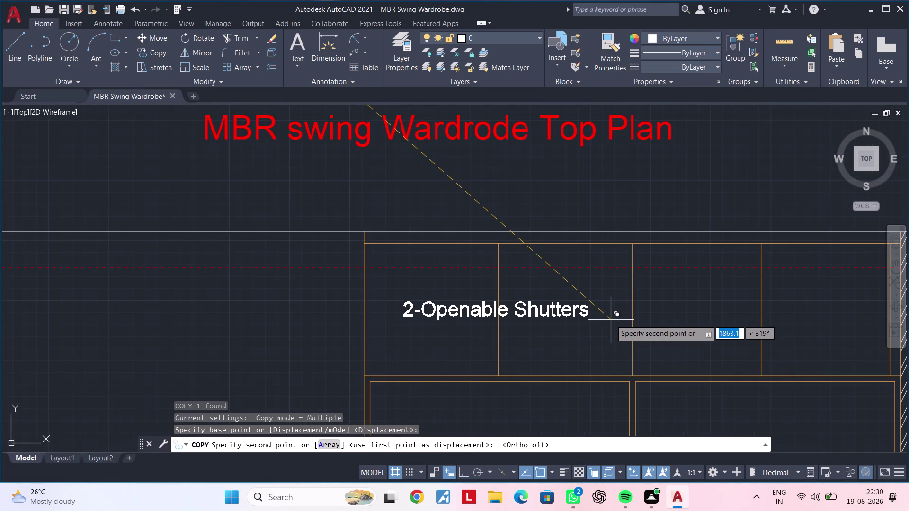
click(608, 319)
scroll(down, 3)
middle_drag(696, 322, 534, 314)
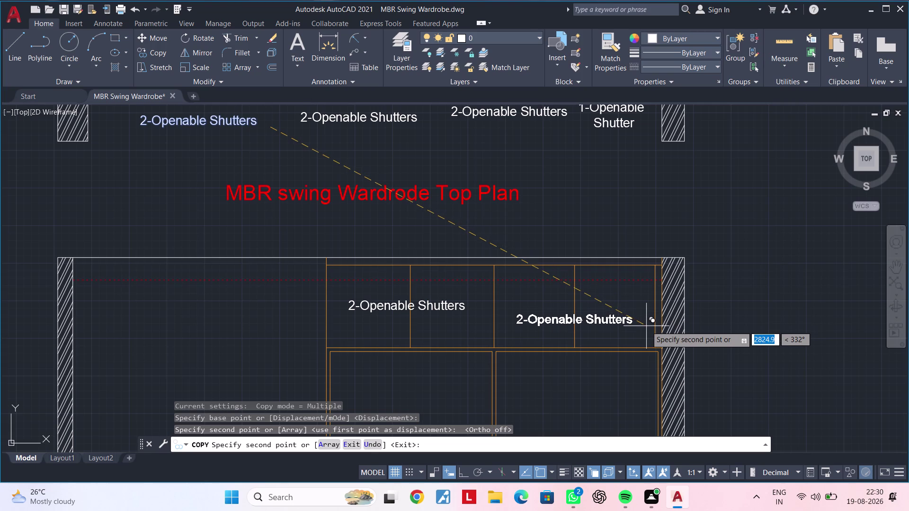
click(646, 326)
key(Escape)
key(Escape)
Move the right-hand 2-Openable Shutters label slightly lower and to the left.
click(443, 304)
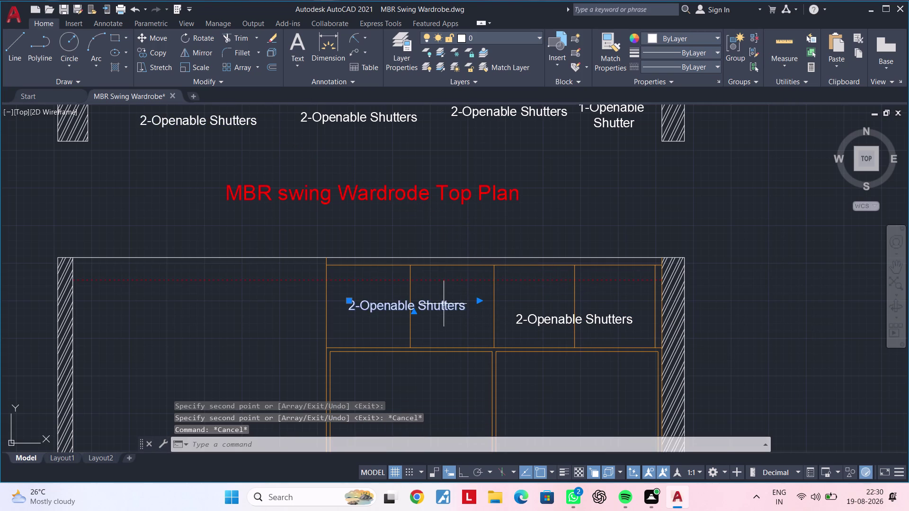
key(m)
key(space)
click(444, 303)
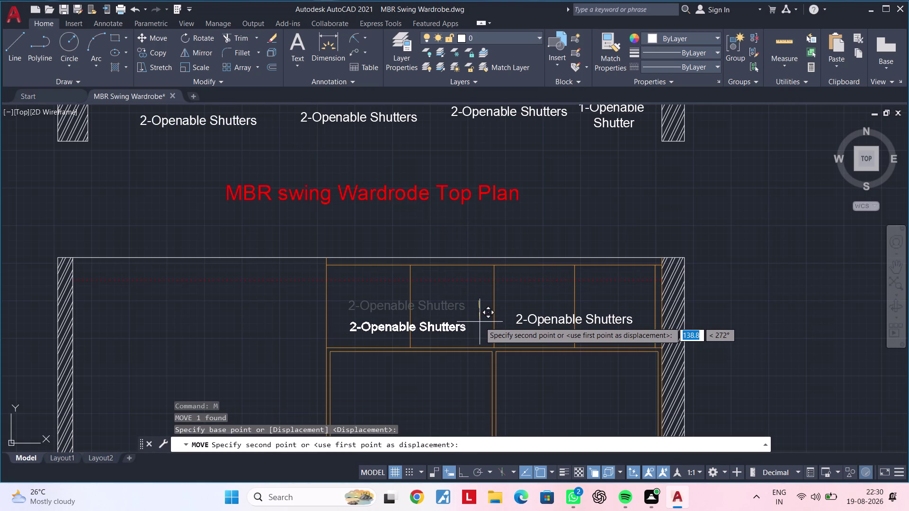
click(481, 322)
click(580, 324)
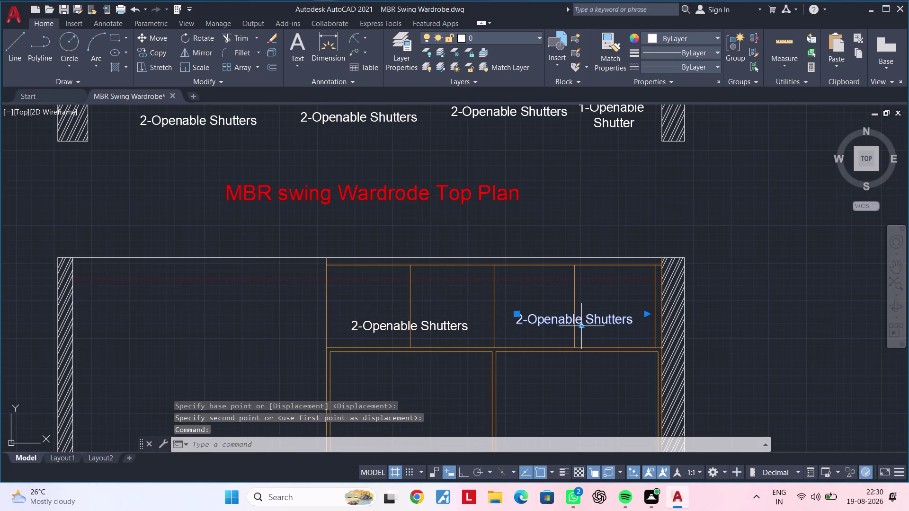
key(m)
key(space)
click(590, 318)
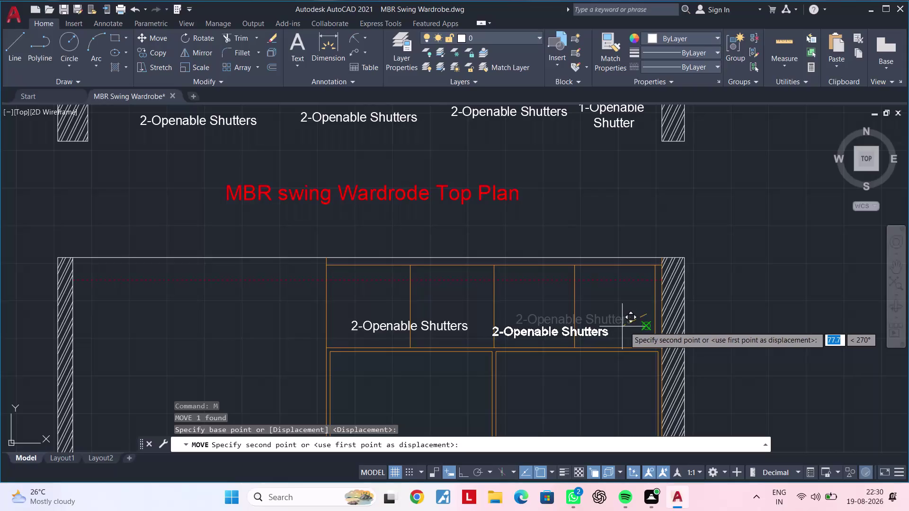
click(636, 326)
Pan the view back up to the internal elevation.
scroll(down, 3)
middle_drag(603, 314, 635, 312)
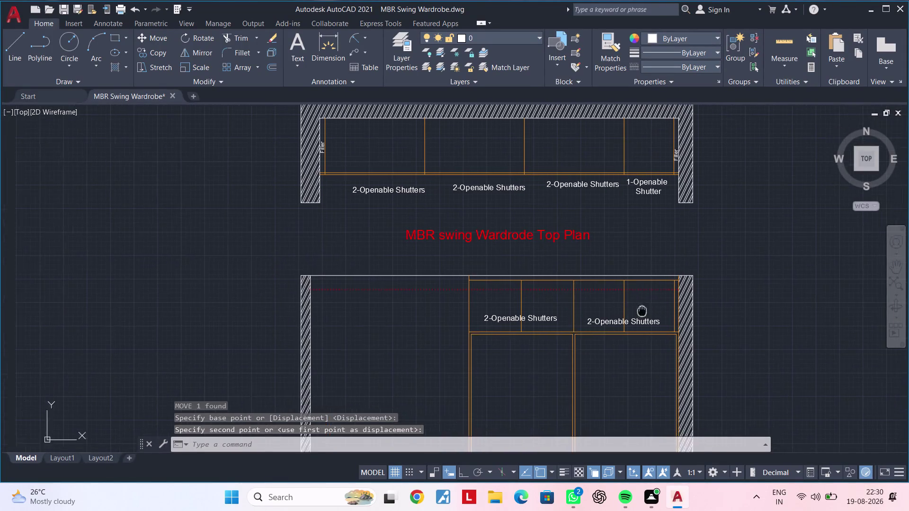
middle_drag(635, 312, 653, 311)
key(Escape)
middle_drag(594, 321, 578, 398)
scroll(down, 3)
middle_drag(575, 345, 561, 442)
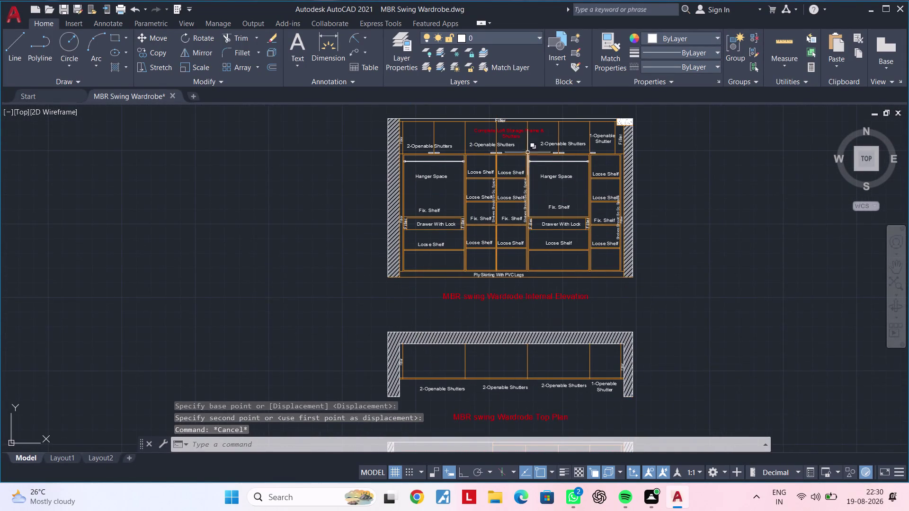
scroll(up, 3)
Copy the red Complete Loft Storage Frame & Shutters note into the new plan's top compartments.
click(506, 129)
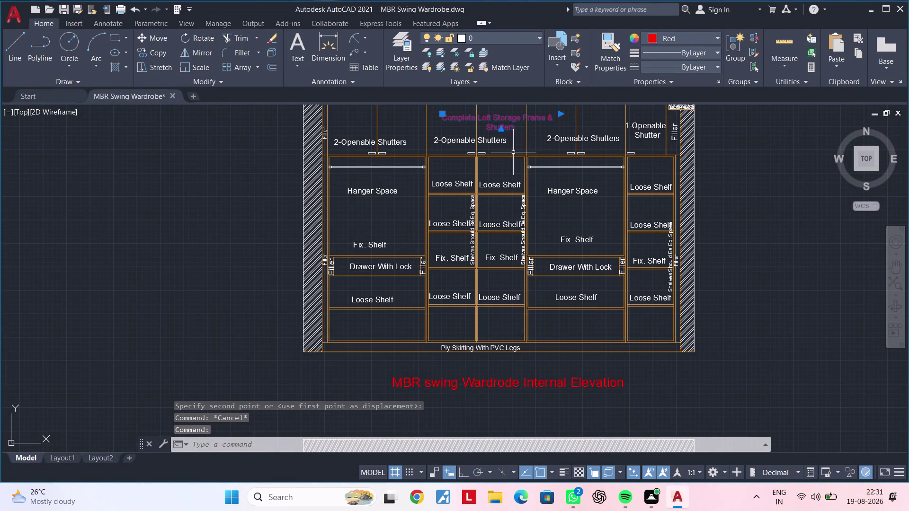
key(c)
key(o)
key(space)
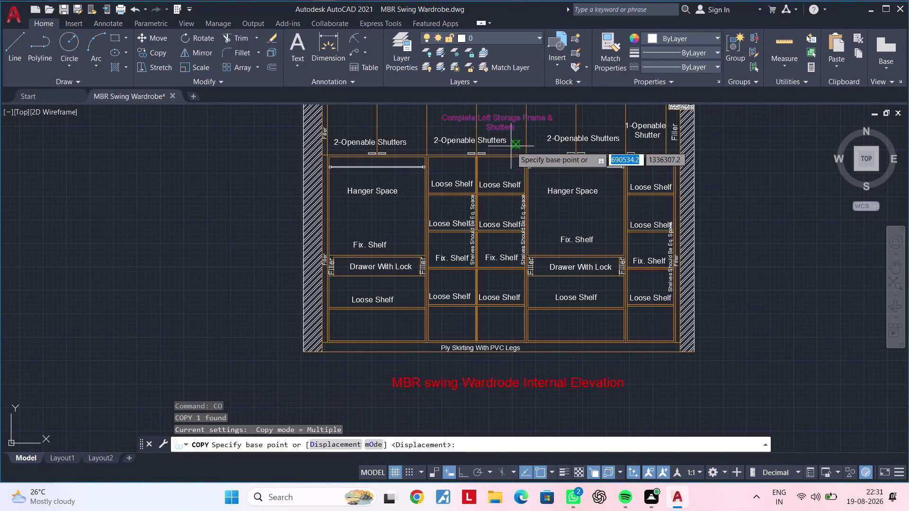
click(498, 123)
middle_drag(555, 265, 532, 115)
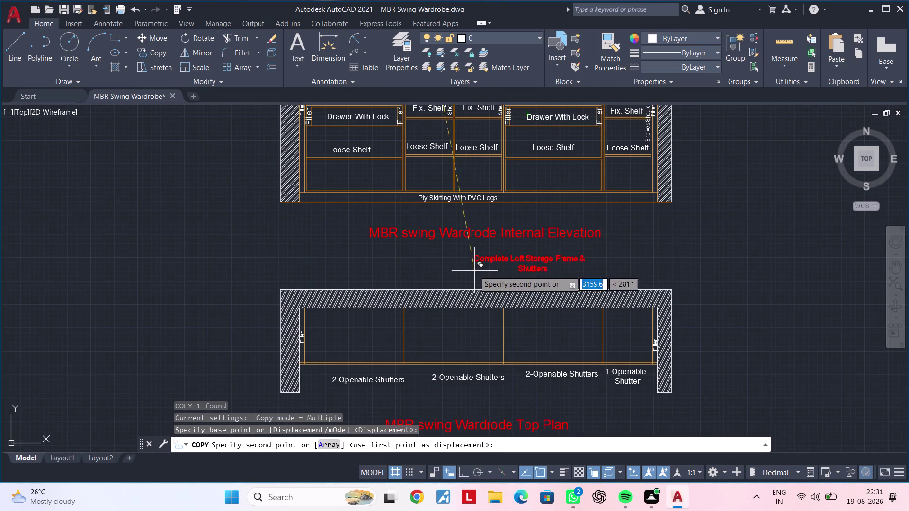
middle_drag(474, 271, 548, 104)
scroll(up, 3)
middle_drag(563, 360, 508, 318)
scroll(down, 3)
middle_drag(555, 316, 480, 305)
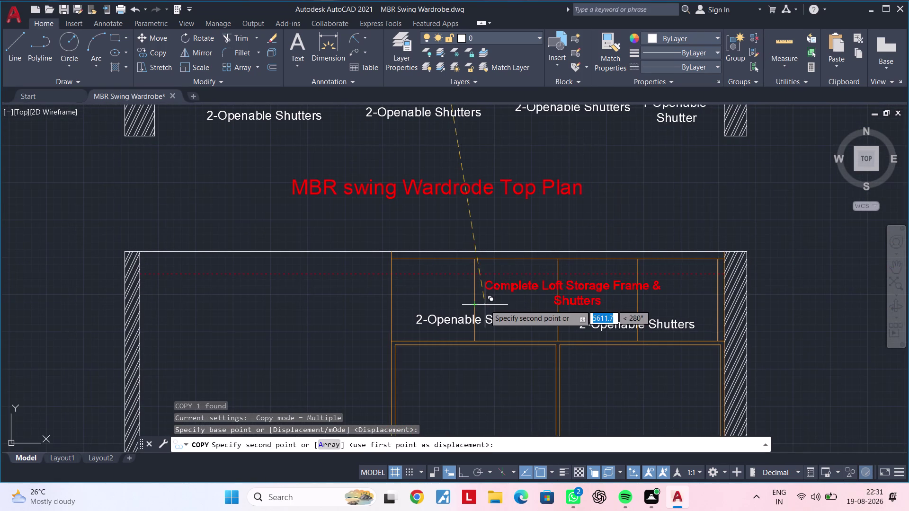
click(481, 304)
scroll(down, 3)
key(Escape)
key(Escape)
scroll(down, 3)
middle_drag(554, 317, 557, 296)
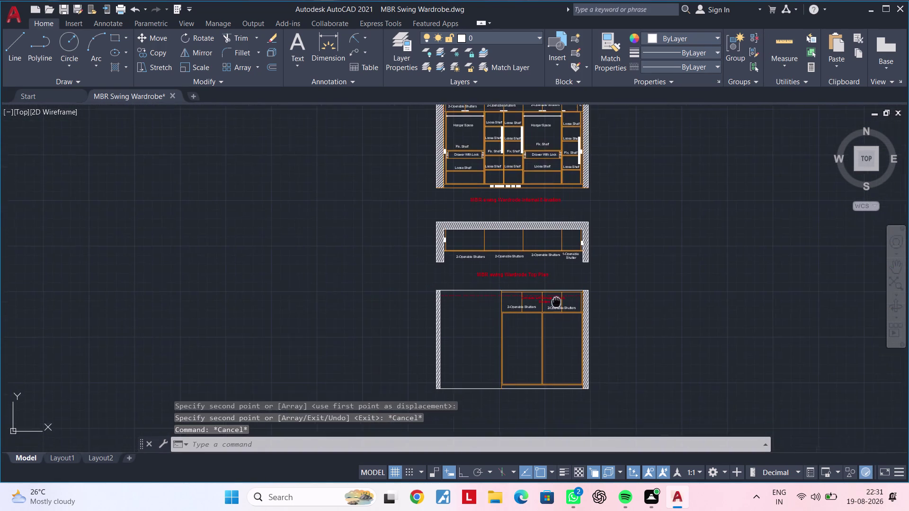
middle_drag(557, 296, 558, 233)
Copy the left 2-Openable Shutters label into the large lower compartment using CO.
key(Escape)
key(Escape)
key(Escape)
key(Escape)
key(Escape)
key(Escape)
key(Escape)
key(Escape)
key(Escape)
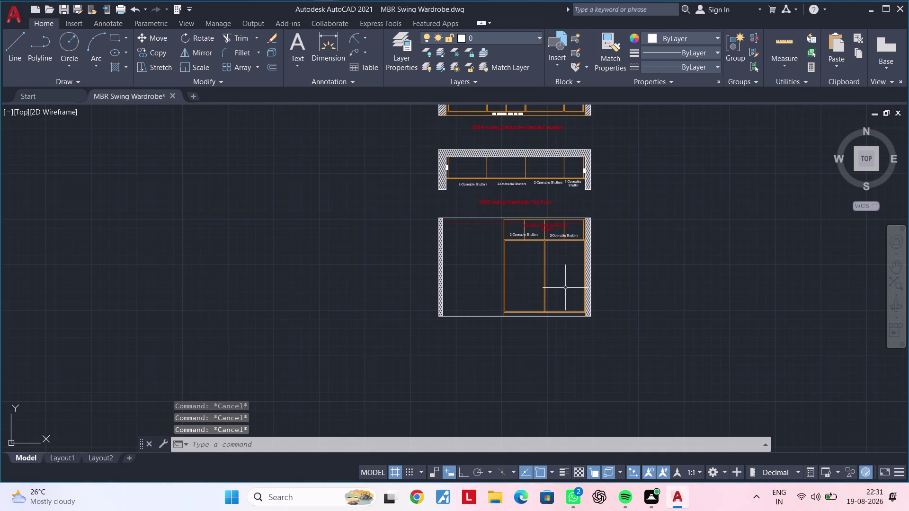
key(Escape)
key(Escape)
key(Escape)
key(Escape)
key(Escape)
middle_drag(561, 300, 556, 311)
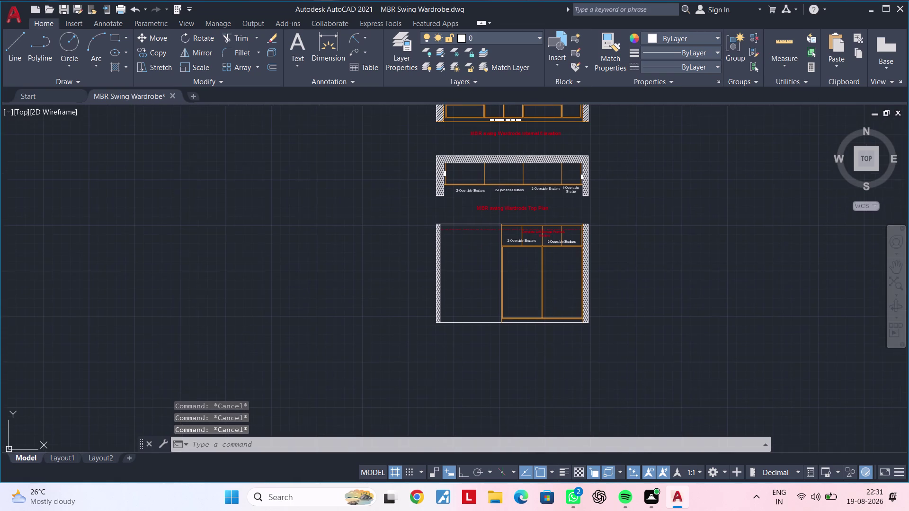
middle_drag(557, 311, 555, 315)
scroll(up, 3)
click(507, 223)
text(c)
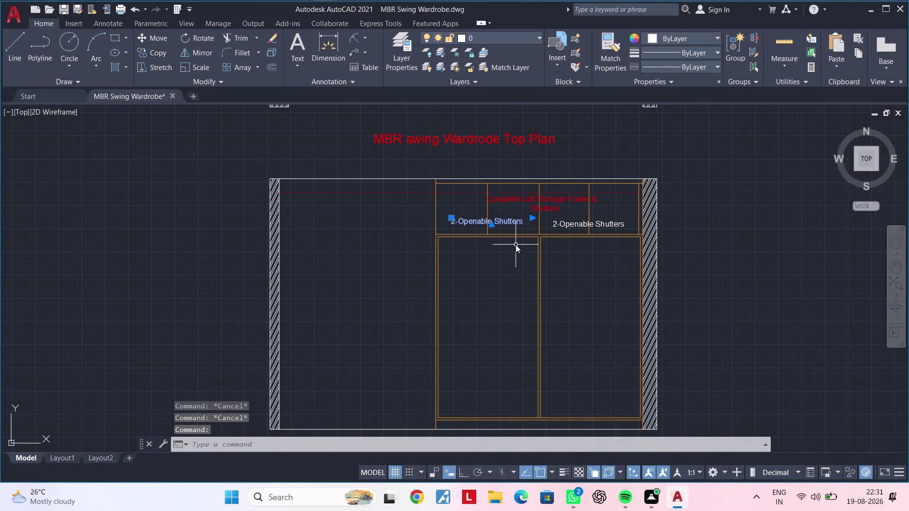
text(o)
key(space)
click(500, 223)
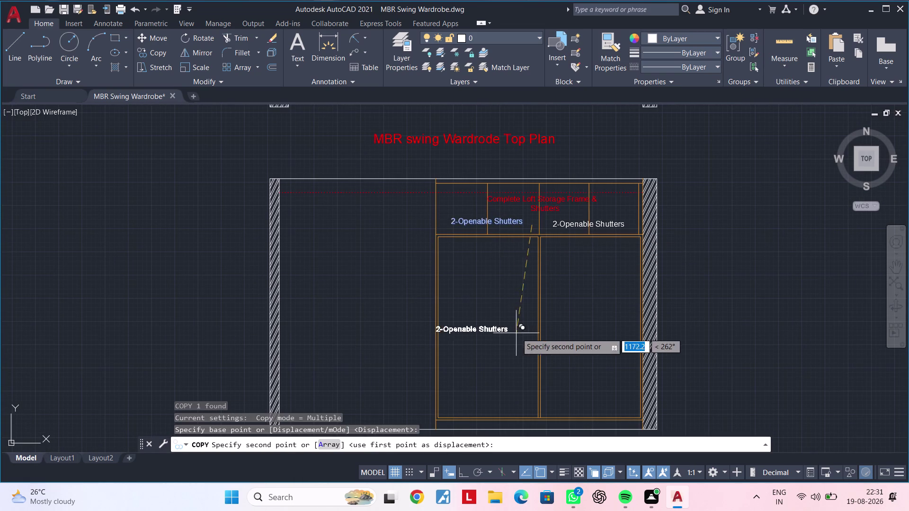
click(523, 315)
key(Escape)
key(Escape)
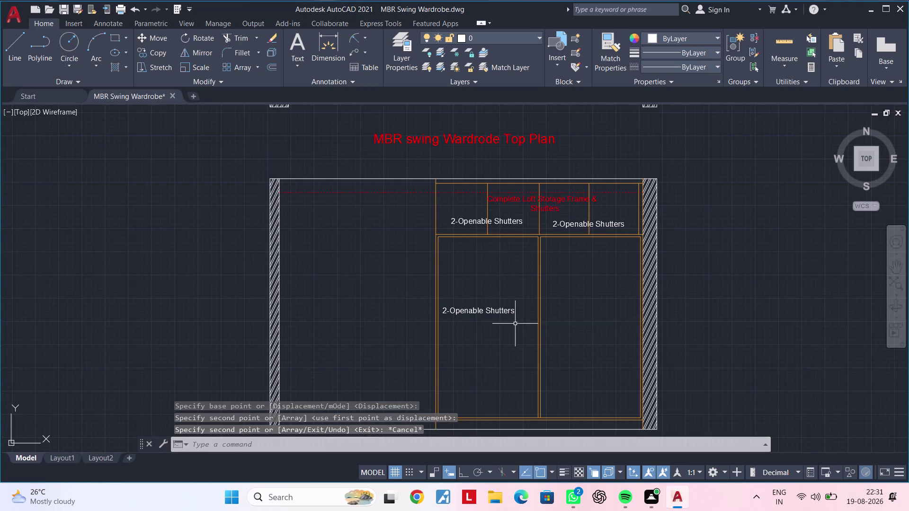
middle_drag(515, 324, 549, 307)
key(Escape)
Try opening the copied label for editing, cancelling an accidental selection.
scroll(up, 3)
double_click(552, 298)
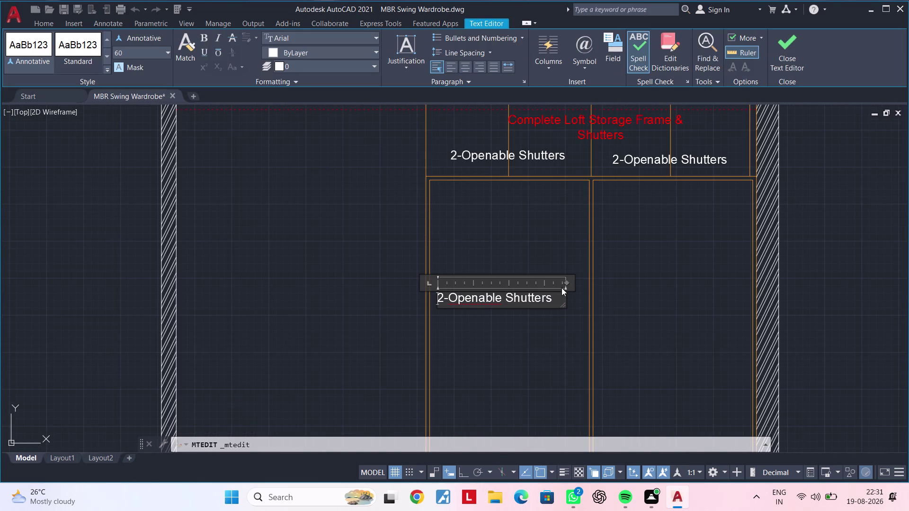
drag(564, 282, 634, 275)
drag(661, 274, 676, 273)
click(683, 272)
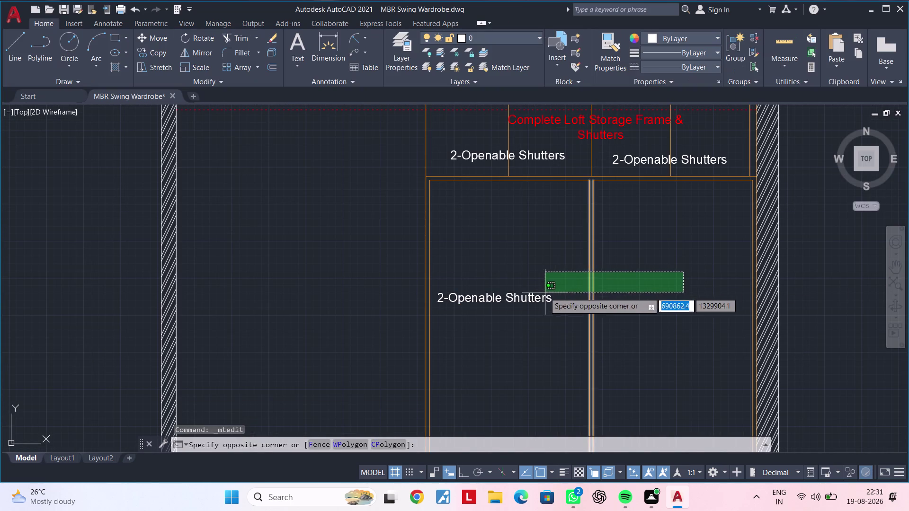
key(Escape)
double_click(546, 299)
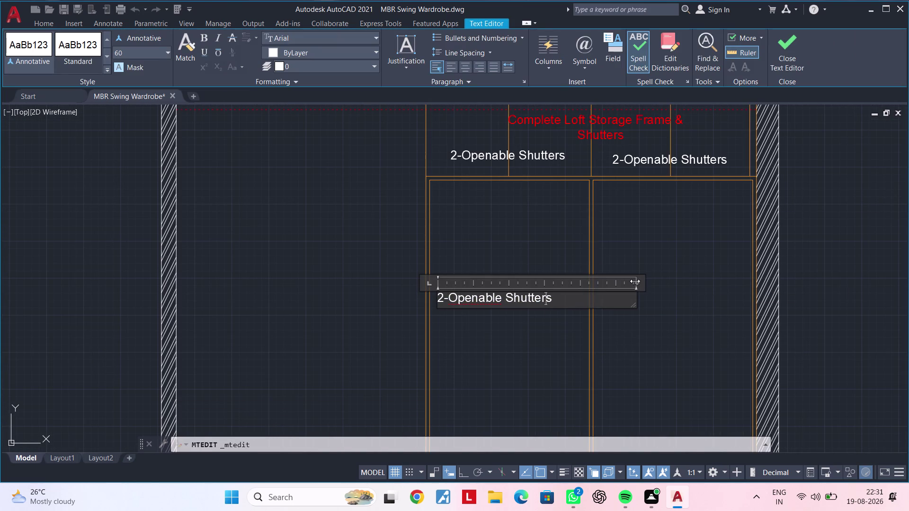
drag(638, 281, 723, 280)
click(733, 280)
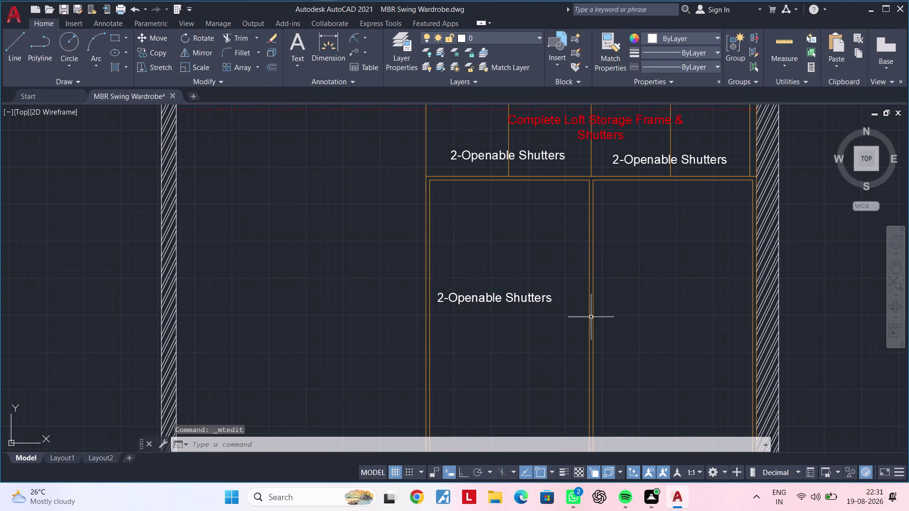
Open the copied label's text and delete the old wording.
double_click(549, 300)
click(561, 297)
key(BackSpace)
key(BackSpace)
key(BackSpace)
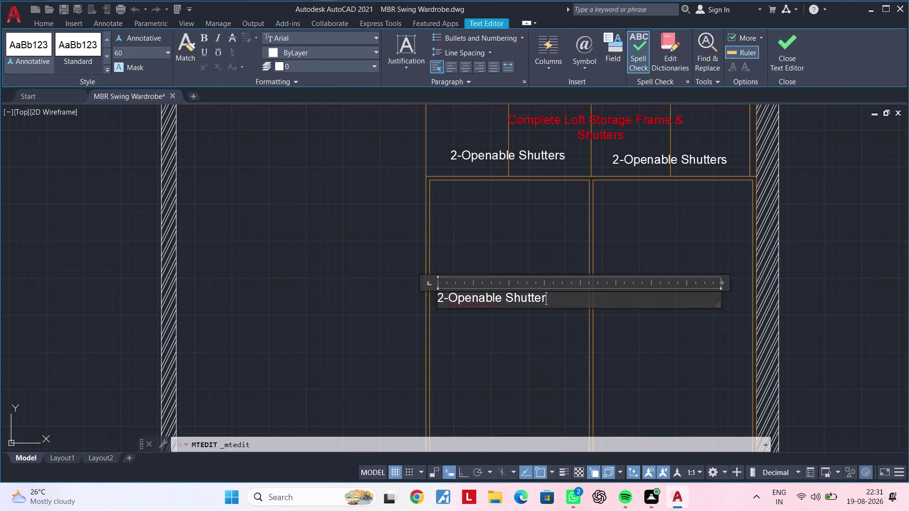
key(space)
key(space)
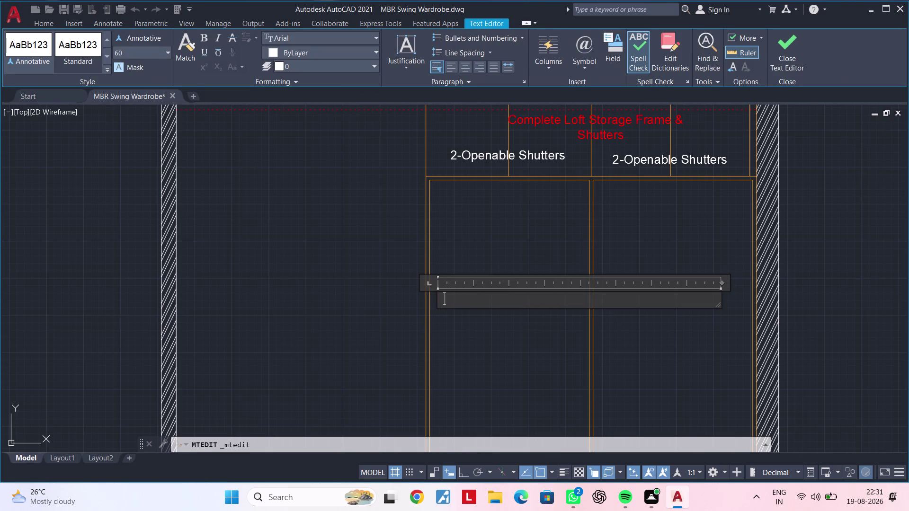
key(space)
Type the first part of the note: 'Inline 2-Door Sliding-Slido F Line'.
key(shift+i)
key(n)
text(l)
text(ine)
key(space)
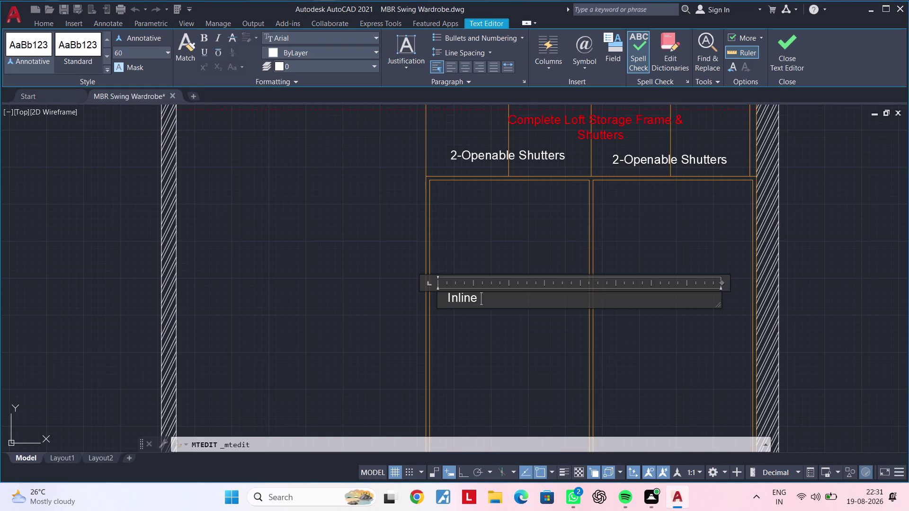
key(2)
key(minus)
text(Door)
key(space)
text(Slidin)
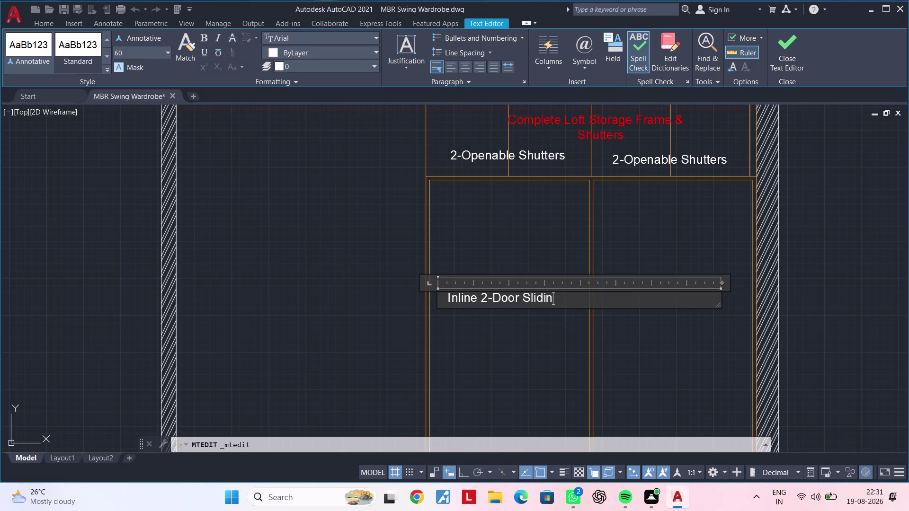
text(g)
key(minus)
key(shift+s)
text(l)
text(id)
key(o)
key(space)
key(shift+f)
key(space)
text(Line)
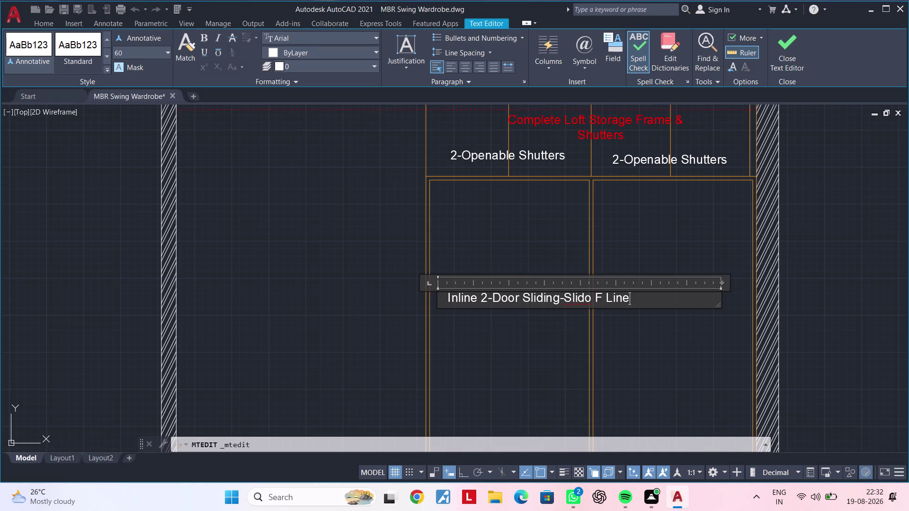
Finish the note with '18 50A Concealed Track'.
key(space)
text(18)
key(space)
text(5)
key(0)
key(shift+a)
key(space)
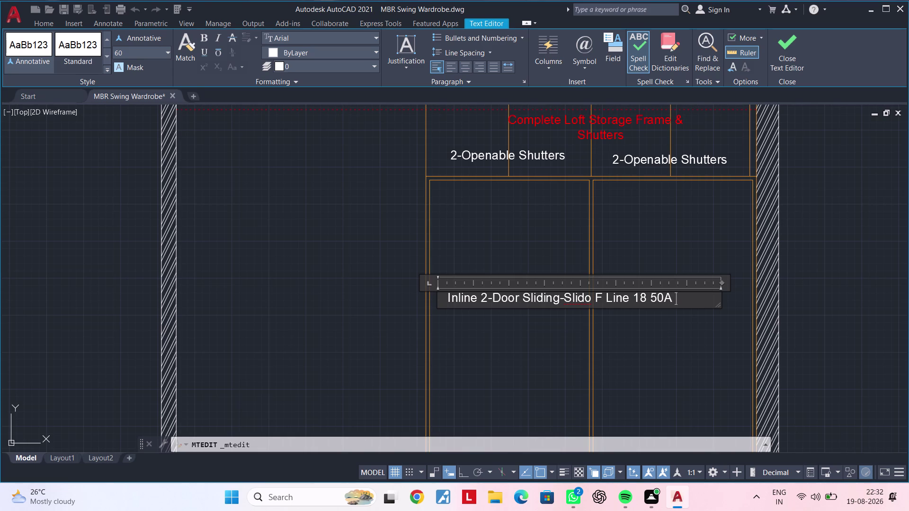
key(shift+c)
text(o)
text(n)
text(cel)
key(BackSpace)
text(aled)
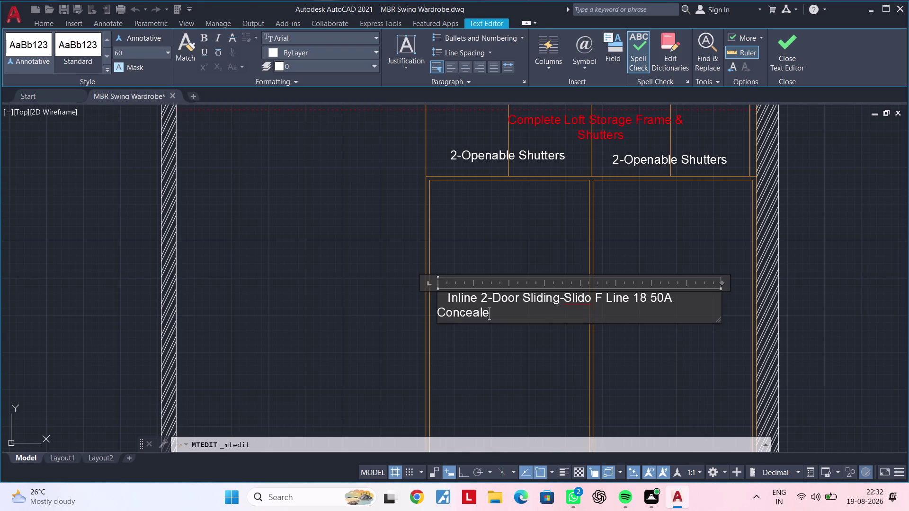
key(space)
text(T)
text(ra)
text(ck)
Widen the MText box so the note fits on one line and close the editor.
drag(721, 282, 738, 282)
drag(738, 282, 749, 282)
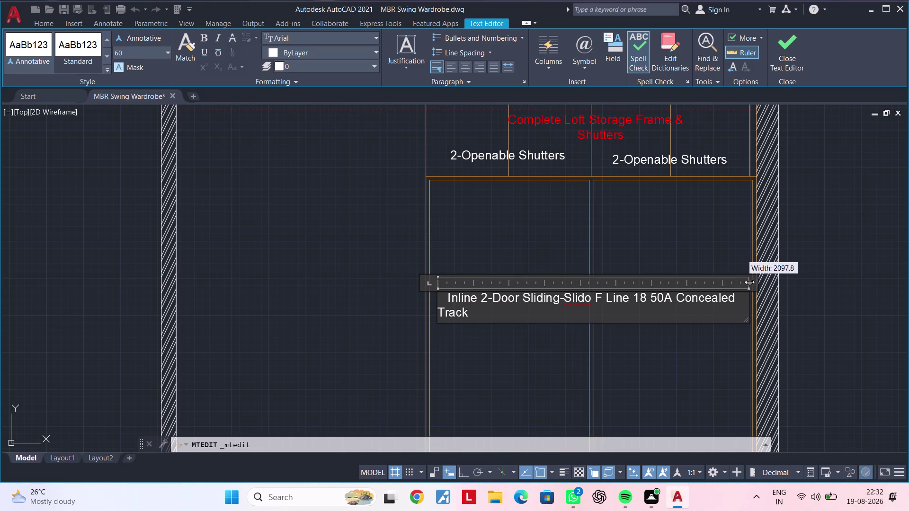
drag(749, 282, 777, 282)
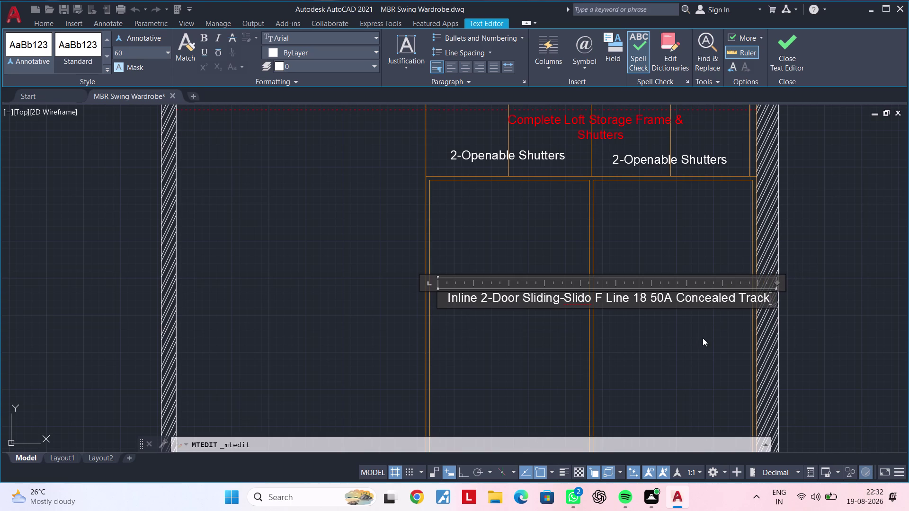
click(694, 338)
key(Escape)
Move the edited sliding-track note slightly to the left.
click(693, 297)
text(m)
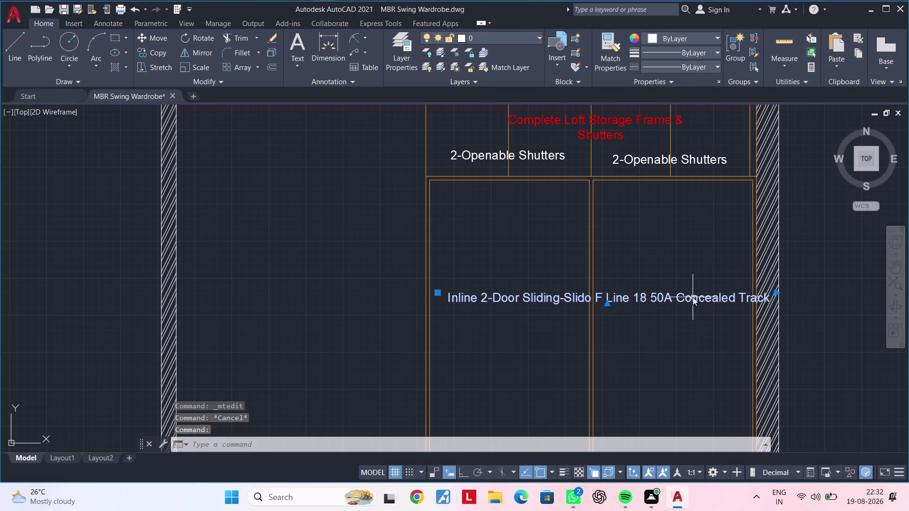
key(space)
click(693, 298)
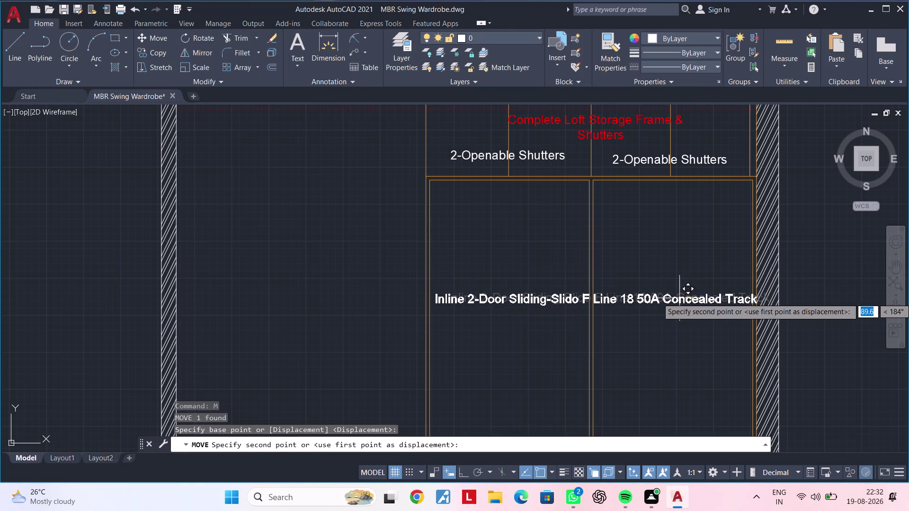
click(678, 298)
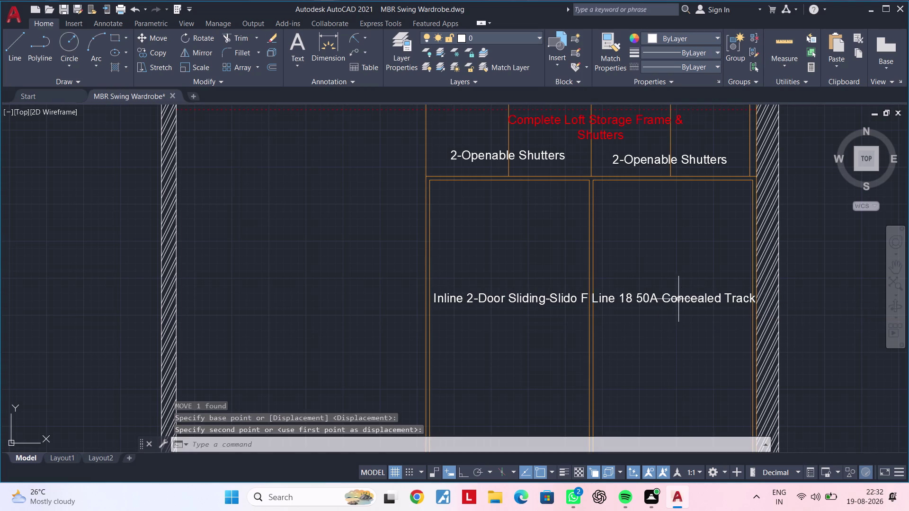
Clear leftover commands, find the external elevation's door handle and start copying it from a base point.
scroll(down, 3)
middle_drag(681, 326, 638, 236)
middle_drag(635, 249, 662, 243)
key(Escape)
scroll(down, 3)
middle_drag(661, 243, 661, 243)
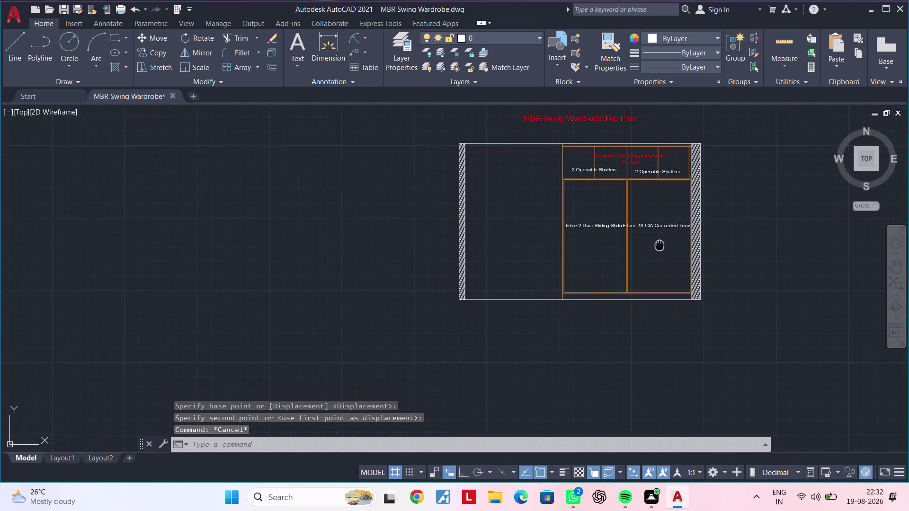
middle_drag(661, 243, 637, 262)
key(Escape)
key(Escape)
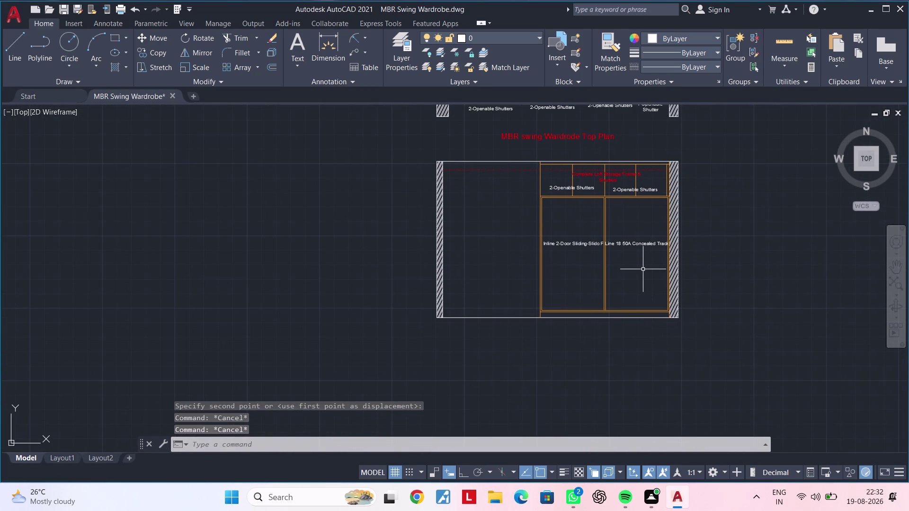
key(Escape)
key(Escape)
scroll(down, 3)
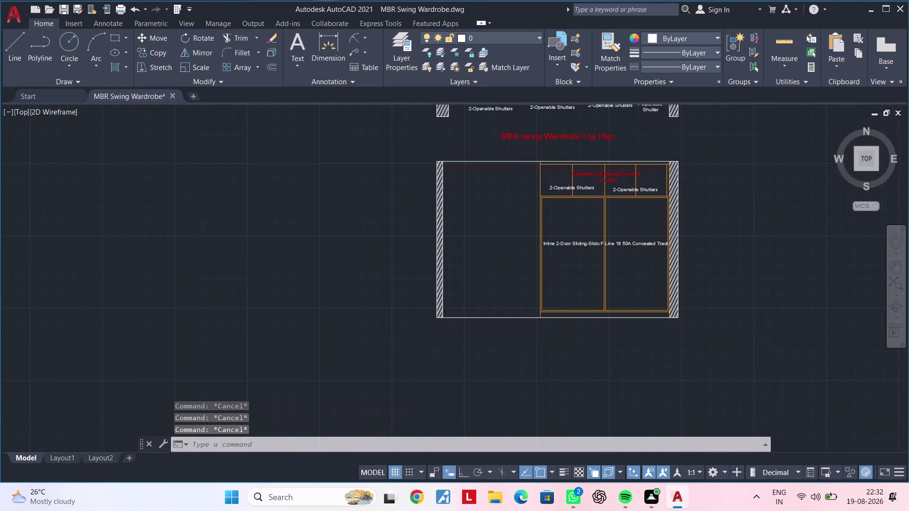
middle_drag(546, 263, 530, 417)
scroll(down, 3)
middle_drag(534, 287, 518, 358)
scroll(up, 3)
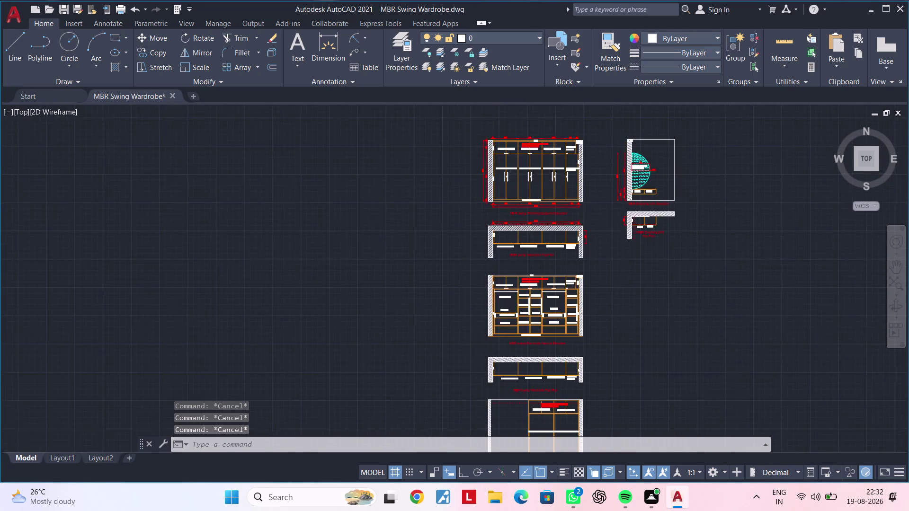
scroll(up, 3)
scroll(up, 3)
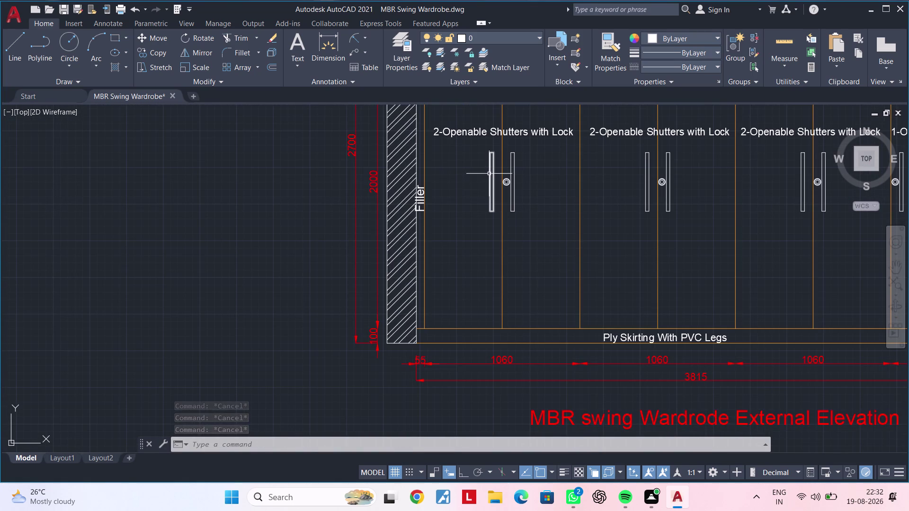
click(489, 173)
text(co)
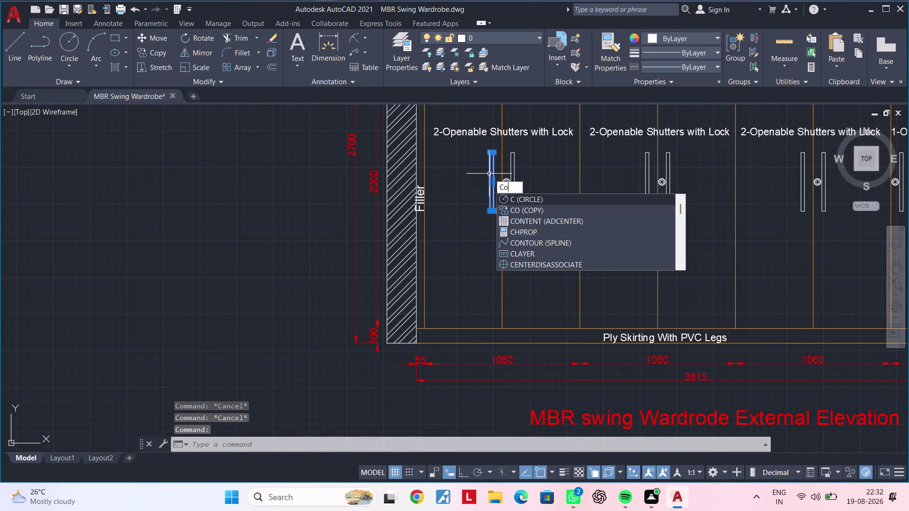
key(space)
click(497, 194)
Place handle copies on the left and right sliding doors' outer edges, then end the copy.
scroll(down, 3)
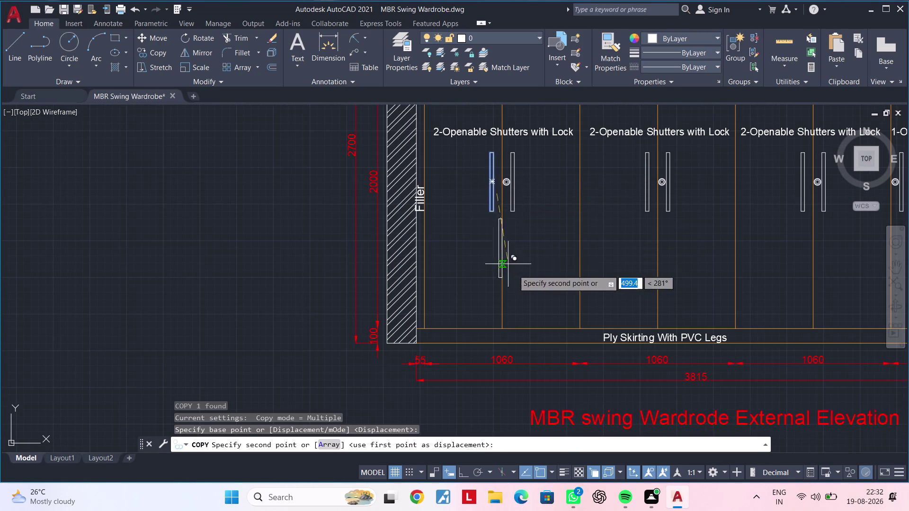
scroll(down, 3)
middle_drag(518, 270, 526, 159)
middle_drag(540, 317, 536, 209)
scroll(up, 3)
scroll(up, 3)
middle_drag(552, 313, 550, 276)
scroll(up, 3)
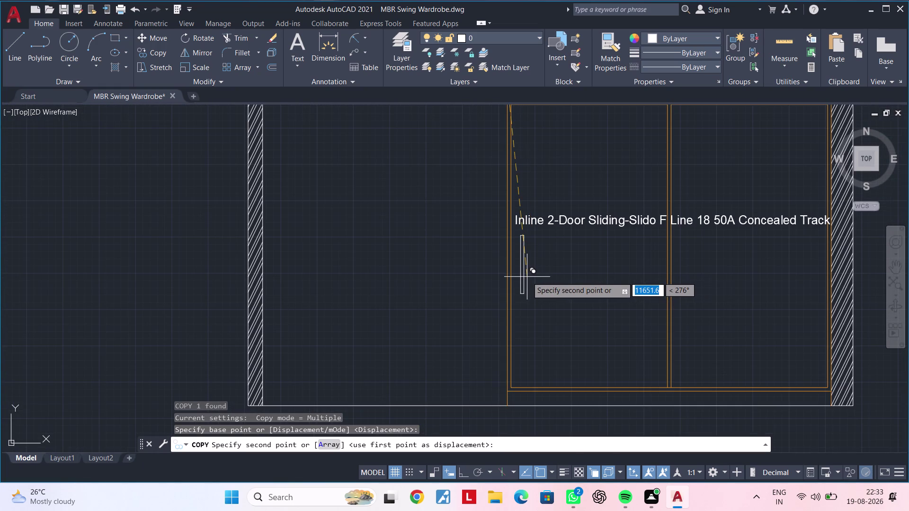
middle_drag(527, 277, 513, 308)
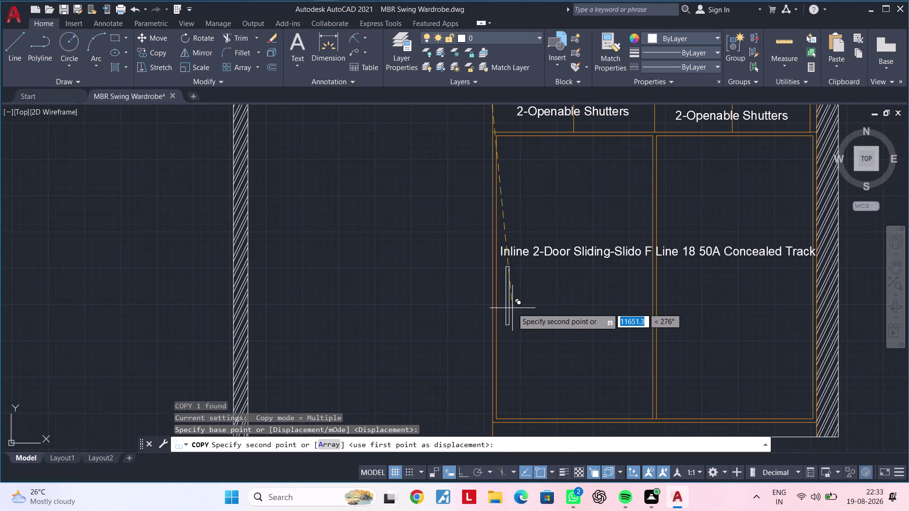
middle_drag(511, 299, 498, 340)
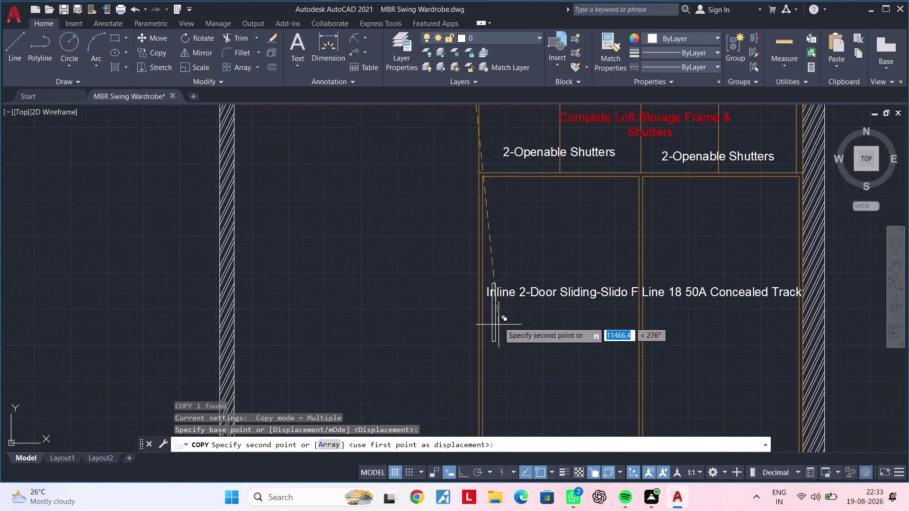
scroll(up, 3)
middle_drag(488, 352, 488, 287)
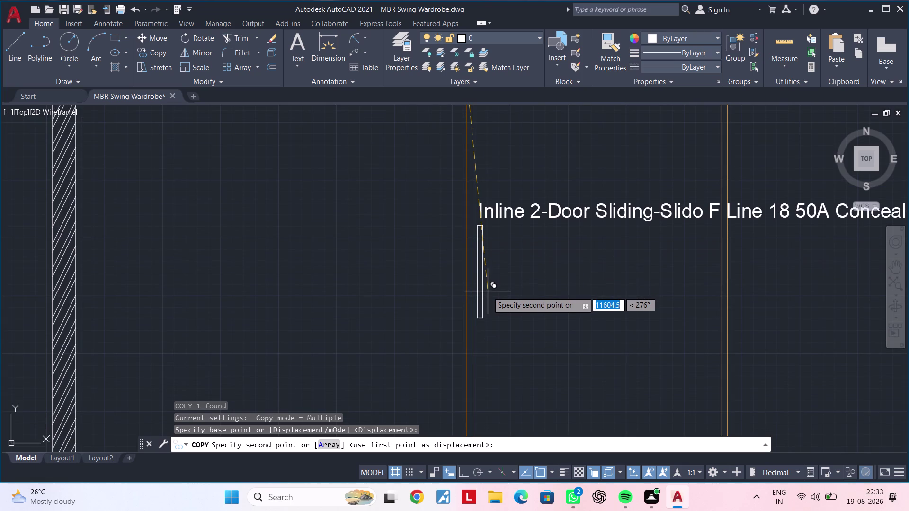
click(488, 291)
middle_drag(597, 292, 441, 289)
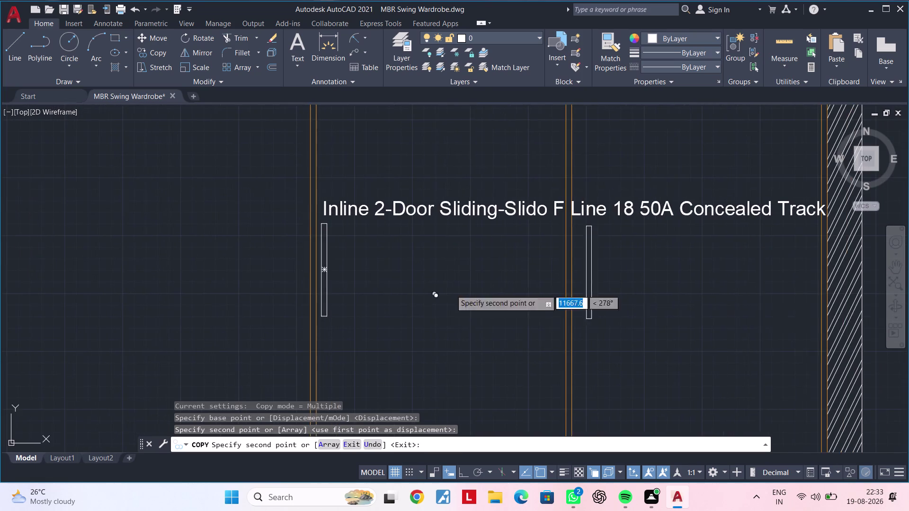
middle_drag(734, 306, 567, 294)
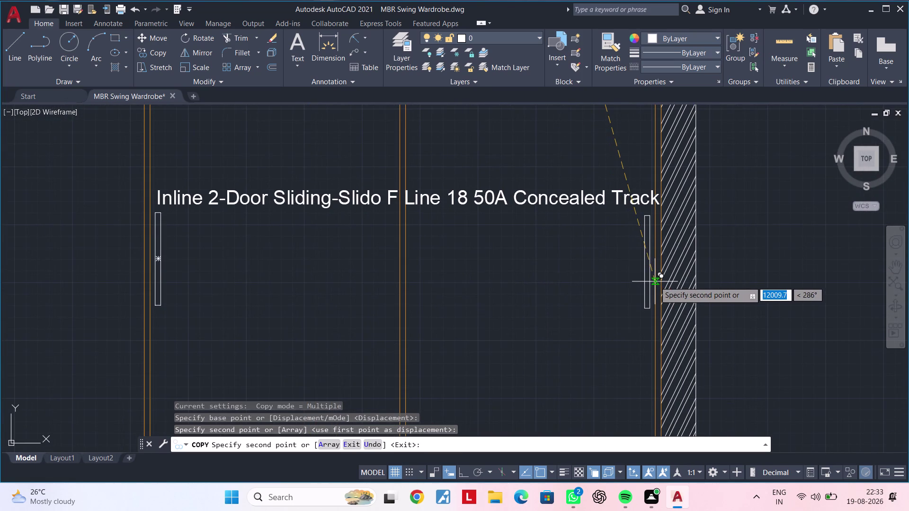
click(654, 281)
scroll(down, 3)
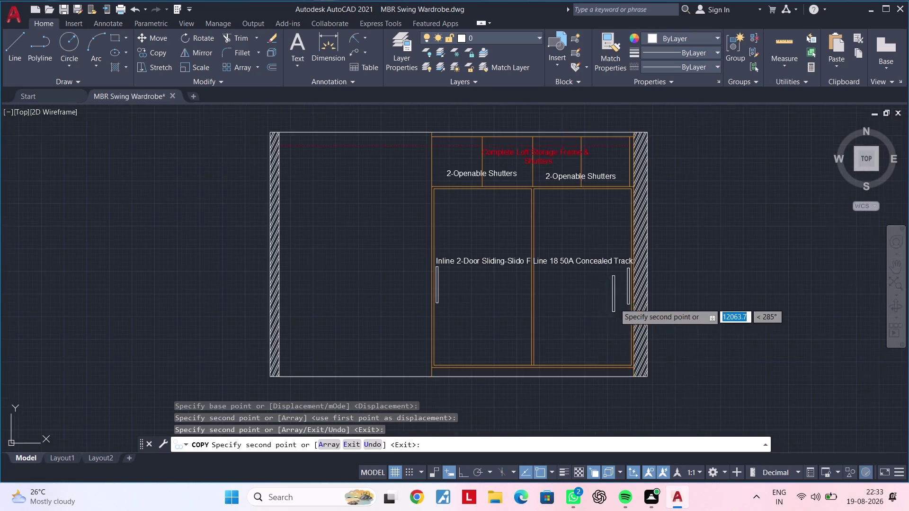
middle_drag(593, 307, 638, 275)
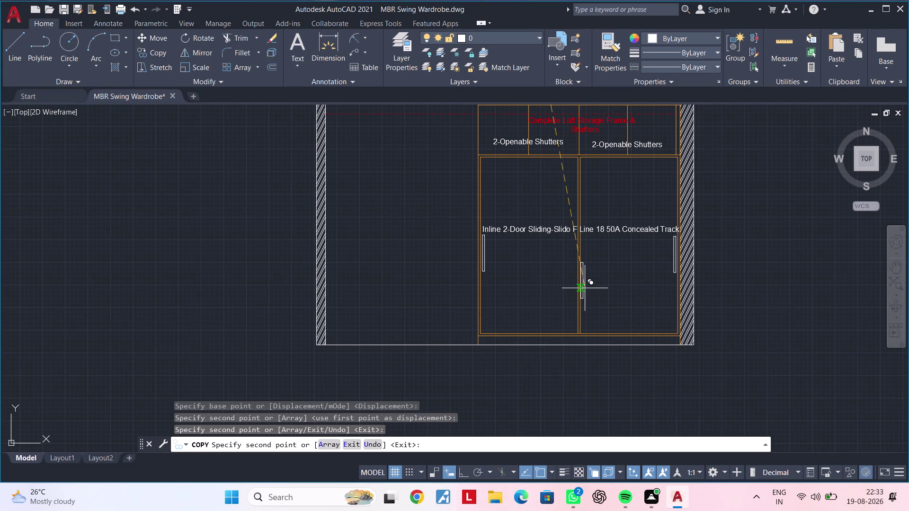
key(Escape)
key(Escape)
scroll(down, 3)
middle_drag(621, 291, 598, 333)
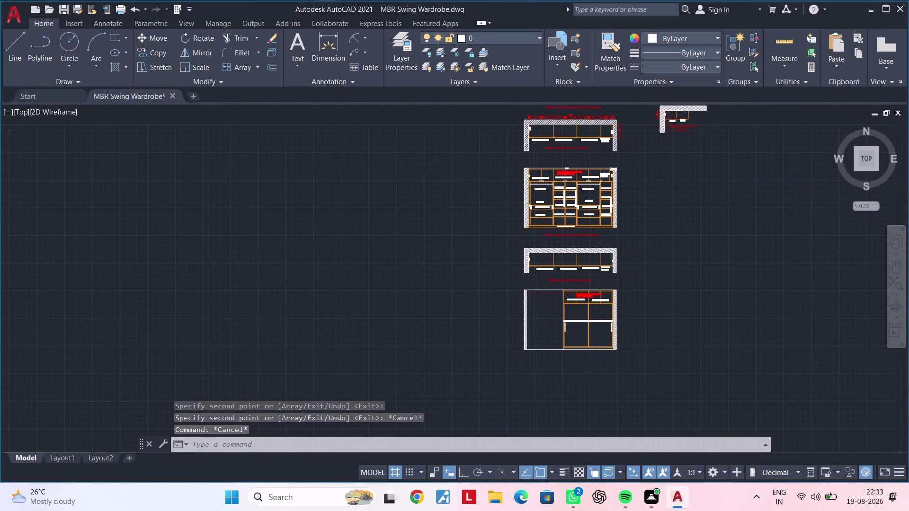
scroll(up, 3)
Attempt copying the Ply Skirting With PVC Legs note, then cancel the misplaced copy.
click(498, 245)
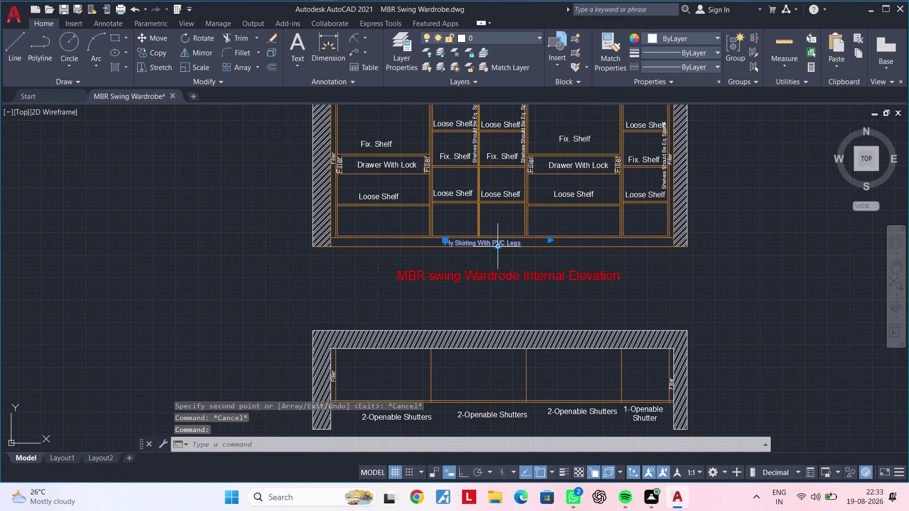
key(c)
key(o)
key(space)
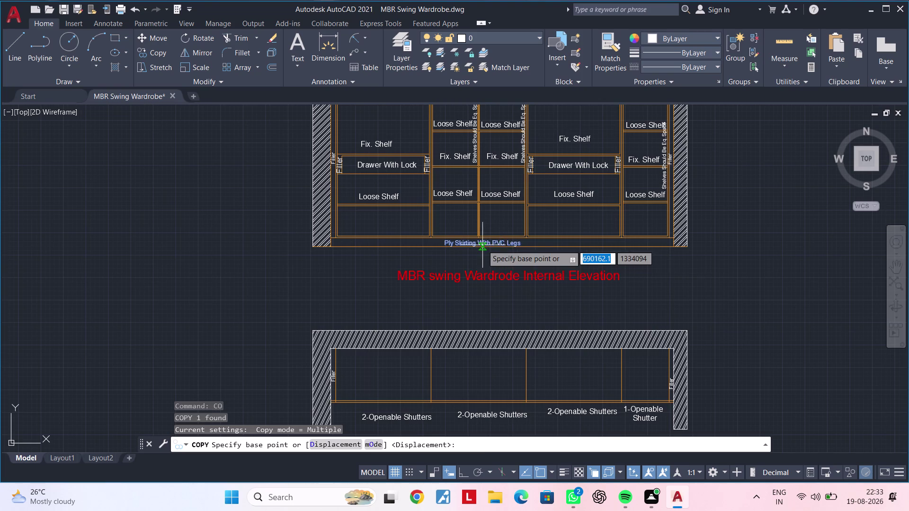
click(483, 245)
scroll(down, 3)
middle_drag(514, 303, 534, 145)
middle_drag(555, 314, 538, 262)
scroll(up, 3)
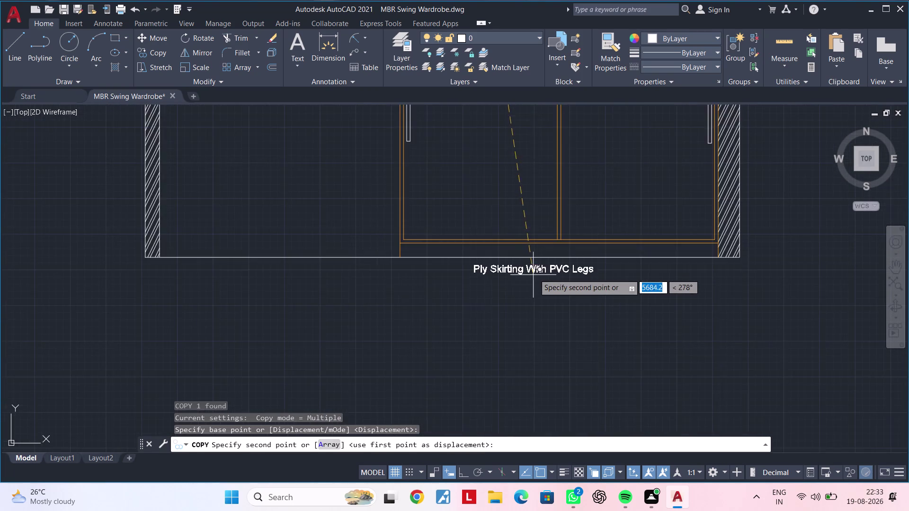
scroll(up, 3)
click(548, 251)
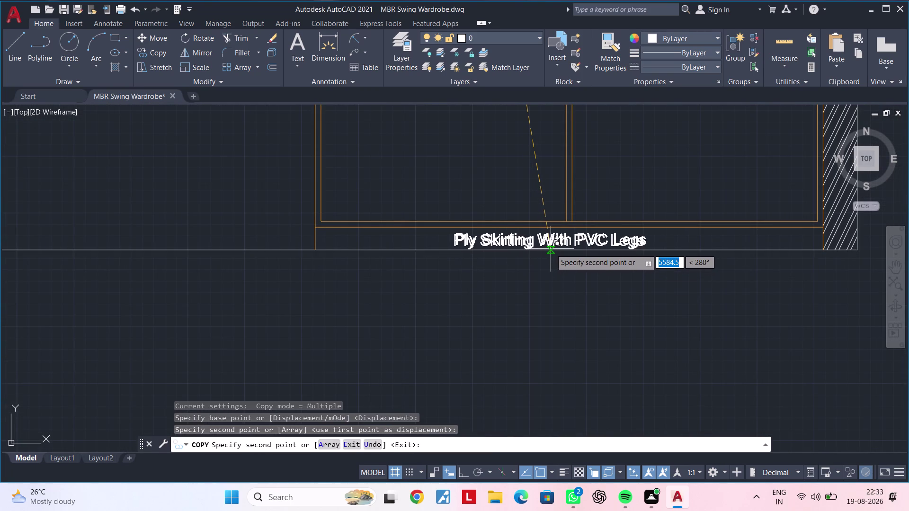
key(Escape)
key(Escape)
key(Escape)
key(Escape)
key(Escape)
key(Escape)
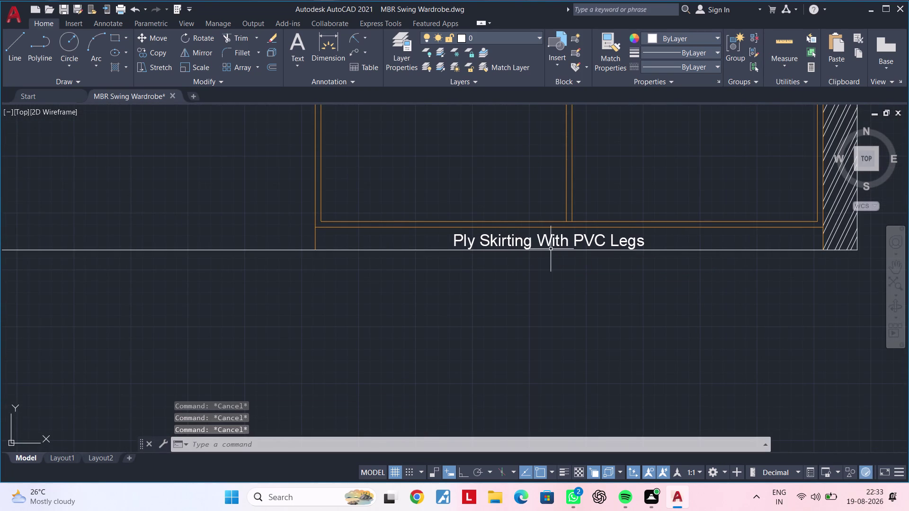
key(Escape)
key(Escape)
key(Escape)
key(Escape)
Copy the skirting note with CO into the sliding-door area above the skirting.
middle_drag(523, 225, 528, 320)
scroll(down, 3)
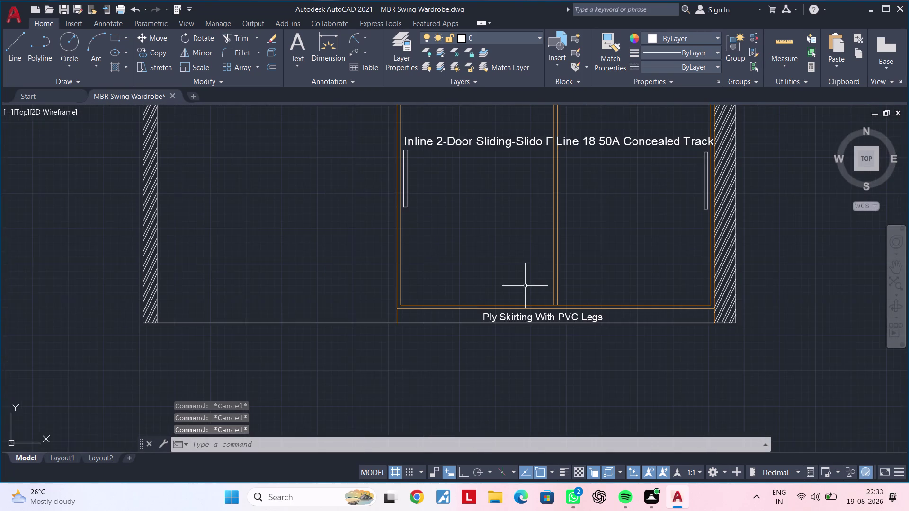
middle_drag(525, 286, 521, 320)
scroll(down, 3)
click(527, 330)
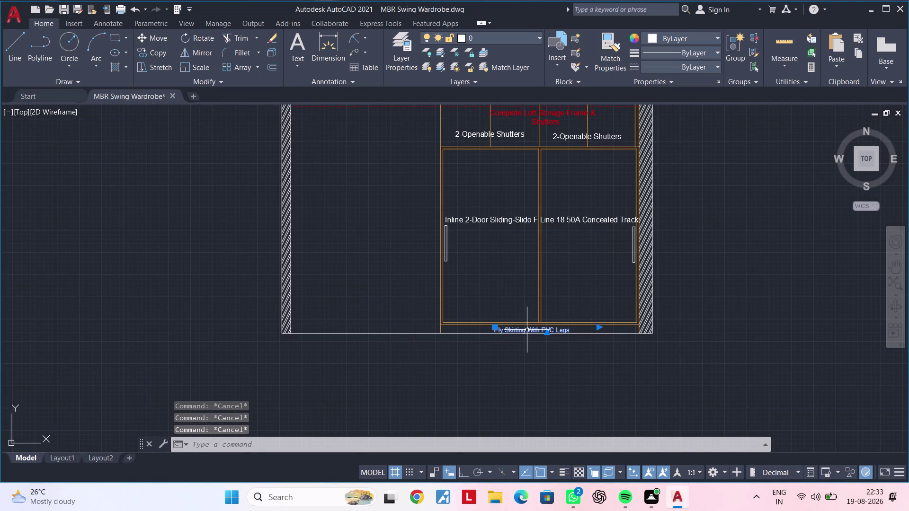
text(co)
key(space)
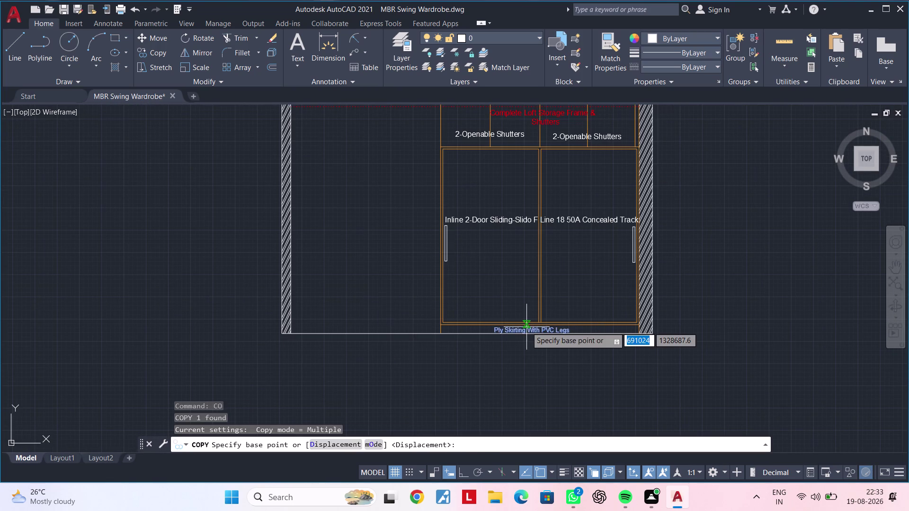
click(527, 327)
scroll(up, 3)
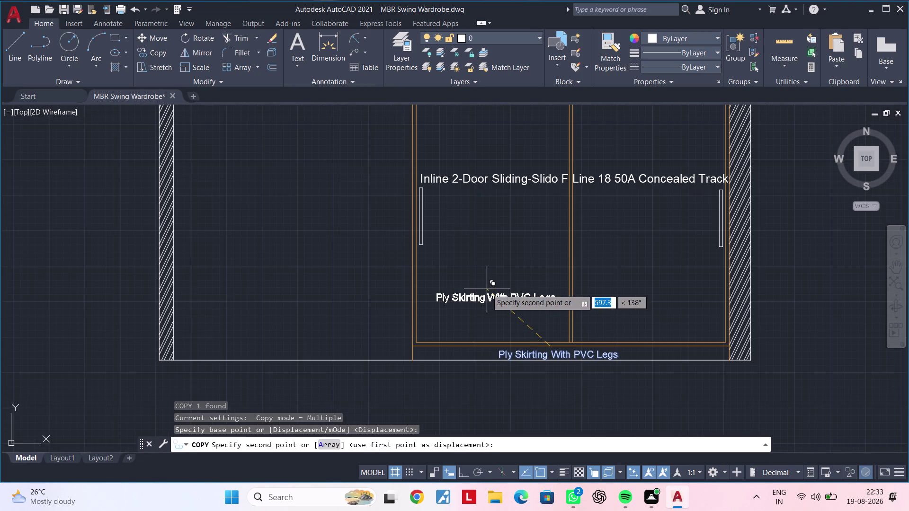
click(482, 298)
key(Escape)
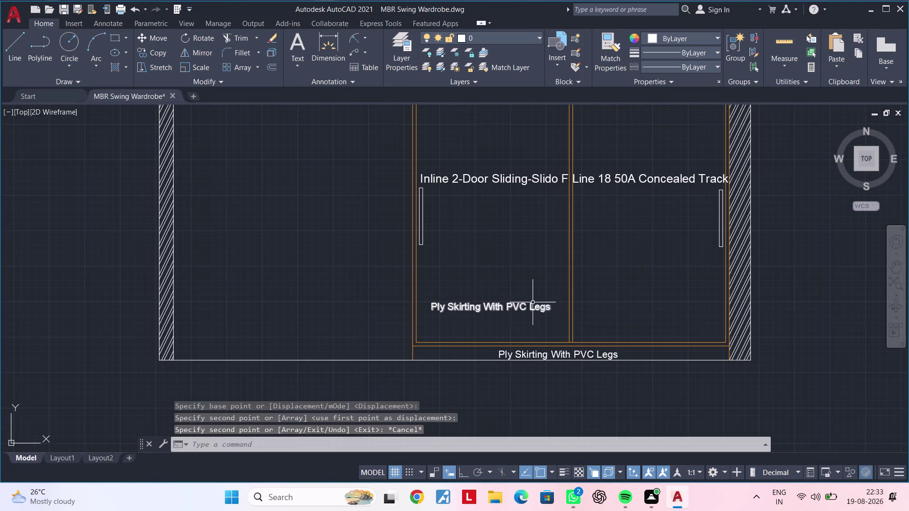
Rewrite the copied note's text as 'All Internal 4 Side 100mm Border-S1'.
double_click(539, 308)
click(552, 311)
key(BackSpace)
key(BackSpace)
key(BackSpace)
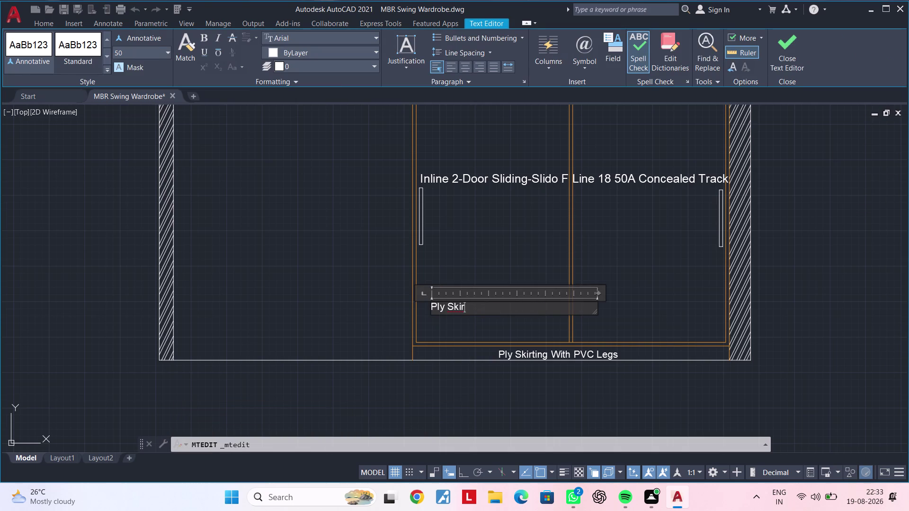
key(BackSpace)
key(BackSpace)
key(BackSpace)
key(BackSpace)
text(All)
key(space)
text(I)
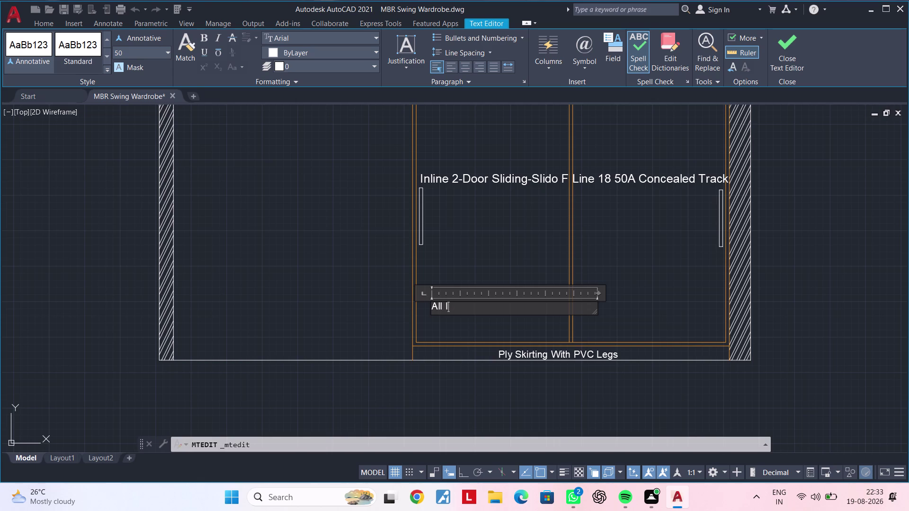
text(n)
text(t)
text(er)
text(nal)
key(space)
key(4)
key(space)
text(Side)
key(space)
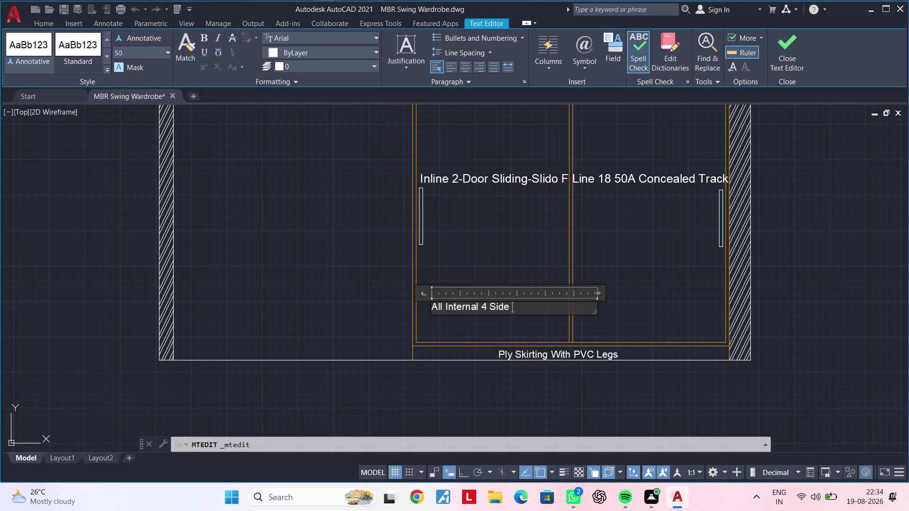
text(1o)
key(BackSpace)
text(00)
text(mm)
key(space)
key(shift+b)
text(o)
text(rder)
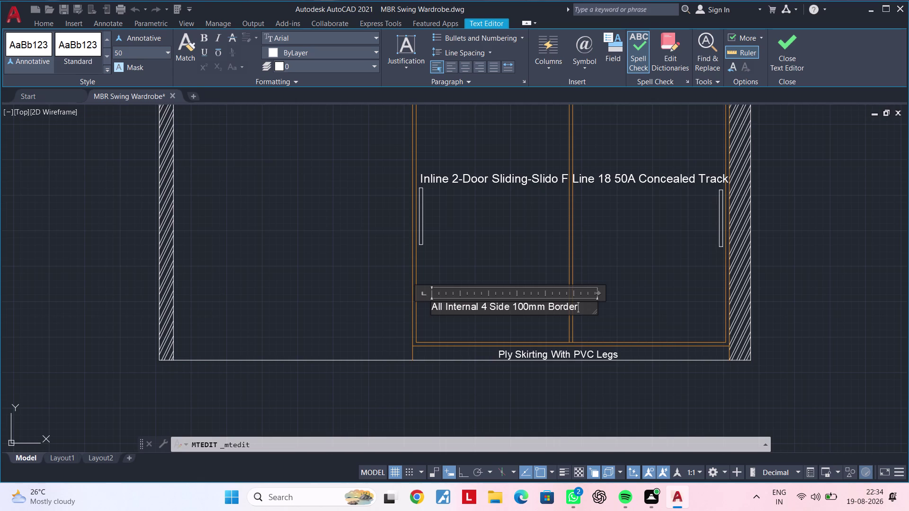
key(minus)
key(shift+s)
key(1)
click(515, 326)
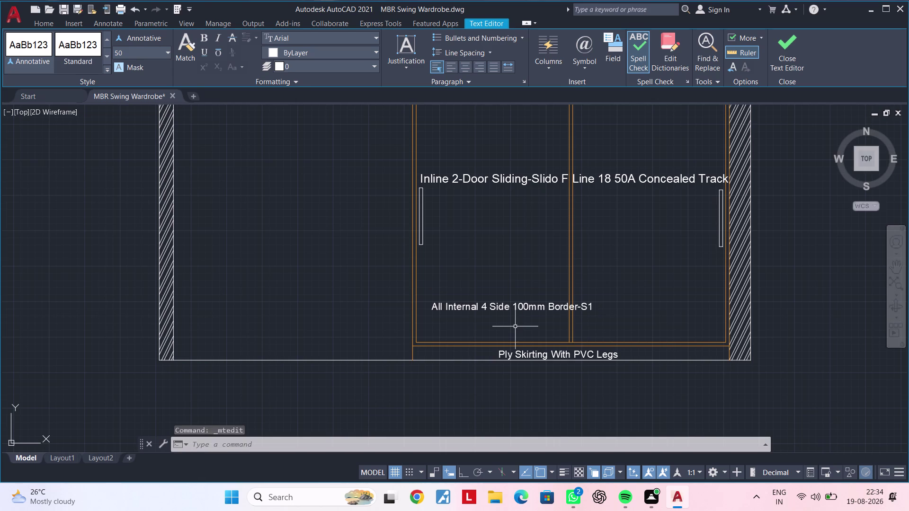
Break the border note onto two lines and close the text editor.
click(518, 308)
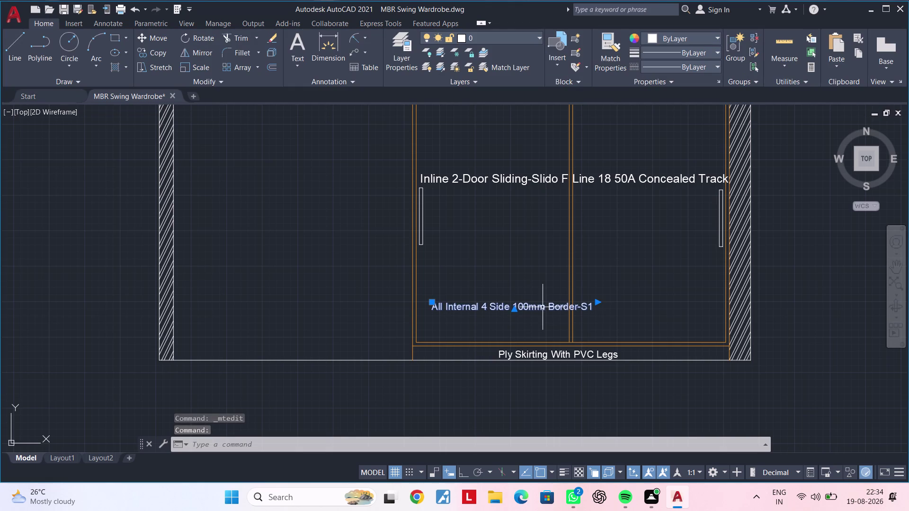
double_click(535, 309)
click(542, 308)
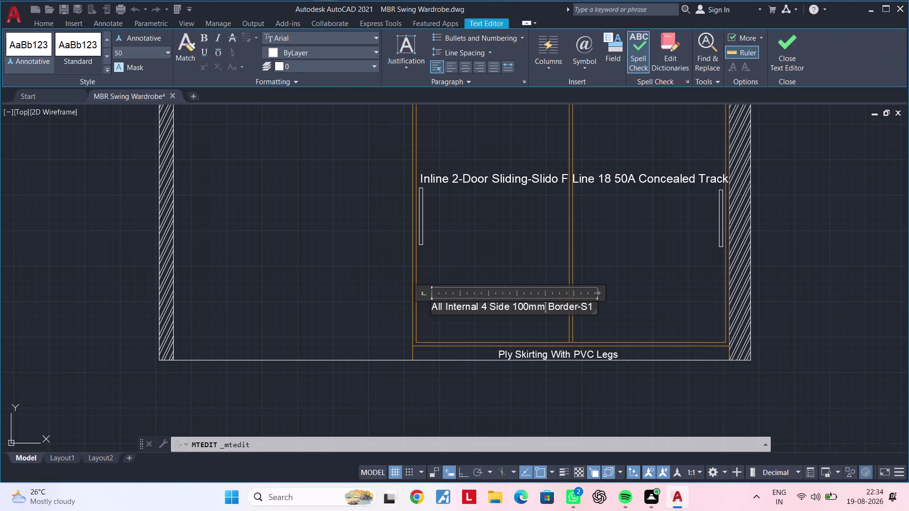
key(Return)
key(space)
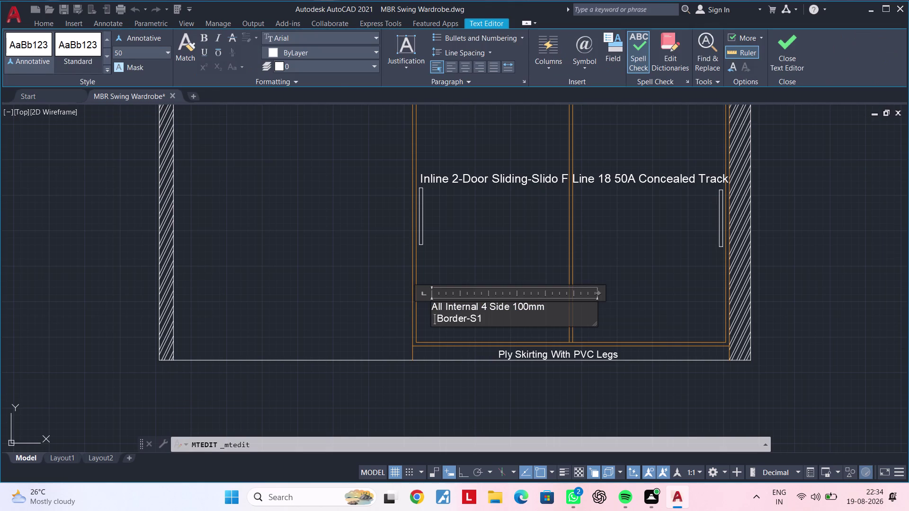
key(space)
key(space)
key(space)
key(space)
key(space)
key(space)
key(space)
key(space)
key(space)
key(space)
key(space)
key(space)
key(space)
key(space)
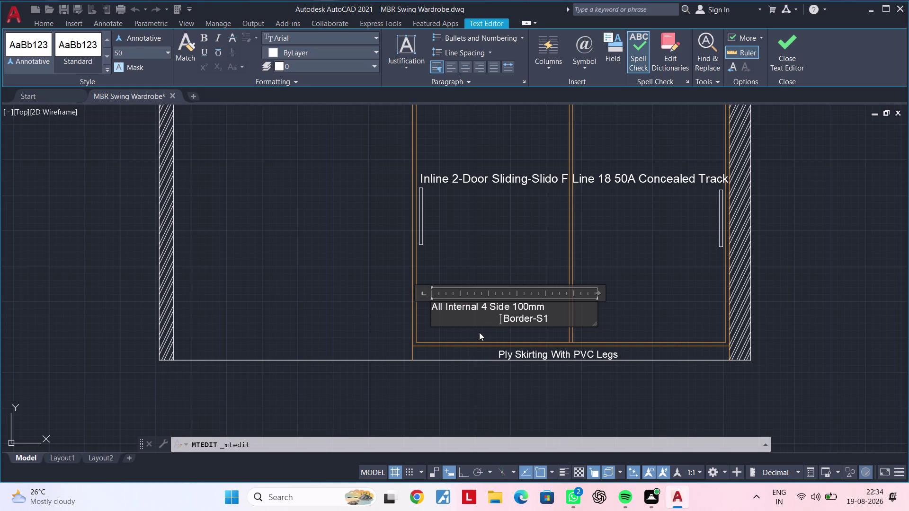
click(479, 332)
key(Escape)
key(Escape)
click(491, 306)
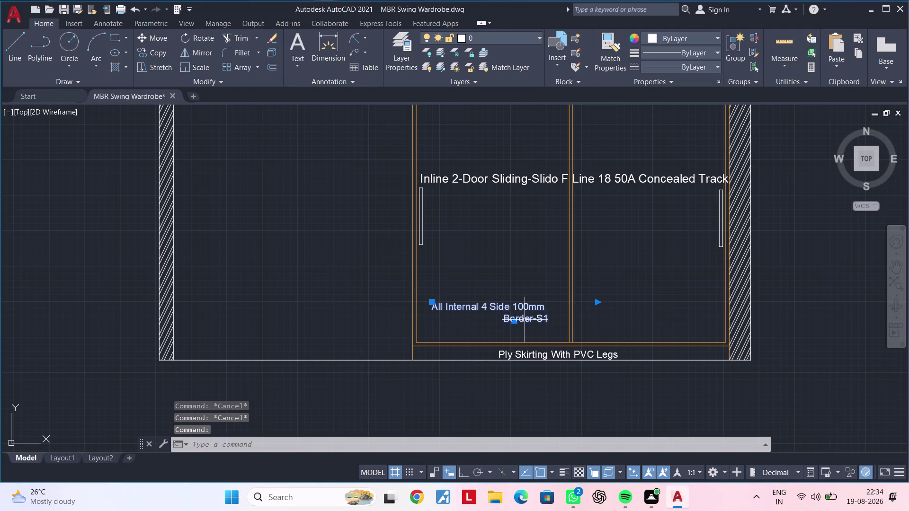
Set the 'All Internal 4 Side 100mm Border-S1' note's colour to Red.
scroll(down, 3)
scroll(down, 3)
middle_drag(534, 279, 528, 347)
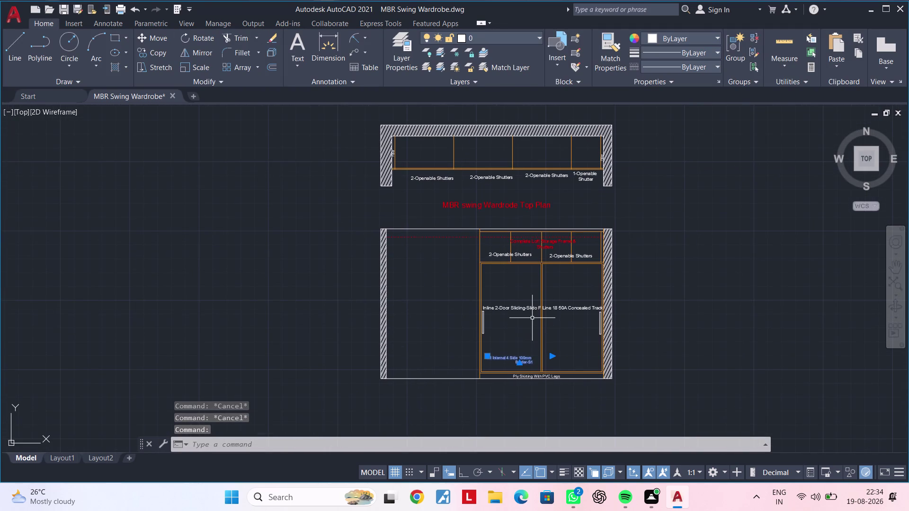
key(Escape)
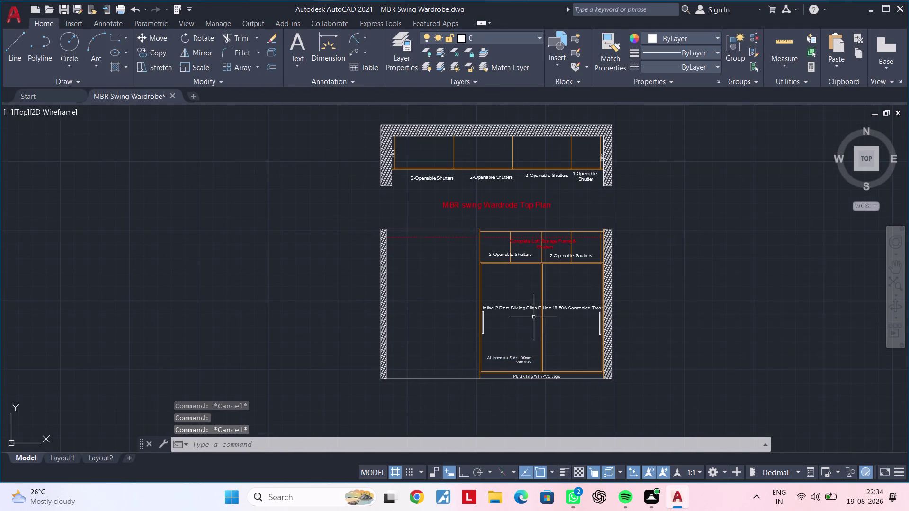
key(Escape)
click(516, 358)
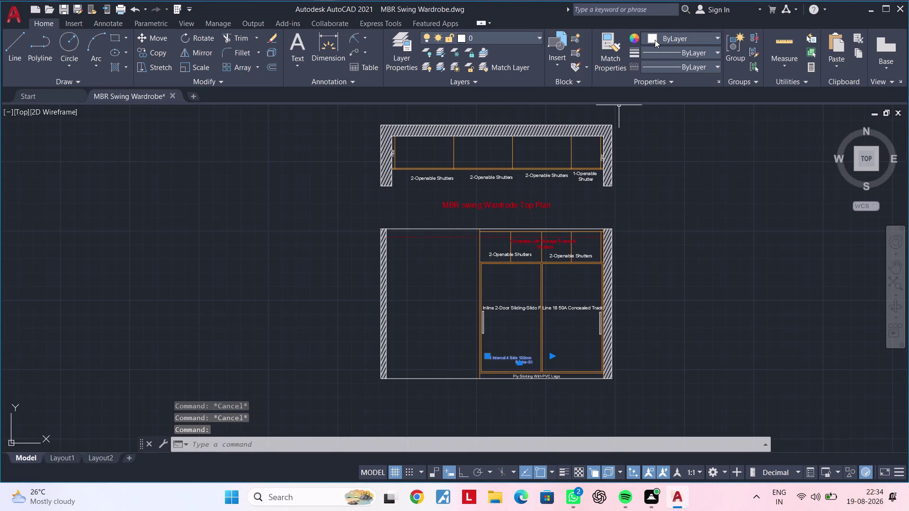
click(658, 38)
click(648, 160)
key(Escape)
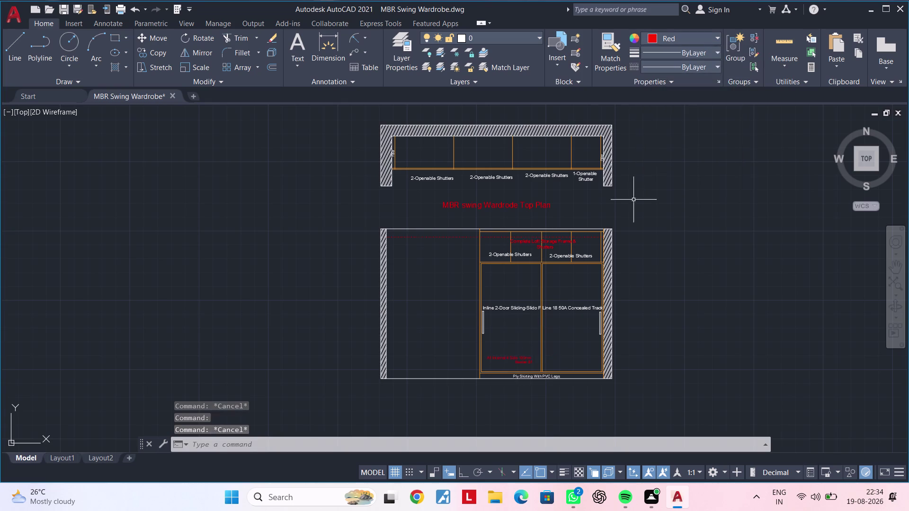
Zoom in on the border note area and start the LINE command.
middle_drag(558, 301, 567, 218)
scroll(up, 3)
middle_drag(529, 270, 533, 229)
scroll(up, 3)
middle_drag(528, 257, 503, 257)
key(Escape)
key(Escape)
key(Escape)
key(l)
key(space)
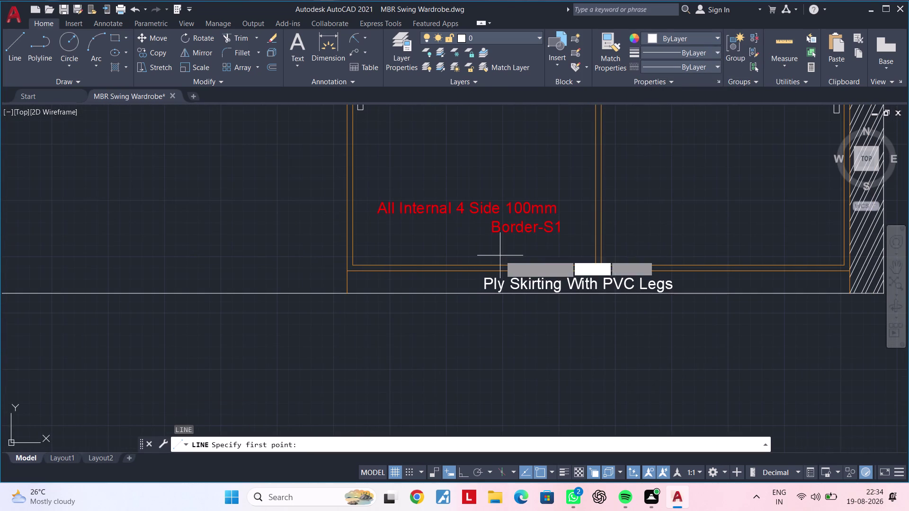
Draw a leader line from the inner border toward the note, shortening its endpoint with a grip.
click(501, 266)
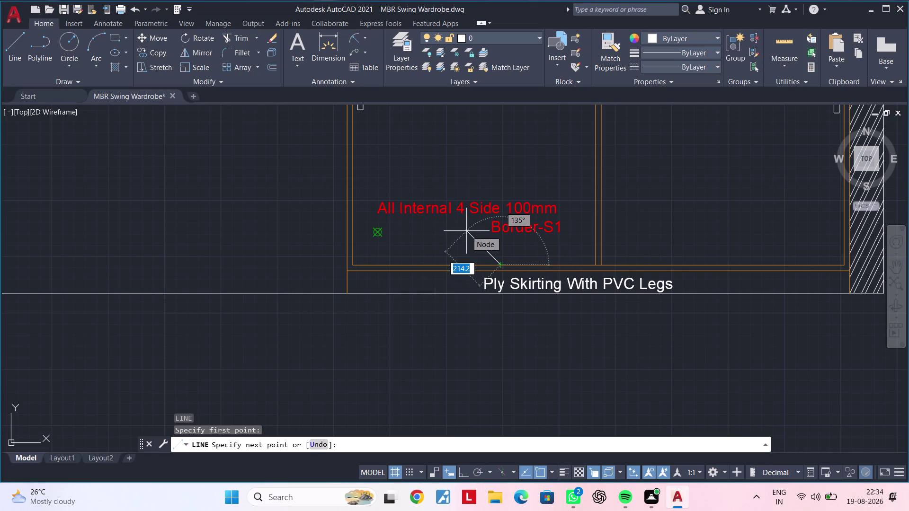
click(471, 235)
key(Escape)
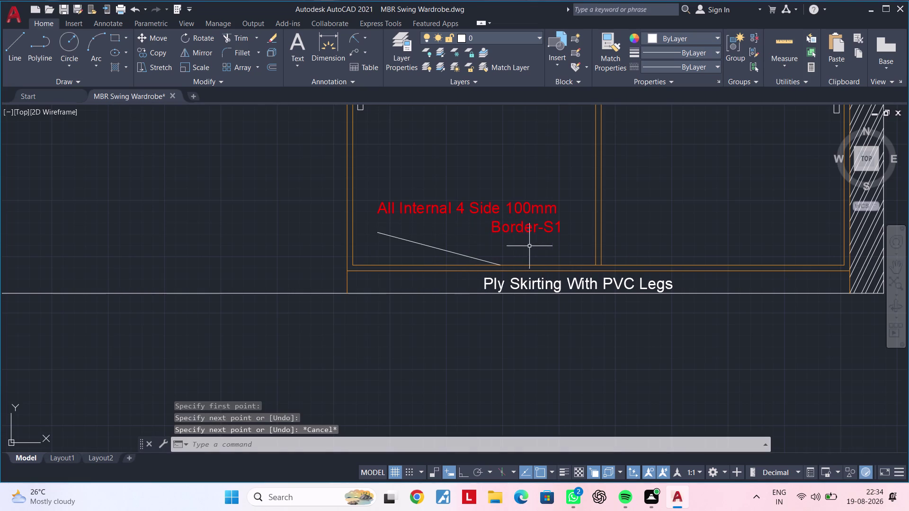
click(453, 251)
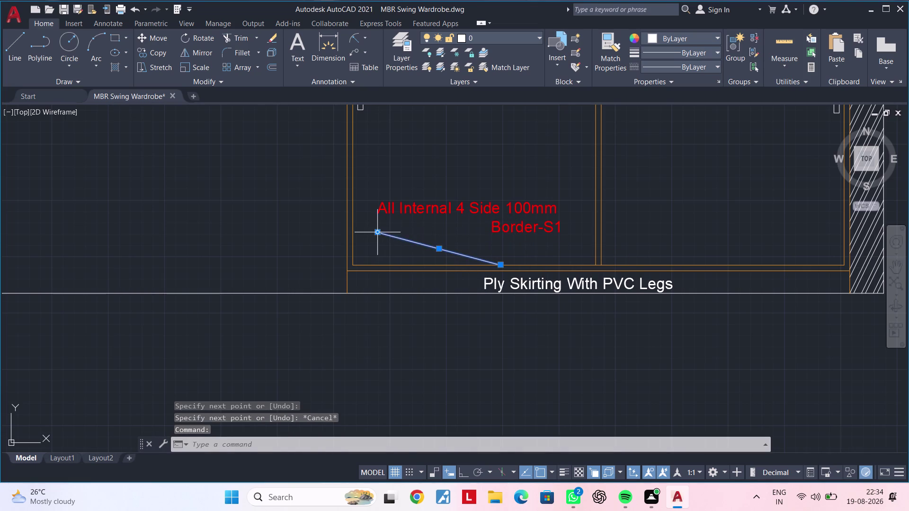
click(377, 234)
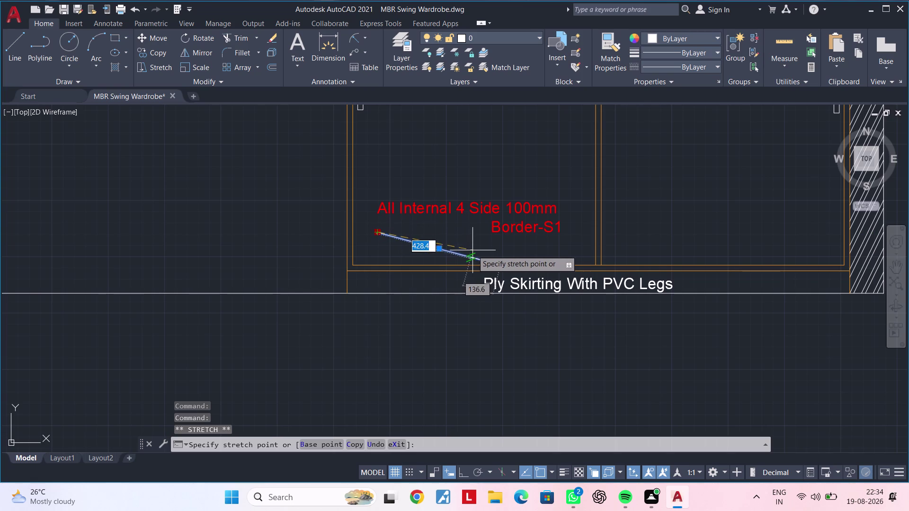
click(476, 246)
key(Escape)
key(Escape)
Draw one arrowhead stroke at the leader's tip.
middle_drag(506, 246, 518, 238)
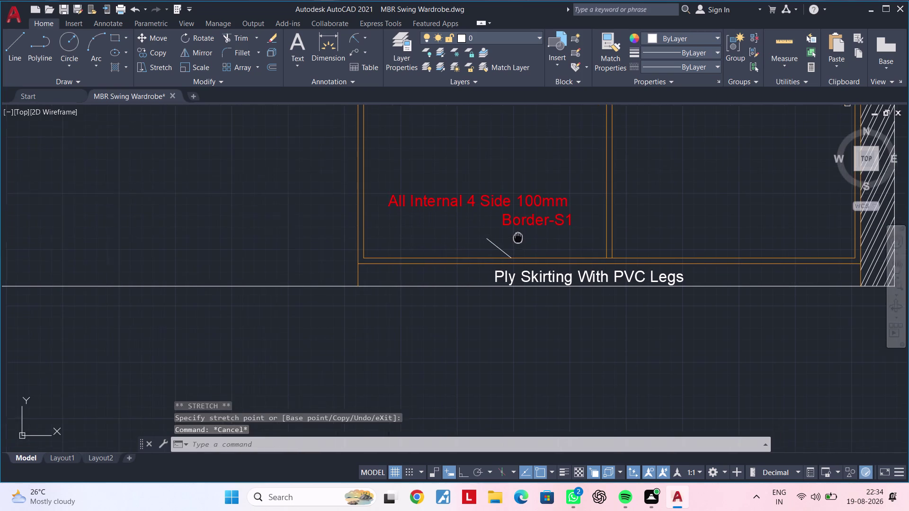
middle_drag(518, 237, 520, 237)
key(Escape)
middle_click(516, 250)
scroll(up, 3)
middle_click(516, 249)
key(Escape)
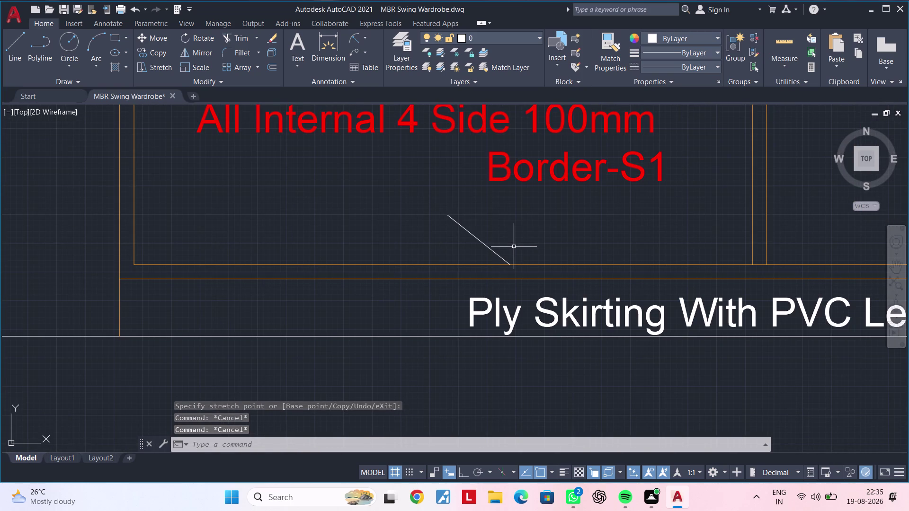
text(l)
key(space)
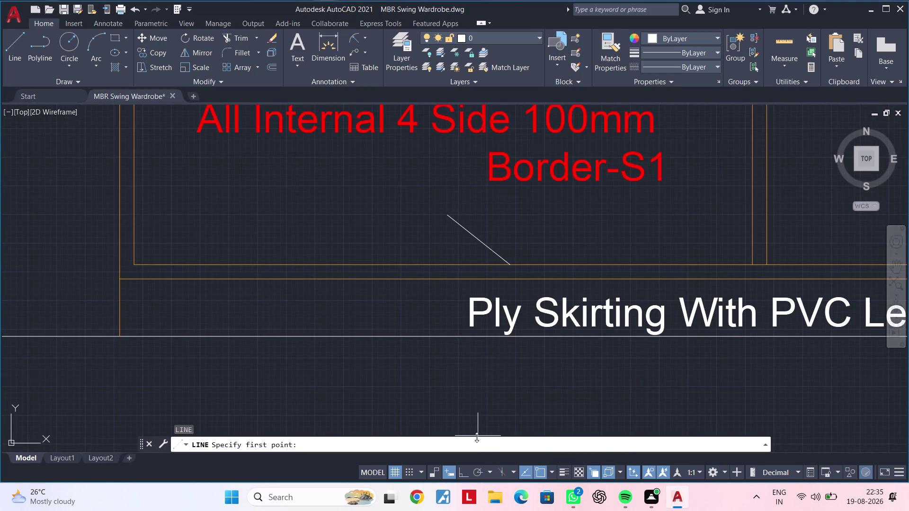
click(512, 262)
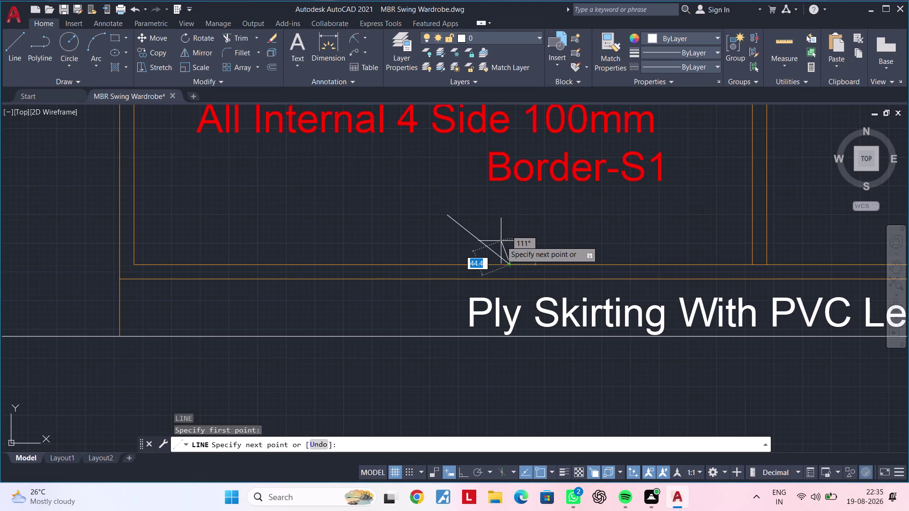
click(493, 228)
key(Escape)
key(Escape)
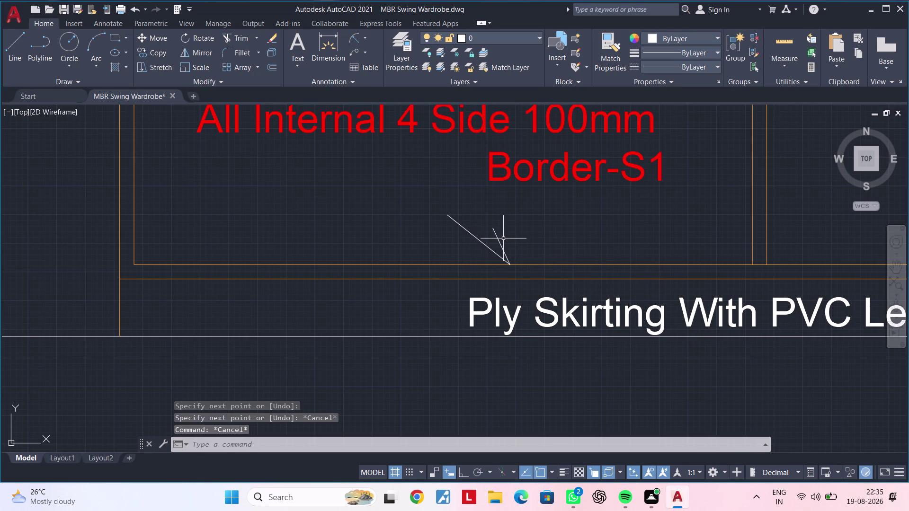
Mirror the arrowhead stroke along the leader, keeping the original.
click(500, 239)
key(m)
key(i)
key(space)
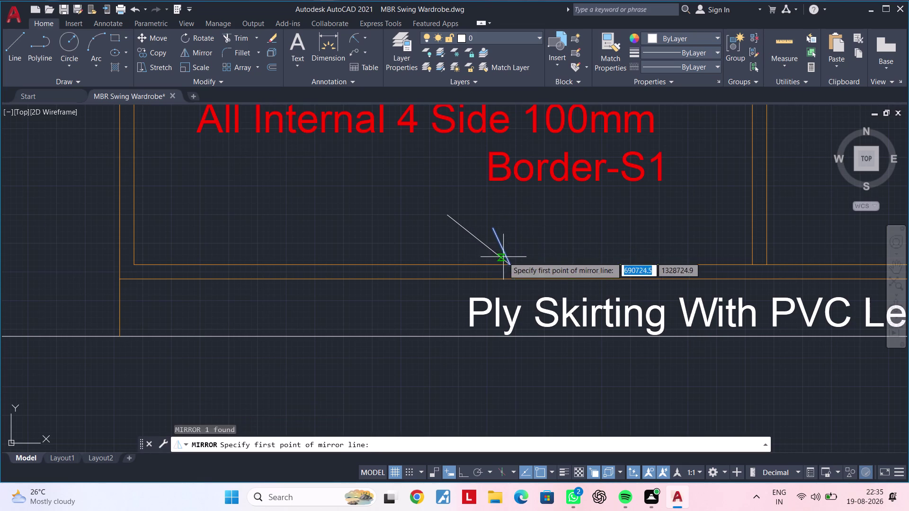
click(507, 265)
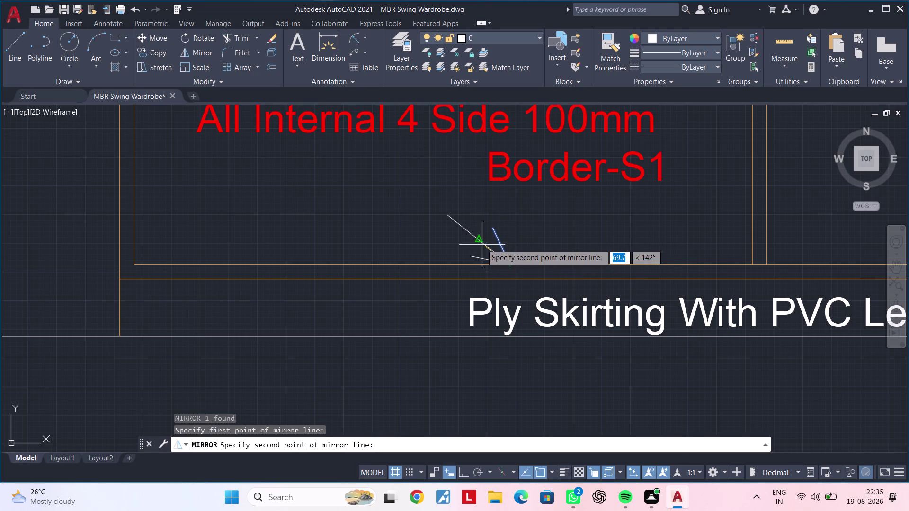
click(476, 238)
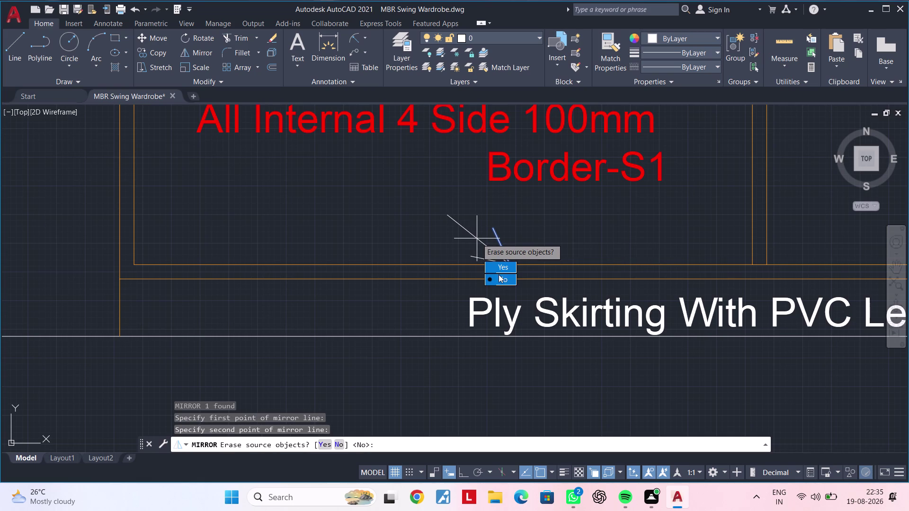
drag(499, 279, 477, 239)
Pan over the other wardrobe drawings, then return to the sliding section.
scroll(down, 3)
middle_drag(514, 216, 521, 206)
scroll(down, 3)
middle_drag(520, 217, 501, 223)
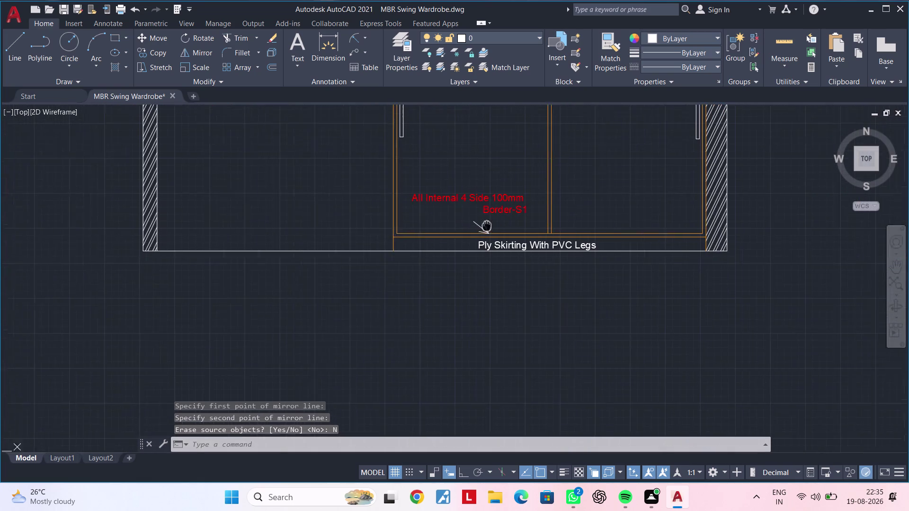
middle_drag(501, 223, 462, 230)
key(Escape)
key(Escape)
middle_drag(471, 224, 435, 199)
key(Escape)
key(Escape)
key(Escape)
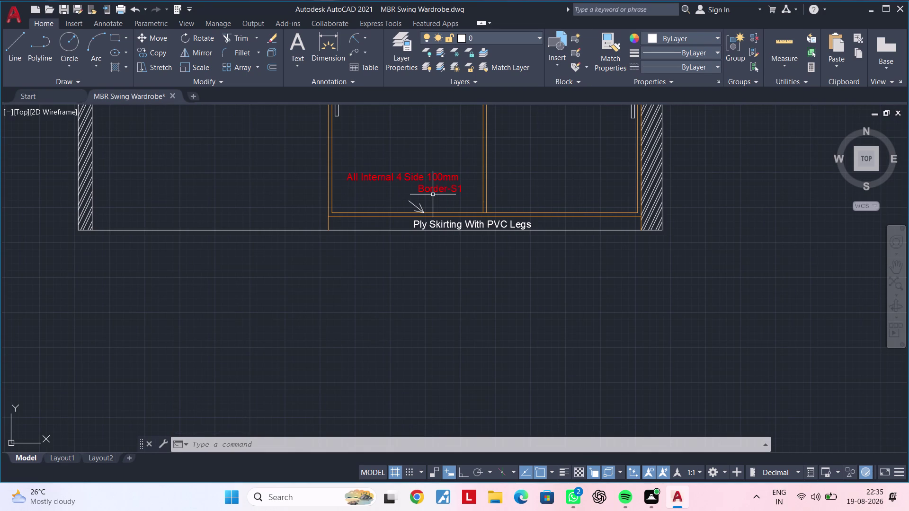
key(Escape)
scroll(down, 3)
scroll(down, 3)
middle_drag(425, 209, 411, 372)
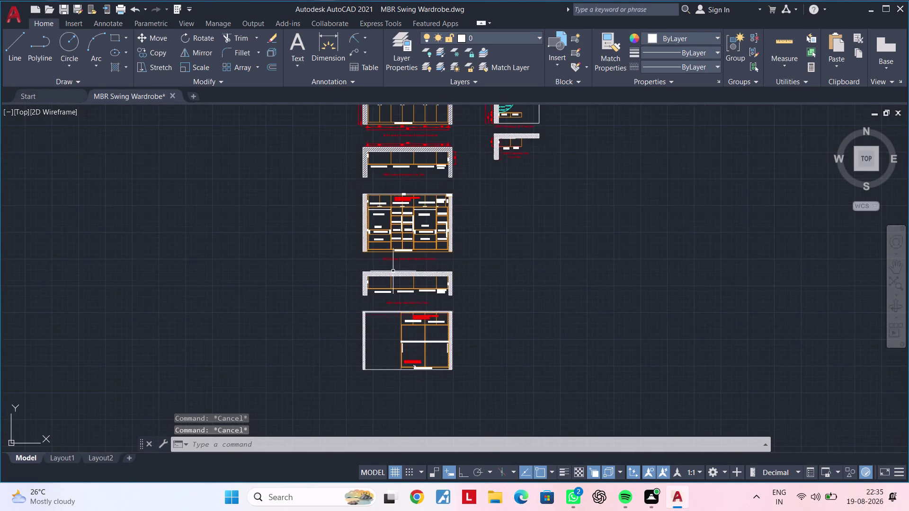
scroll(up, 3)
middle_drag(381, 225, 374, 363)
scroll(up, 3)
scroll(down, 3)
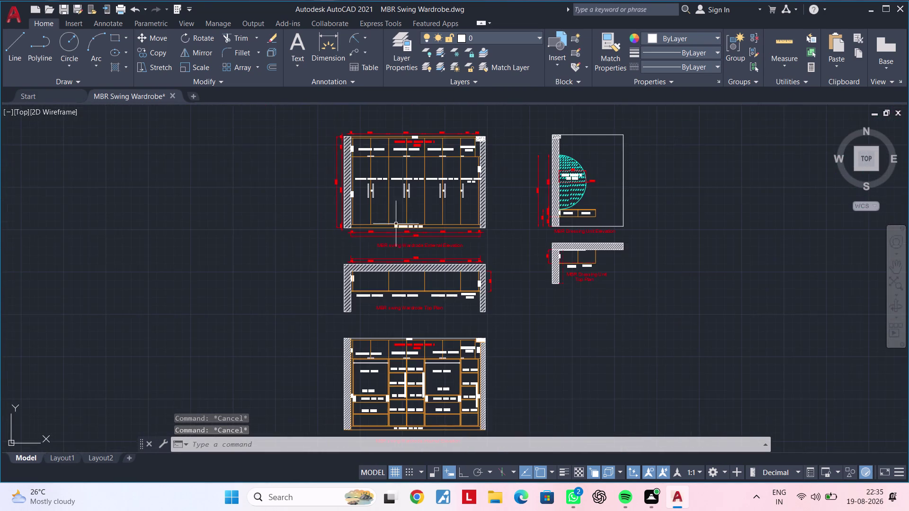
middle_drag(403, 235, 412, 176)
middle_drag(394, 301, 432, 128)
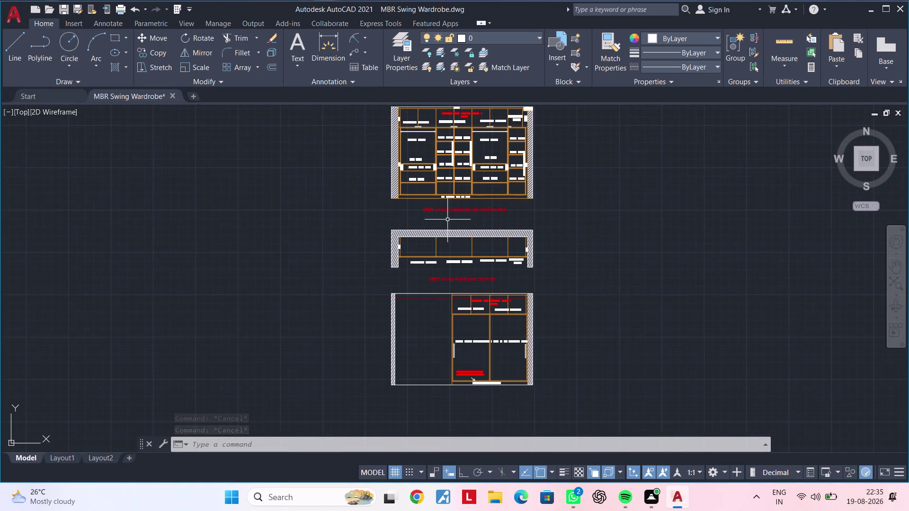
middle_drag(445, 208, 446, 145)
scroll(up, 3)
middle_drag(475, 294, 456, 215)
Pan to the empty area left of the loft shutters.
middle_drag(453, 282, 455, 199)
middle_drag(438, 253, 437, 262)
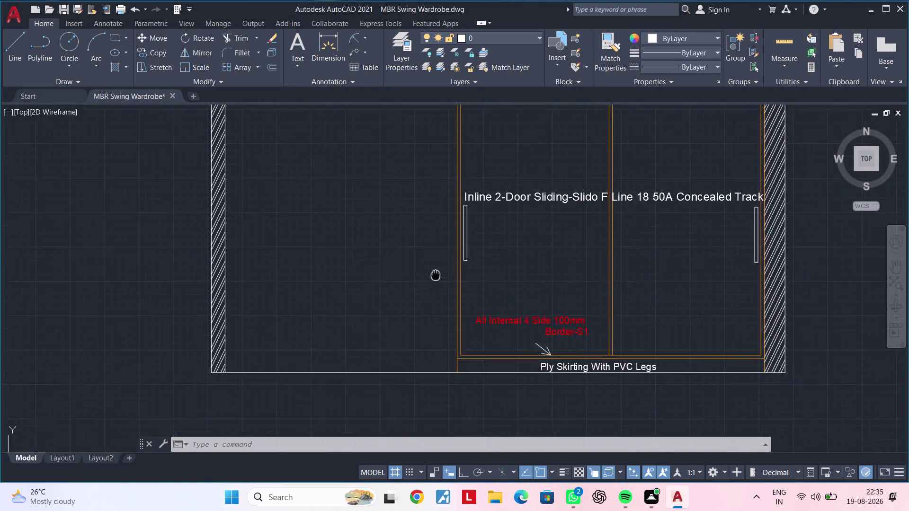
middle_drag(437, 263, 432, 328)
scroll(down, 3)
middle_drag(402, 286, 411, 336)
middle_drag(399, 316, 446, 305)
key(Escape)
key(Escape)
key(Escape)
key(Escape)
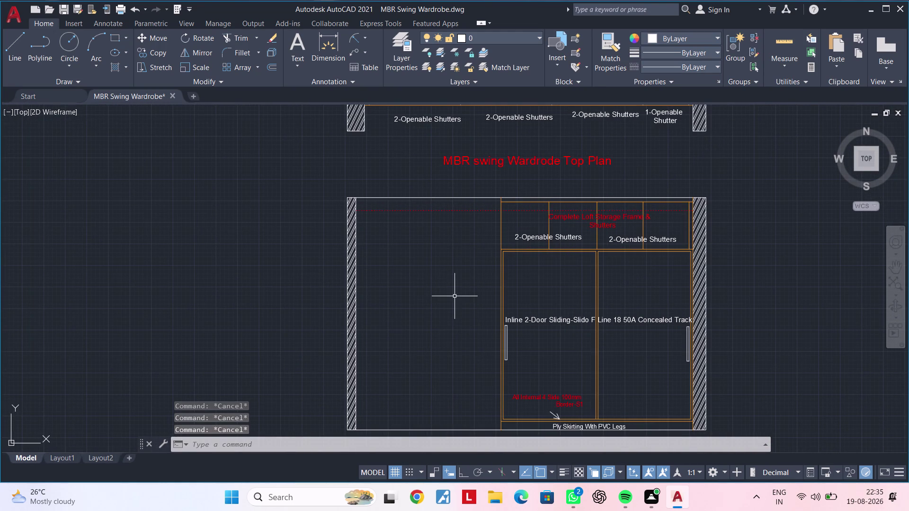
key(Escape)
key(Escape)
key(Escape)
middle_drag(494, 258, 447, 269)
scroll(up, 3)
middle_drag(452, 245, 422, 262)
key(Escape)
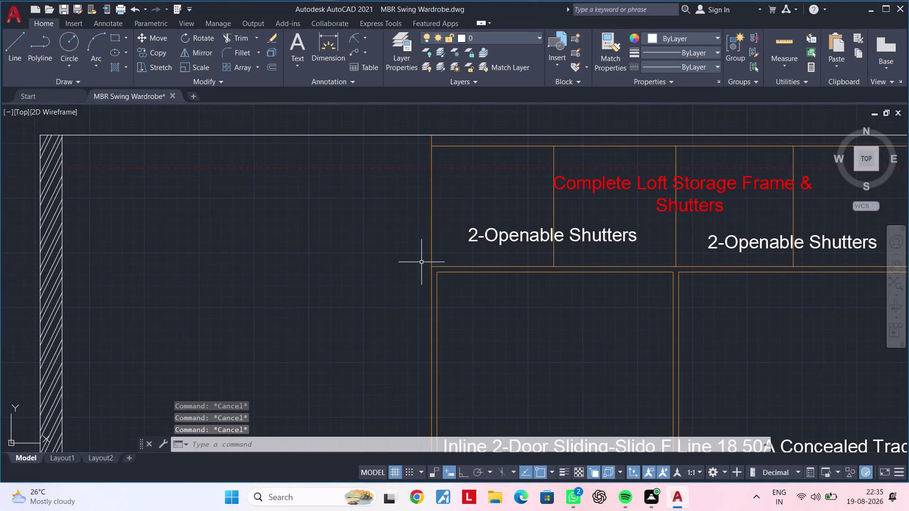
key(Escape)
Draw a 10-unit line segment left of the loft shutters, then end the line.
text(l)
key(space)
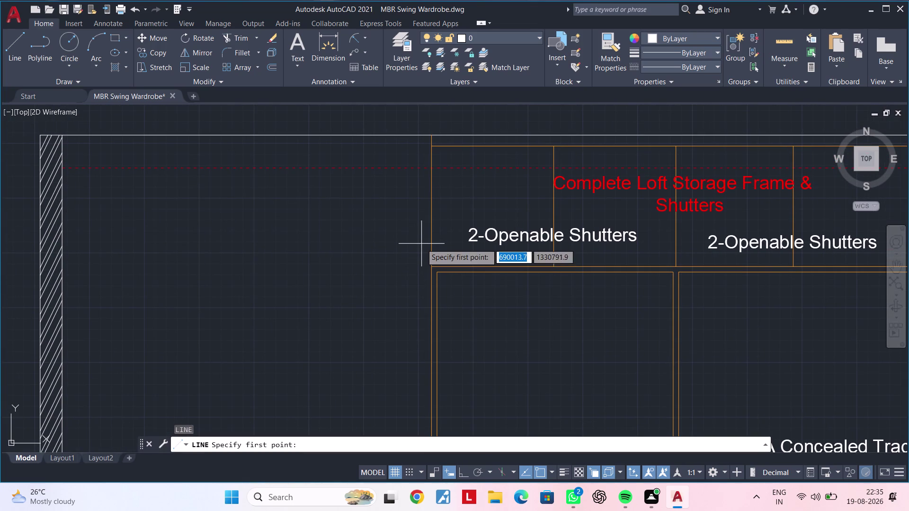
click(380, 214)
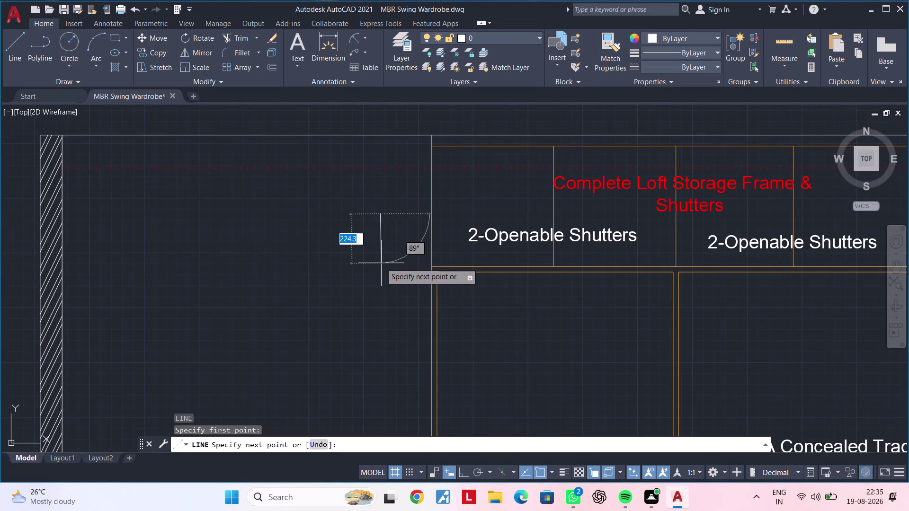
key(2)
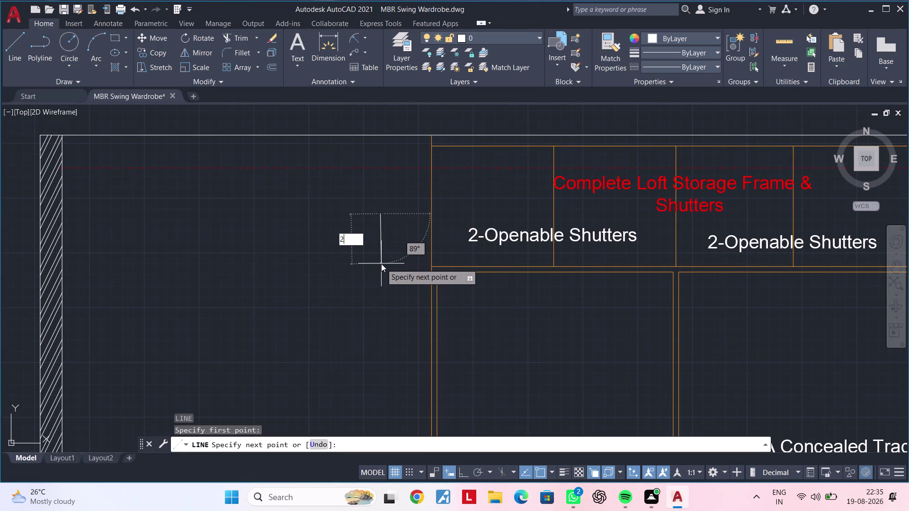
key(BackSpace)
text(10)
key(Return)
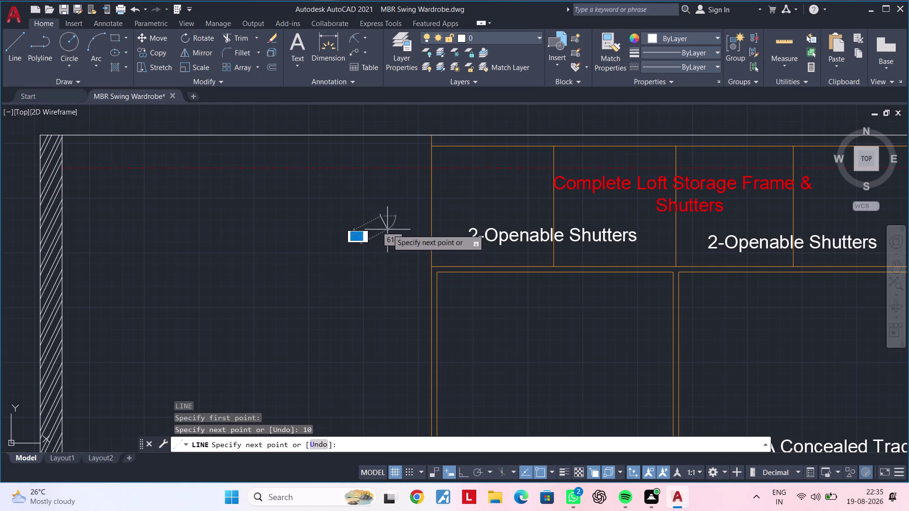
key(Escape)
scroll(up, 3)
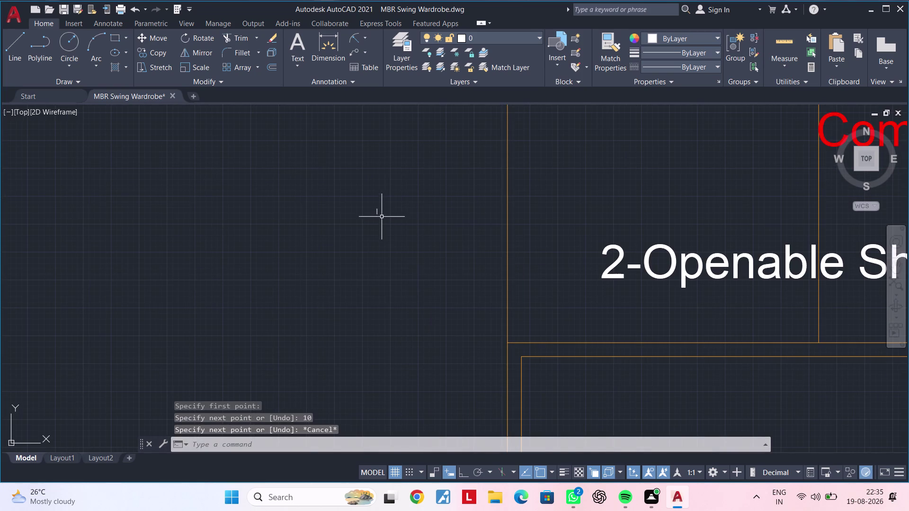
Erase the stray object left of the loft frame.
click(391, 196)
click(325, 248)
key(BackSpace)
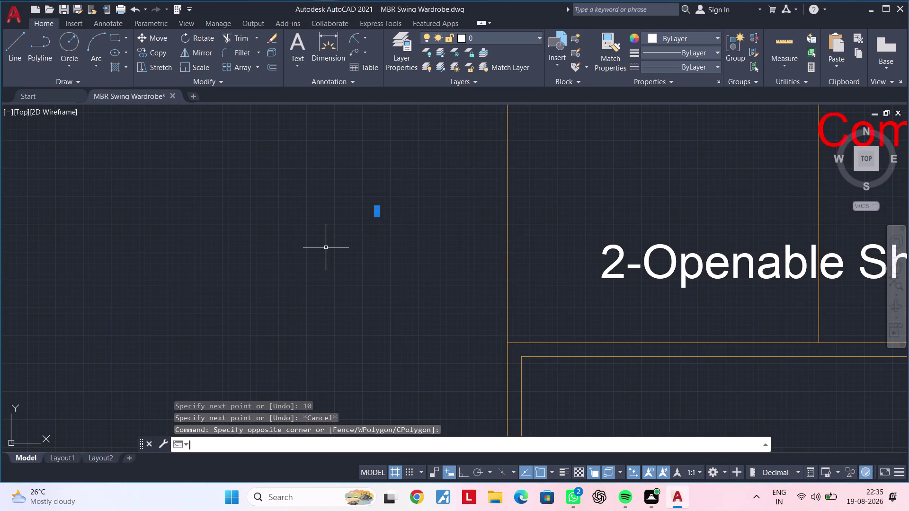
scroll(down, 3)
key(Delete)
key(Escape)
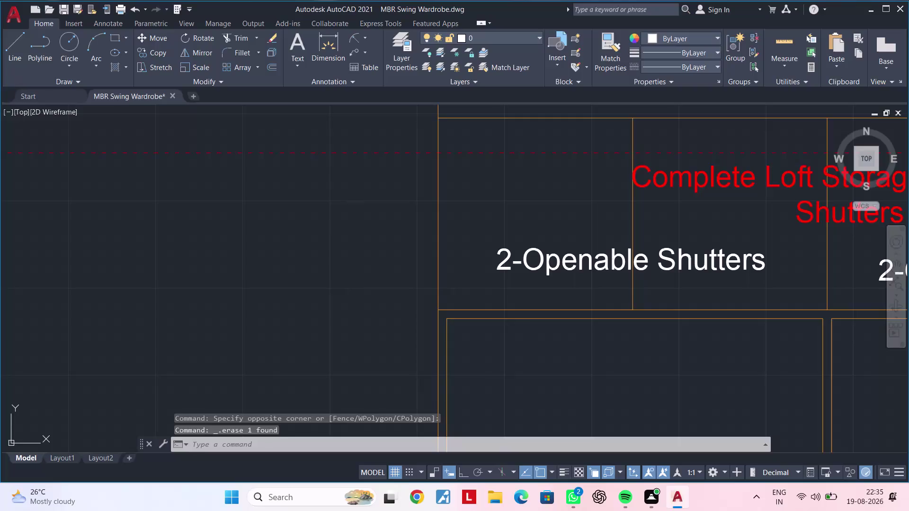
key(Escape)
Draw the triangle marker's 100-unit vertical edge.
text(l)
key(space)
click(391, 217)
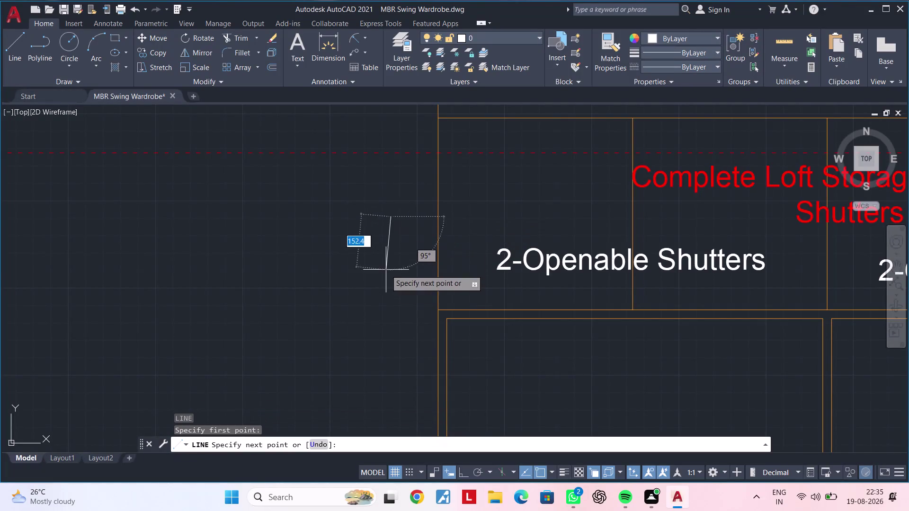
click(466, 469)
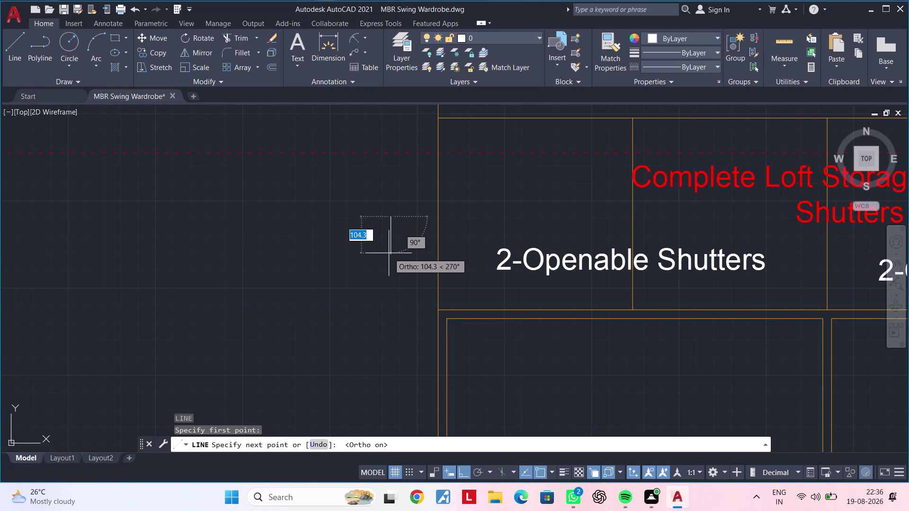
text(100)
key(Return)
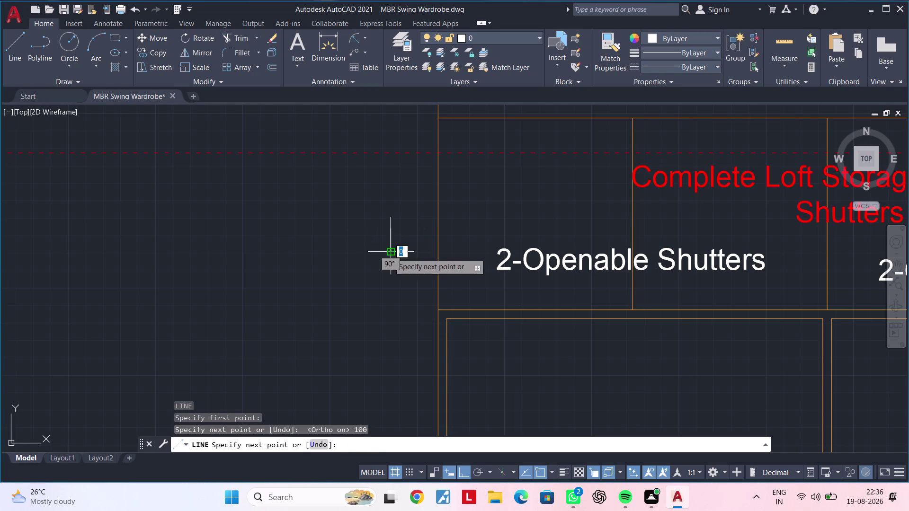
key(Escape)
scroll(up, 3)
middle_drag(377, 302, 403, 247)
key(Escape)
key(Escape)
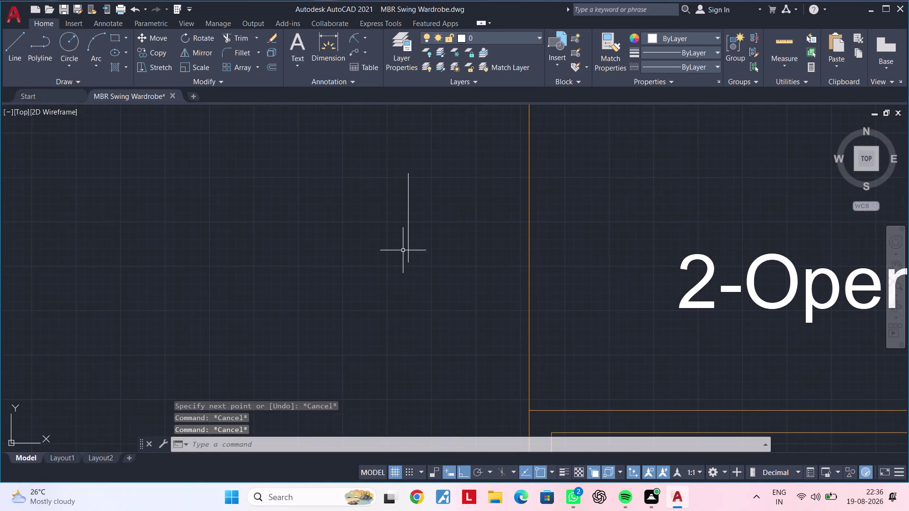
key(Escape)
Draw a 100-unit horizontal helper line from the vertical edge's midpoint.
key(l)
key(space)
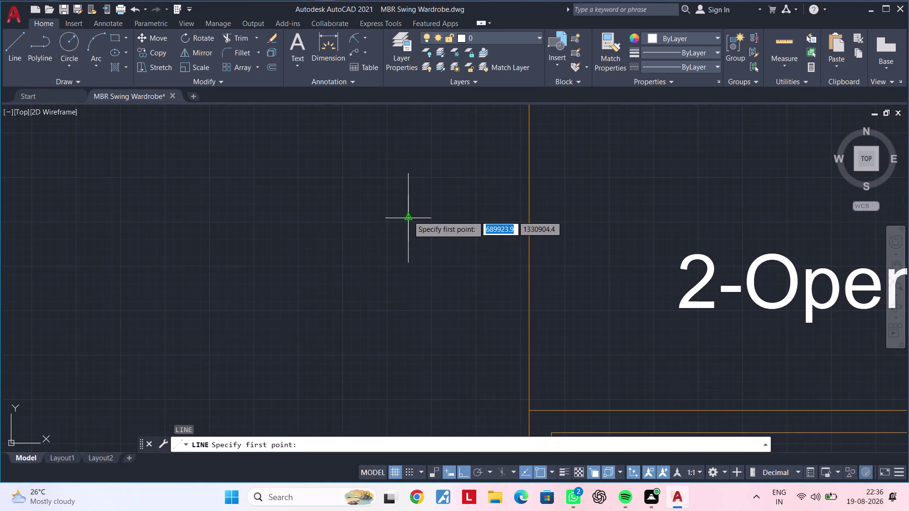
click(408, 216)
text(100)
key(Return)
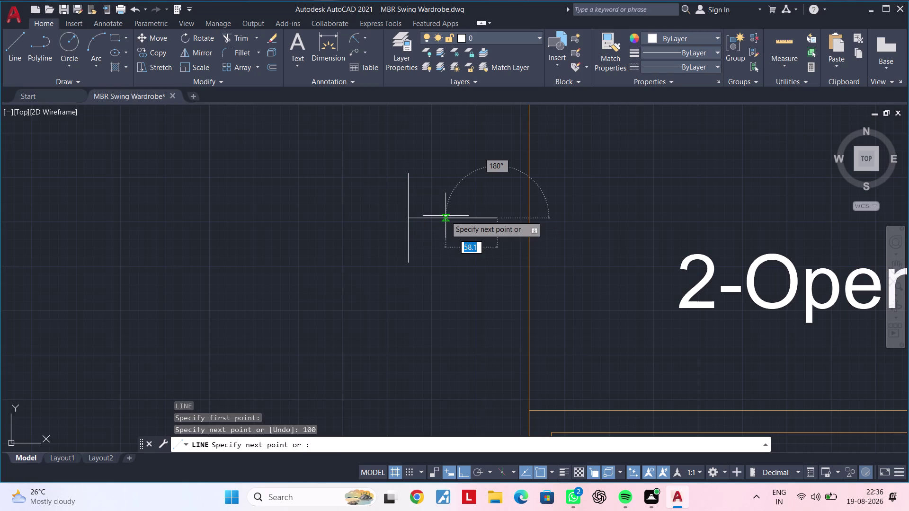
key(Escape)
key(Escape)
key(Escape)
key(Escape)
Close the triangle with two slanted edges and delete the helper centre line.
key(l)
key(space)
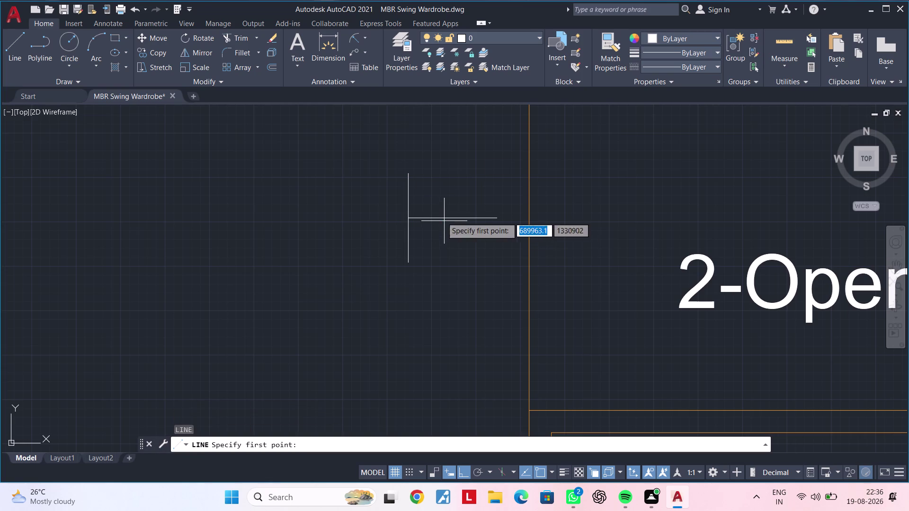
click(410, 171)
click(497, 217)
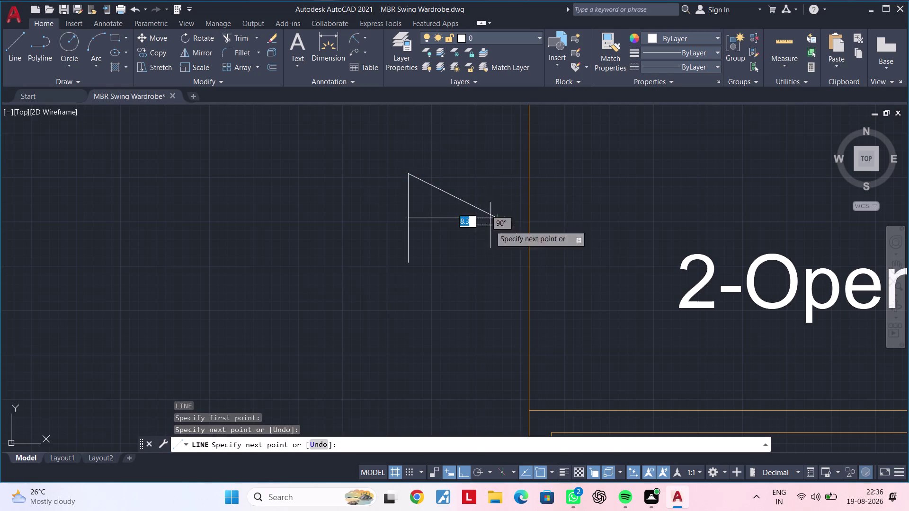
click(413, 263)
key(Escape)
key(Escape)
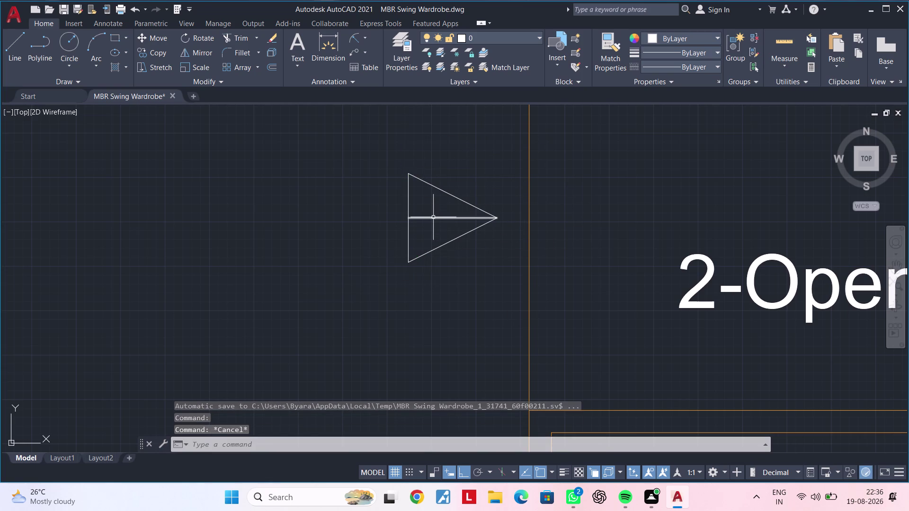
click(433, 217)
key(Delete)
Fill the triangle with a SOLID hatch coloured red.
text(h)
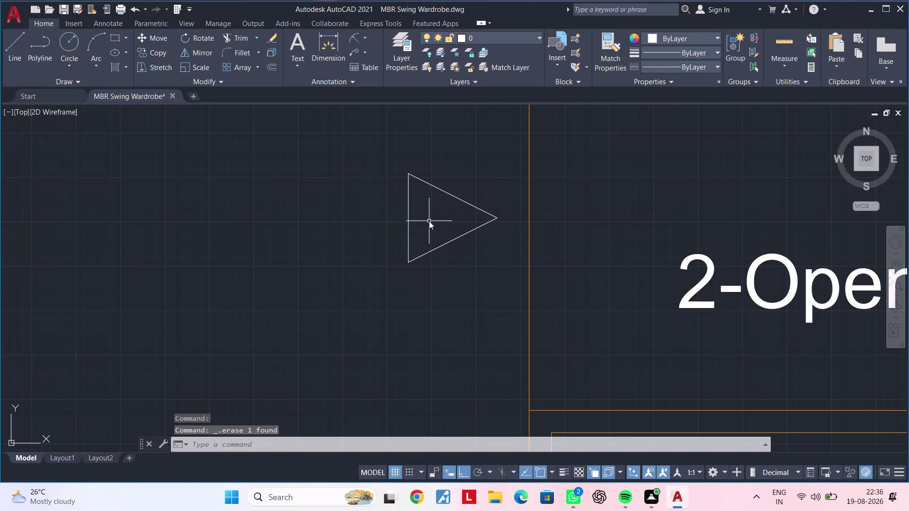
key(space)
click(103, 46)
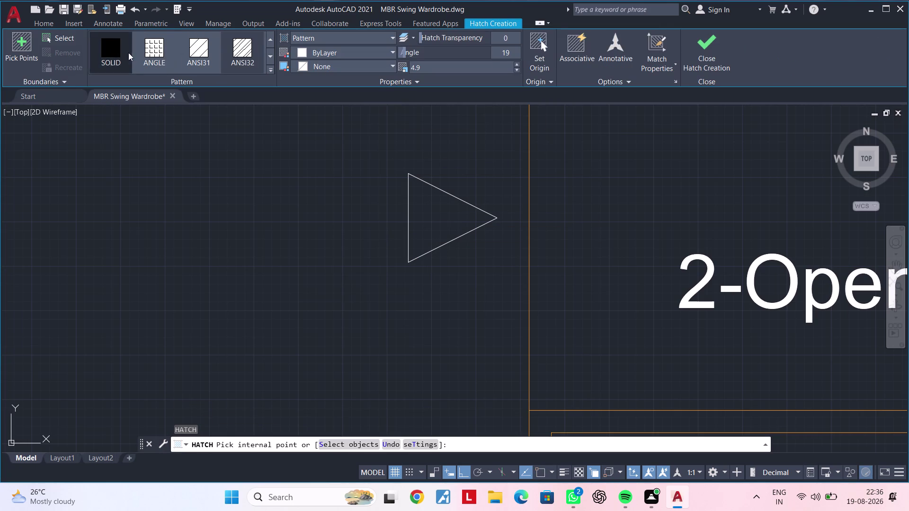
click(304, 56)
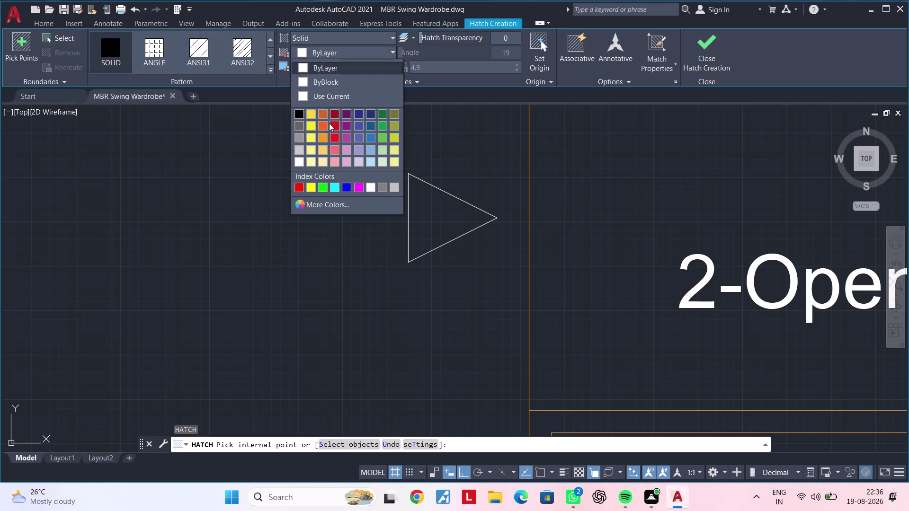
click(335, 126)
click(425, 210)
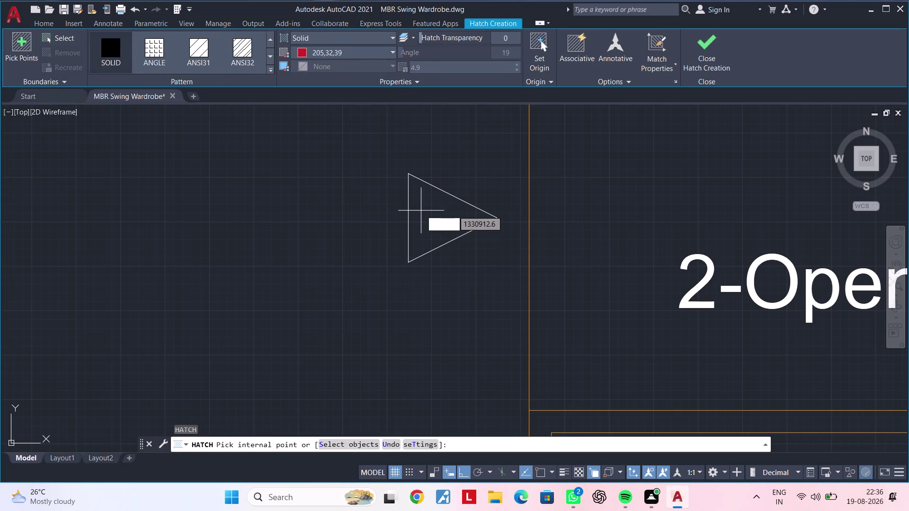
key(Escape)
key(Escape)
scroll(down, 3)
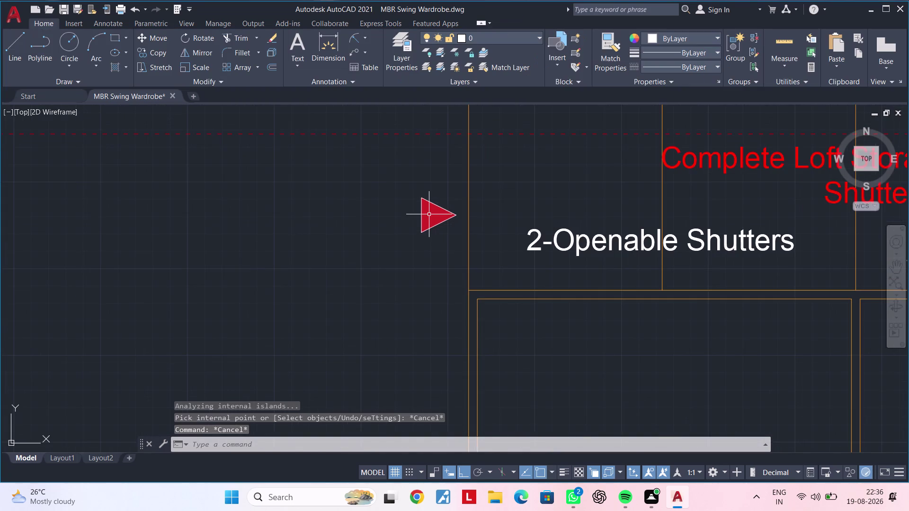
Select the Filler label on the internal elevation and start COPY from its base point.
middle_drag(441, 215, 455, 215)
key(Escape)
key(Escape)
middle_drag(412, 221, 425, 221)
key(Escape)
scroll(down, 3)
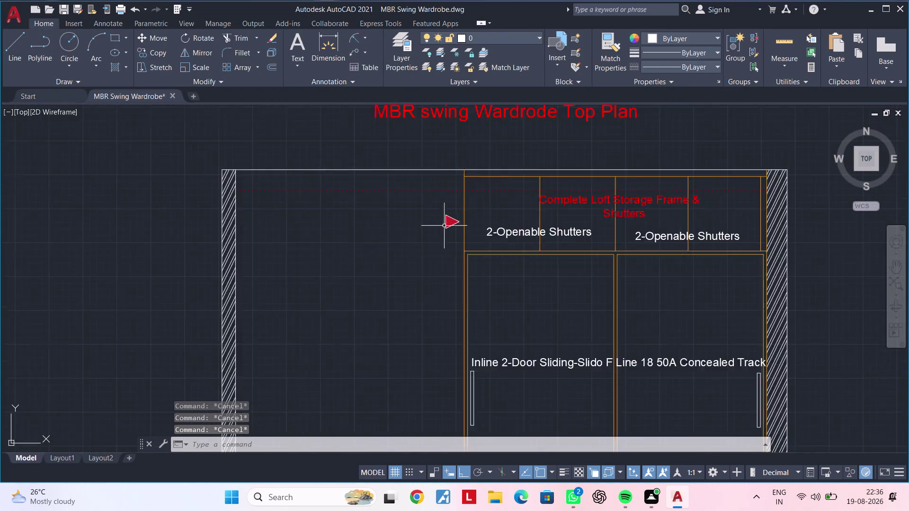
scroll(down, 3)
middle_drag(516, 269, 540, 224)
middle_drag(541, 261, 536, 367)
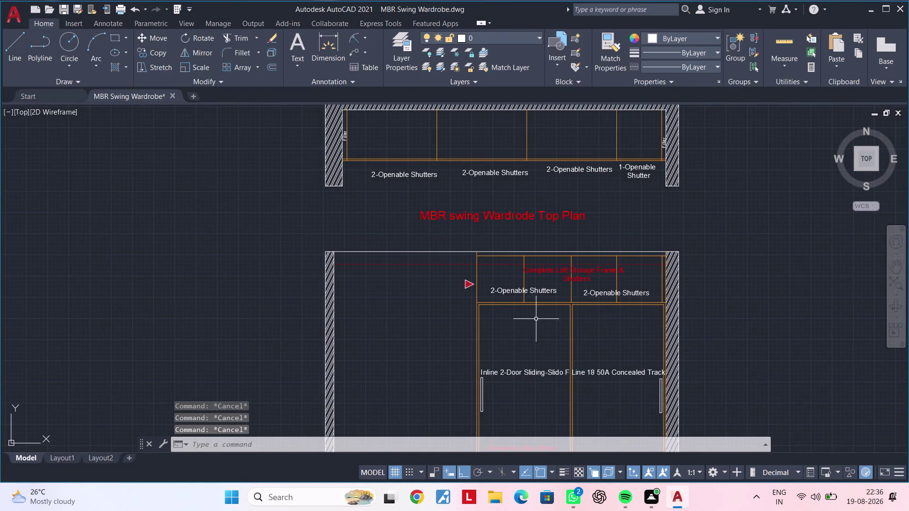
middle_drag(536, 322, 536, 377)
scroll(down, 3)
middle_drag(582, 296, 583, 369)
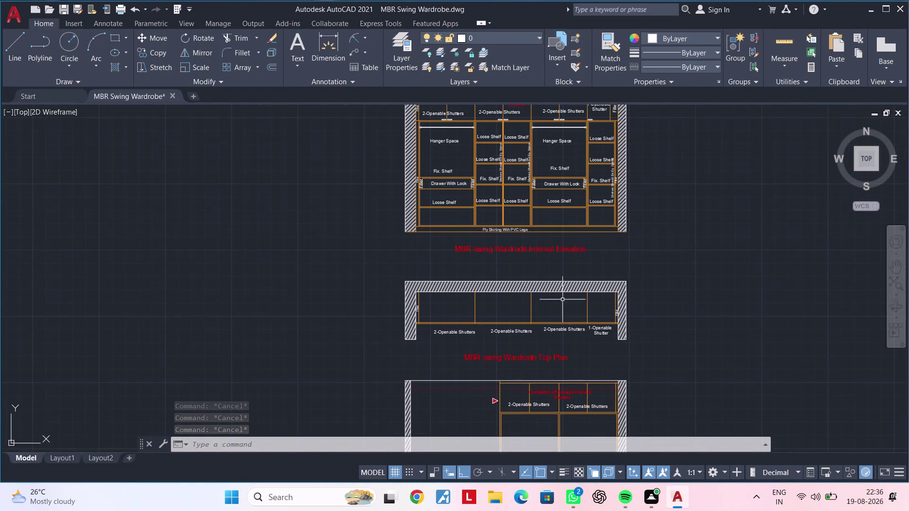
middle_drag(537, 243, 528, 345)
scroll(up, 3)
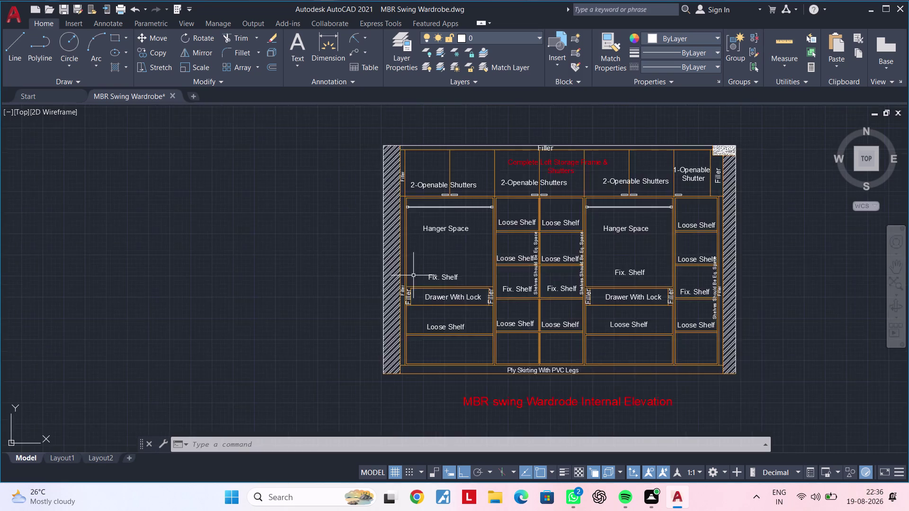
scroll(up, 3)
scroll(down, 3)
middle_drag(439, 279, 427, 332)
scroll(up, 3)
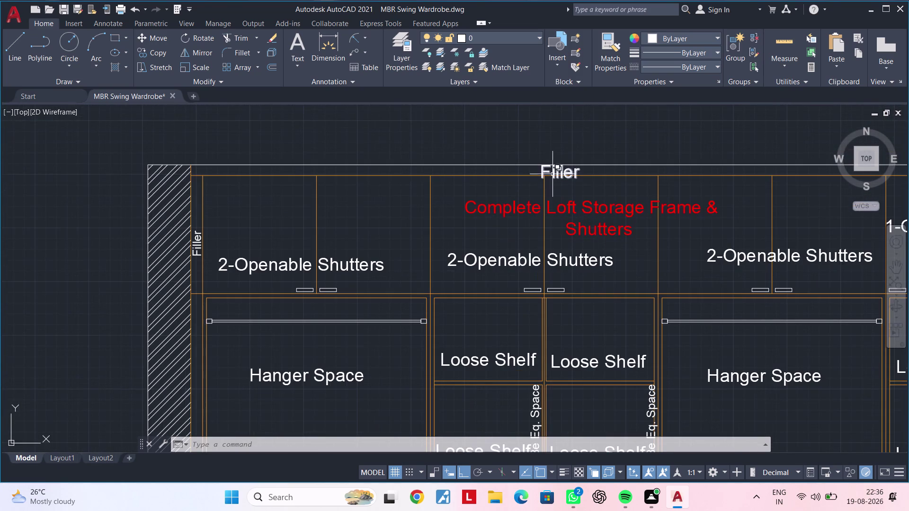
click(552, 173)
key(c)
key(o)
key(space)
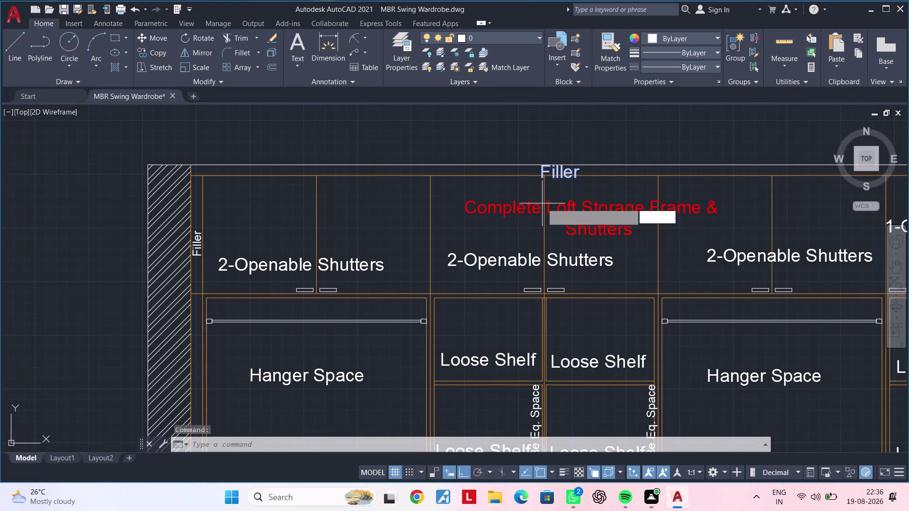
click(552, 168)
Place the Filler copy just left of the red triangle marker.
scroll(down, 3)
middle_drag(523, 278, 590, 171)
middle_drag(512, 310, 549, 95)
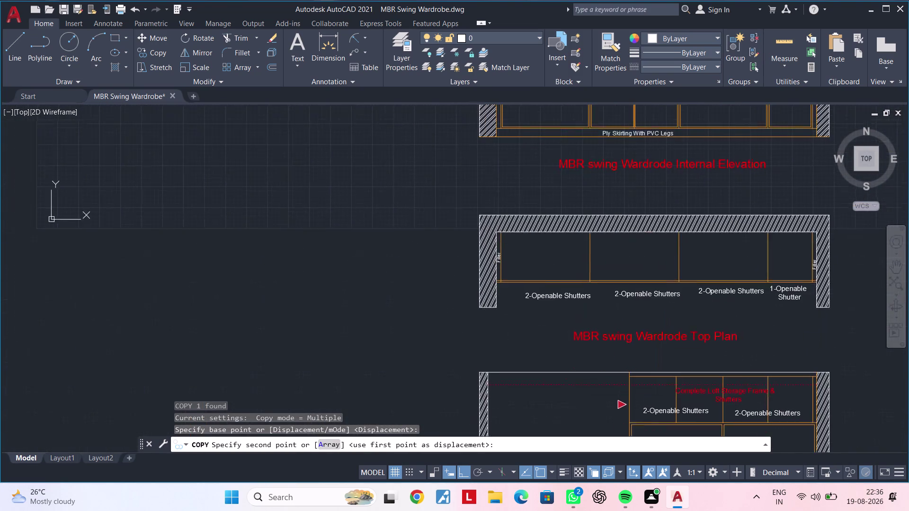
middle_drag(550, 95, 553, 82)
middle_drag(564, 282, 557, 96)
click(458, 473)
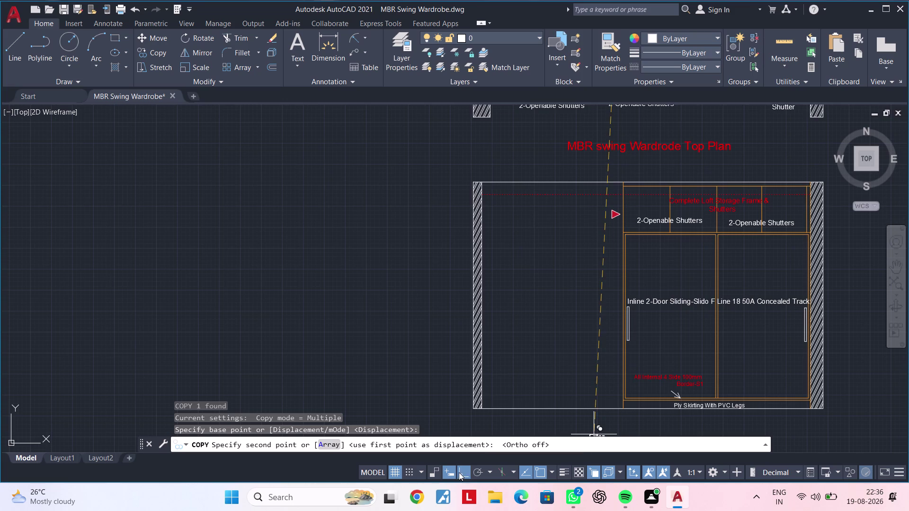
scroll(up, 3)
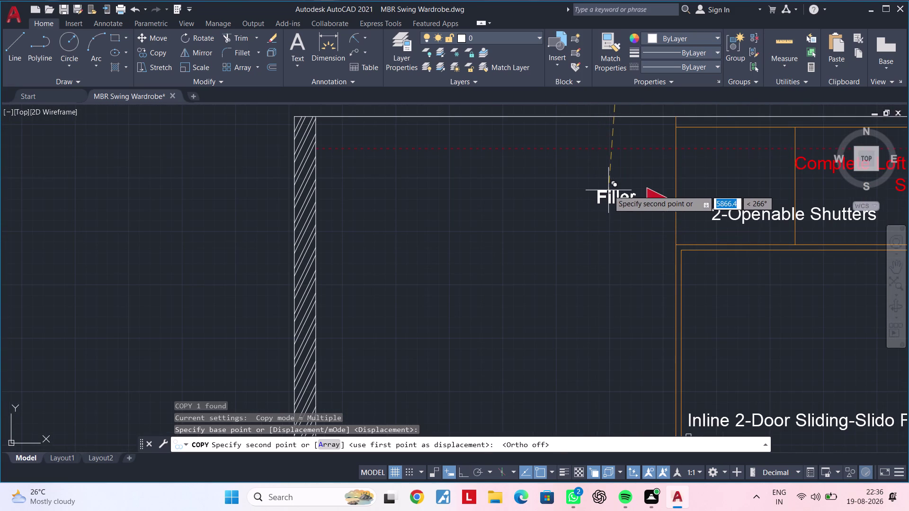
scroll(up, 3)
click(619, 188)
key(Escape)
key(Escape)
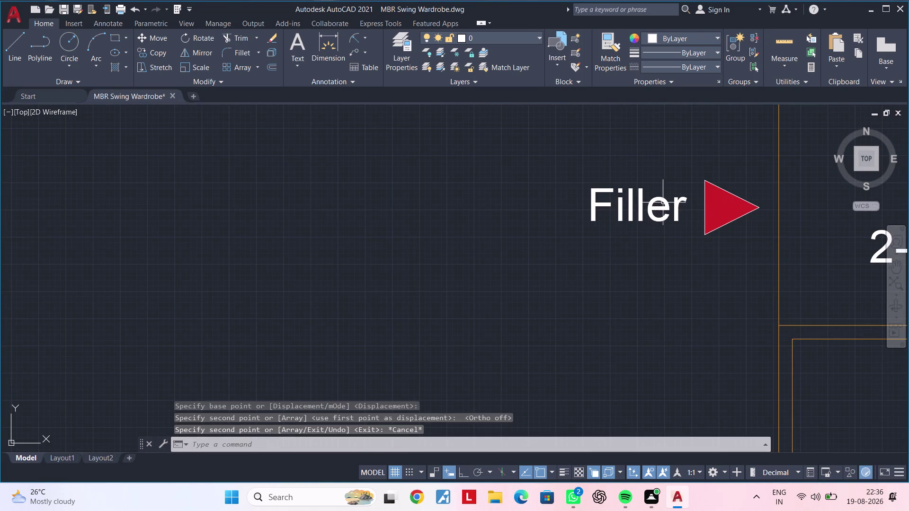
Open the copied label in the text editor and erase 'Filler'.
double_click(672, 203)
key(Escape)
double_click(674, 205)
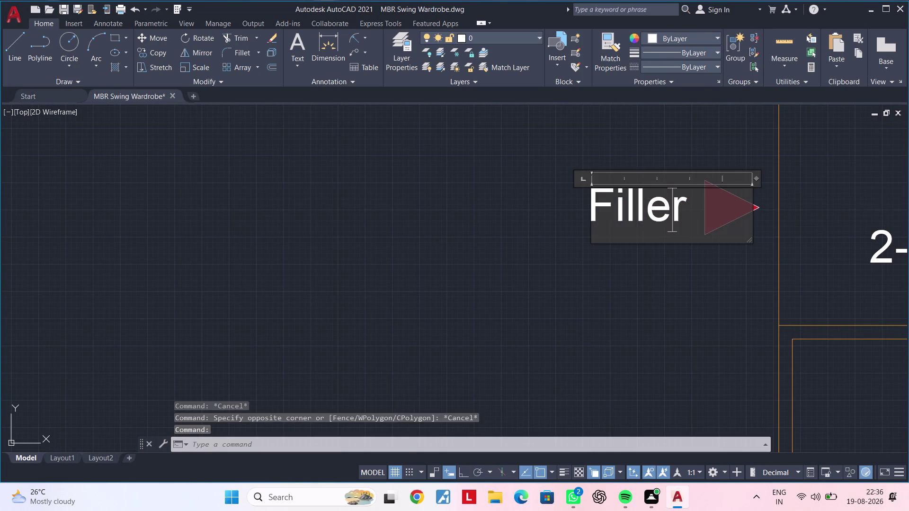
click(691, 202)
key(BackSpace)
key(BackSpace)
key(BackSpace)
key(BackSpace)
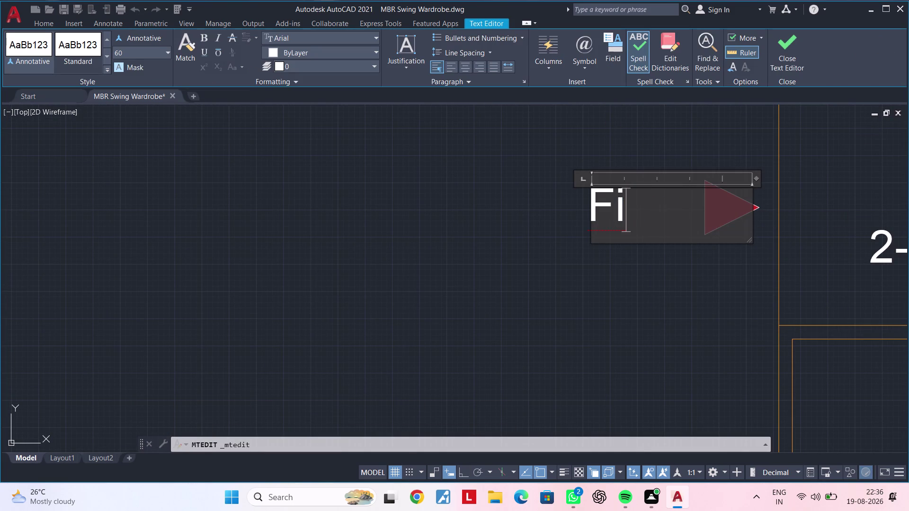
key(BackSpace)
key(BackSpace)
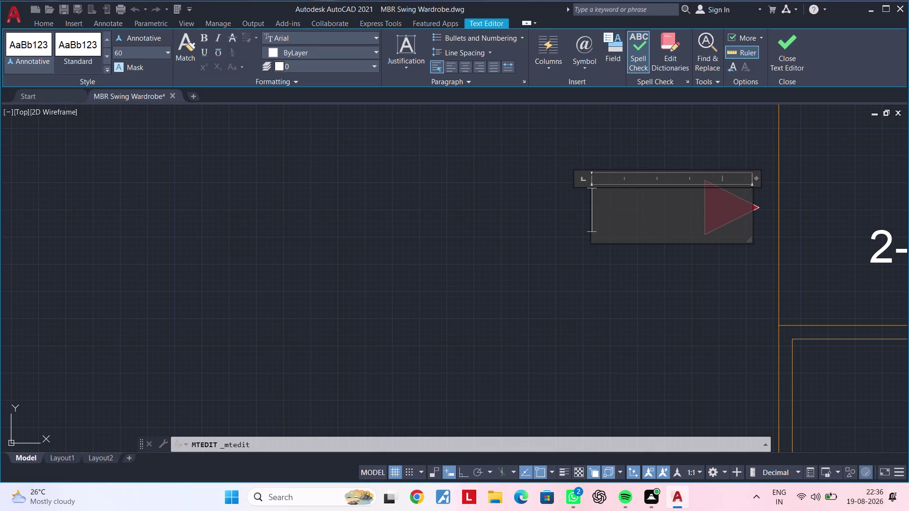
Type 'VS-S1' as the label text and close the editor.
text(Vs)
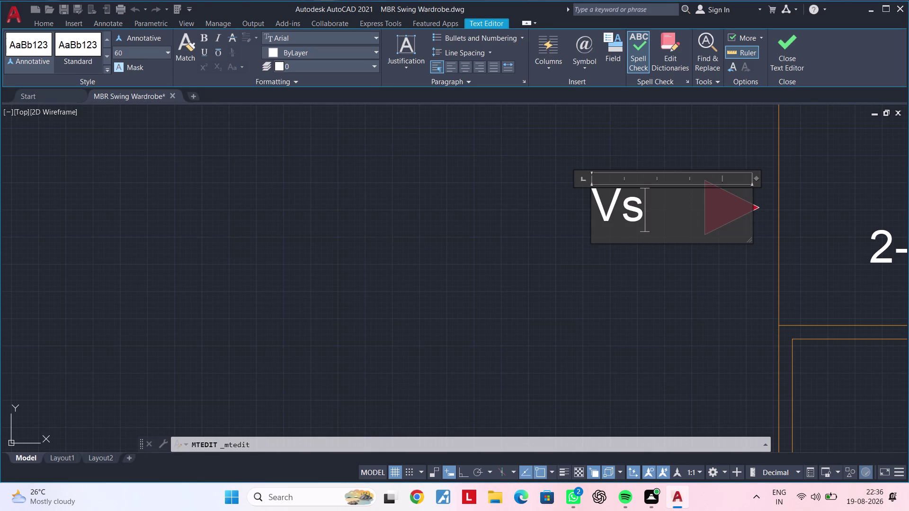
key(BackSpace)
key(shift+s)
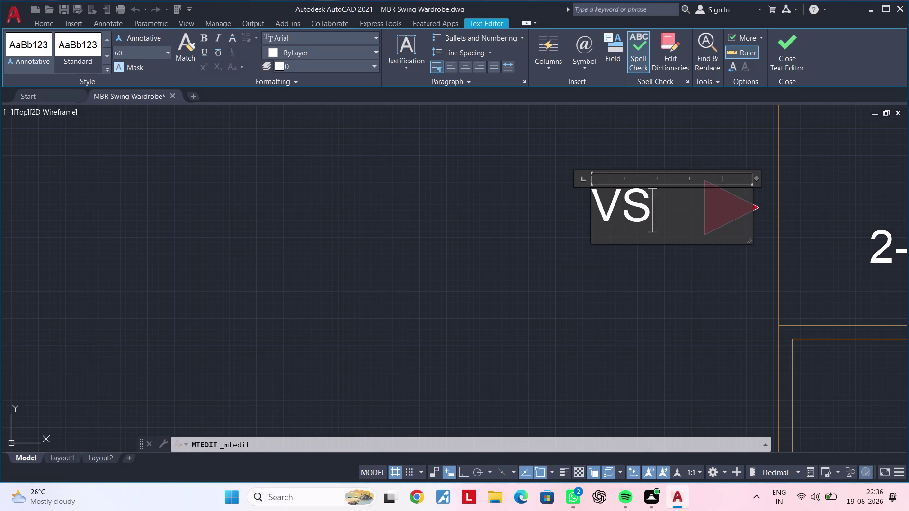
key(space)
key(BackSpace)
key(minus)
key(shift+s)
key(1)
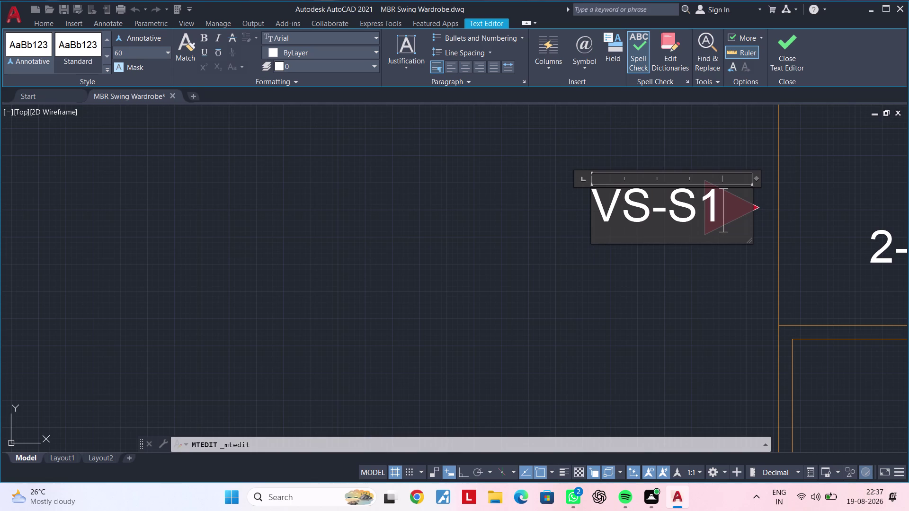
click(675, 261)
click(675, 204)
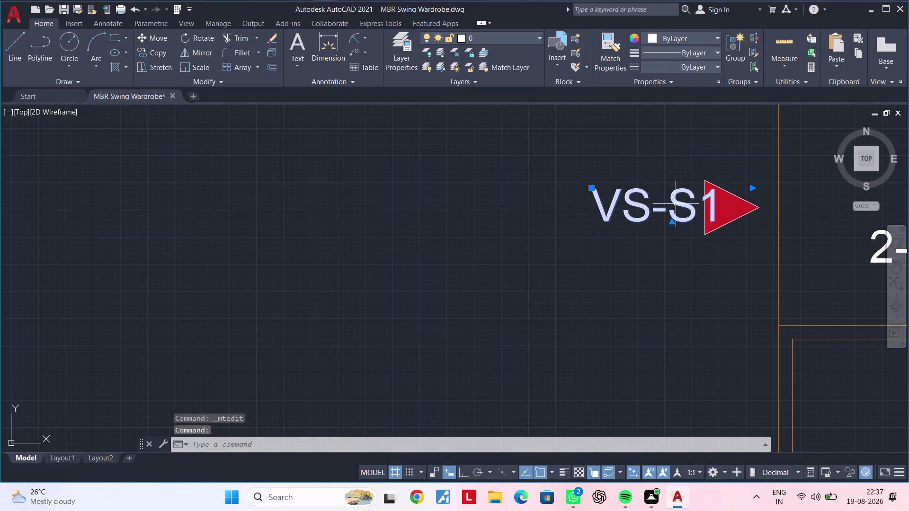
Move the VS-S1 label closer to the red triangle.
text(m)
key(space)
click(676, 204)
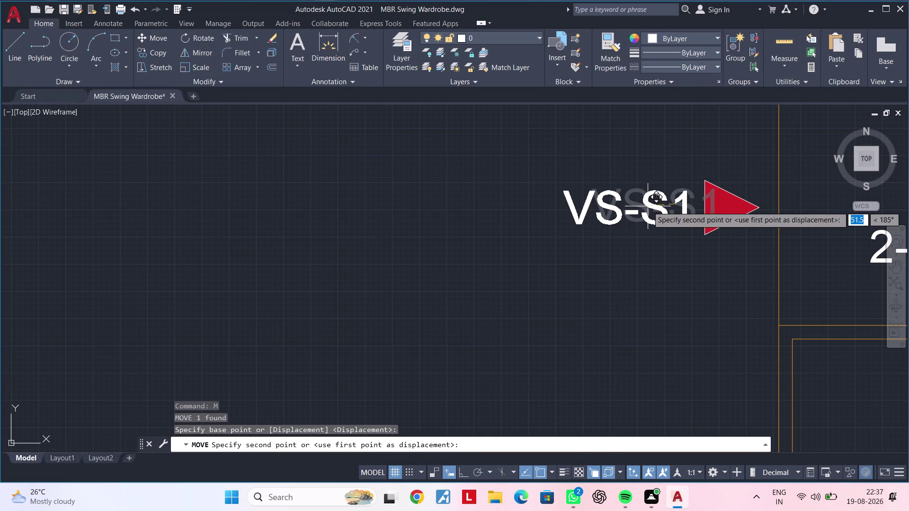
click(648, 207)
key(Escape)
Move the label and triangle together, snapping the triangle tip to the plan's edge line.
click(550, 166)
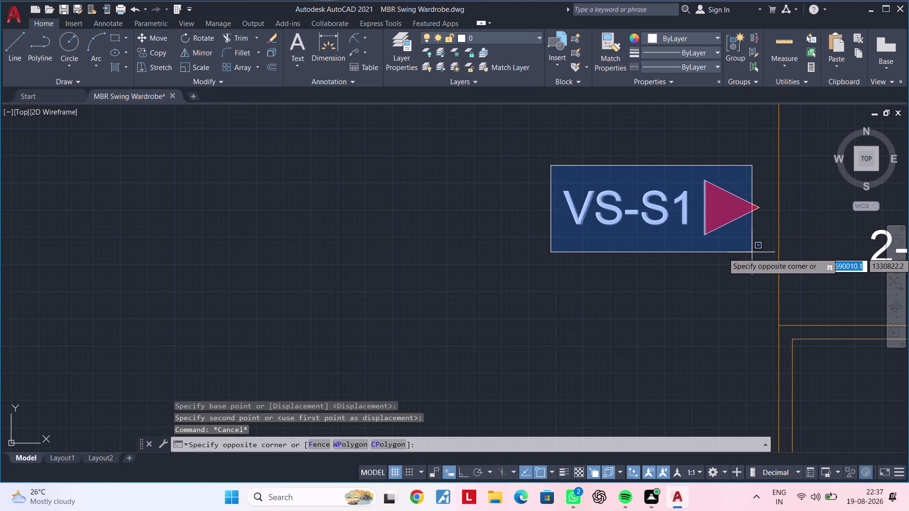
click(768, 258)
key(m)
key(space)
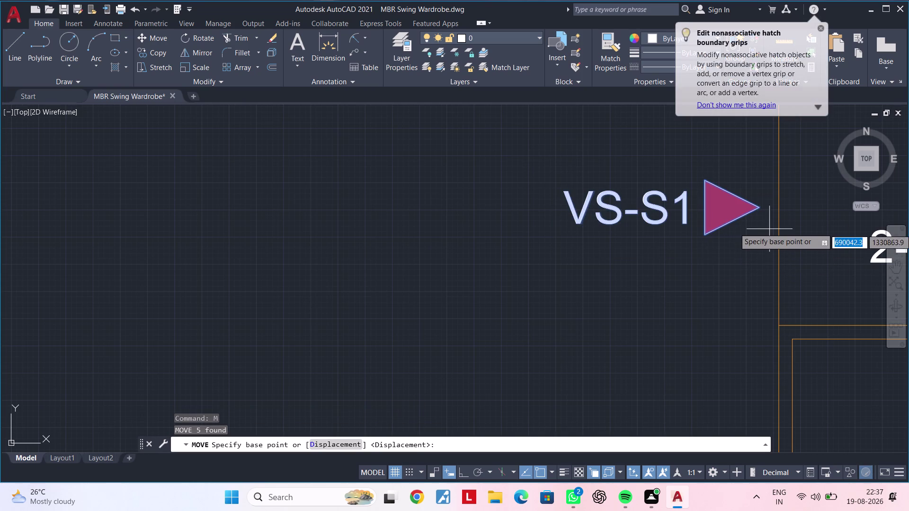
click(762, 209)
click(781, 207)
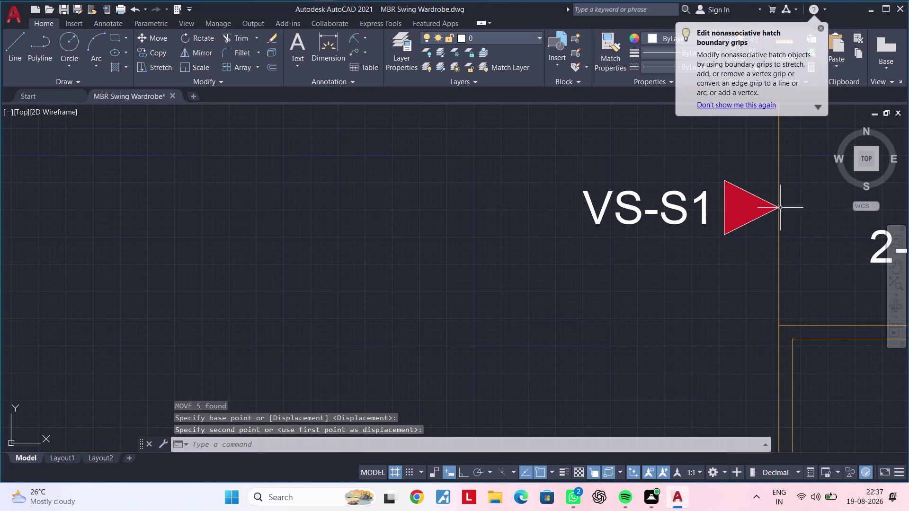
scroll(down, 3)
middle_drag(745, 256, 709, 193)
scroll(down, 3)
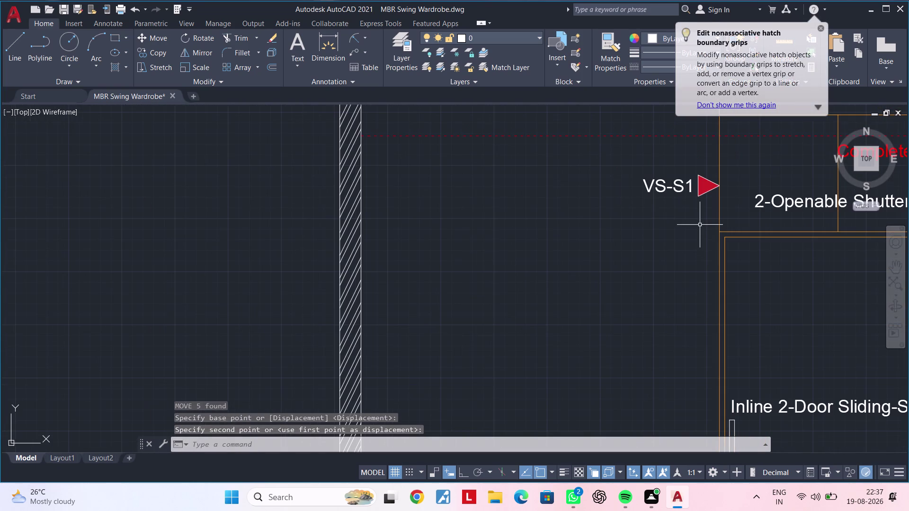
click(642, 165)
click(737, 205)
middle_drag(695, 219, 669, 218)
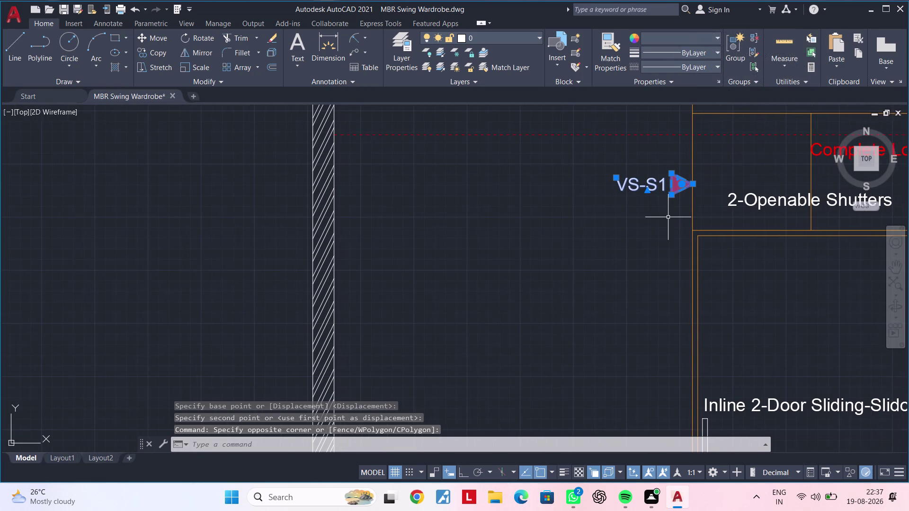
Copy the VS-S1 marker straight down to the sliding-door section with Ortho on.
text(co)
key(space)
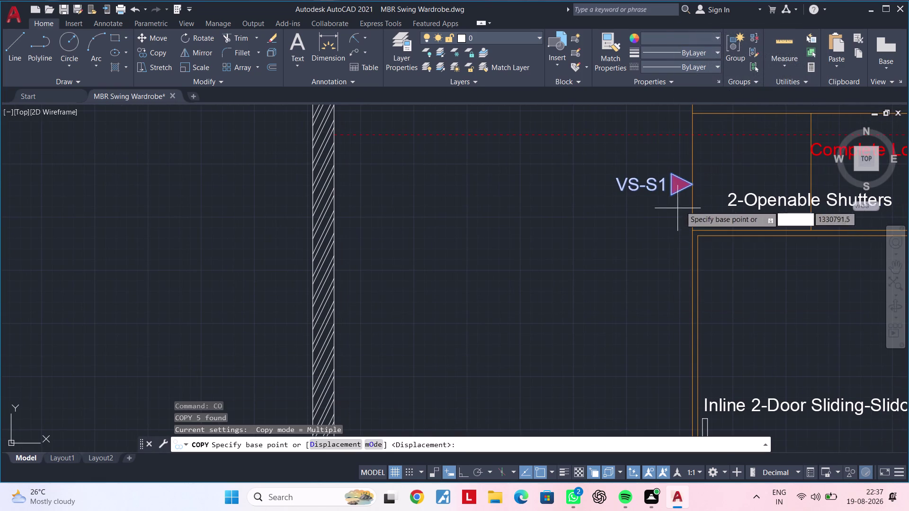
click(693, 187)
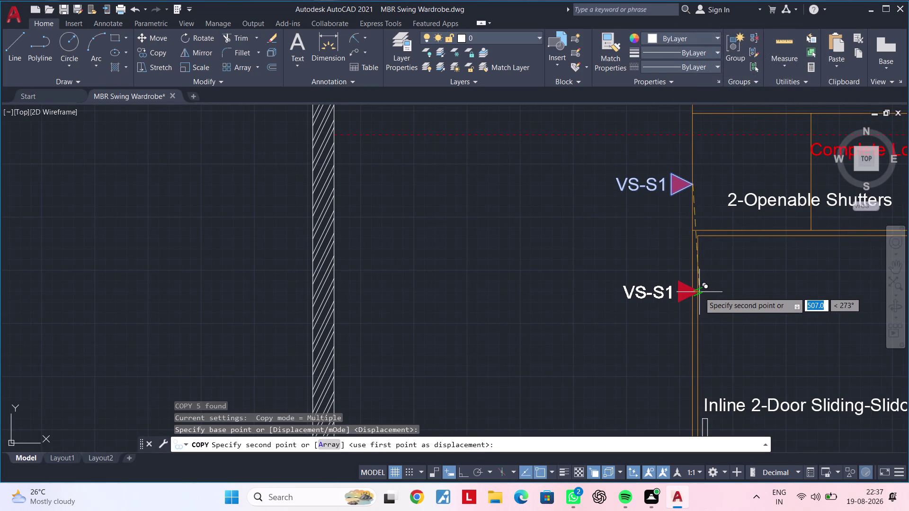
click(459, 469)
middle_drag(663, 344, 664, 167)
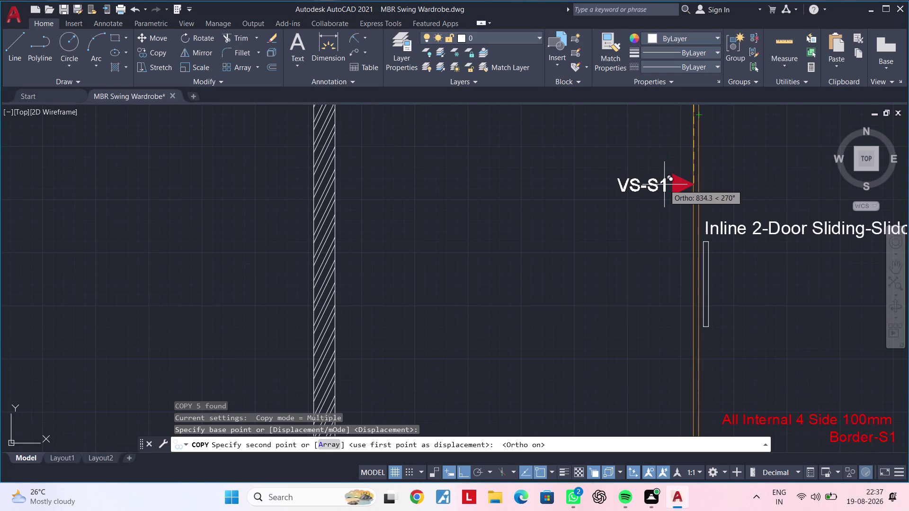
middle_drag(665, 187, 650, 236)
scroll(up, 3)
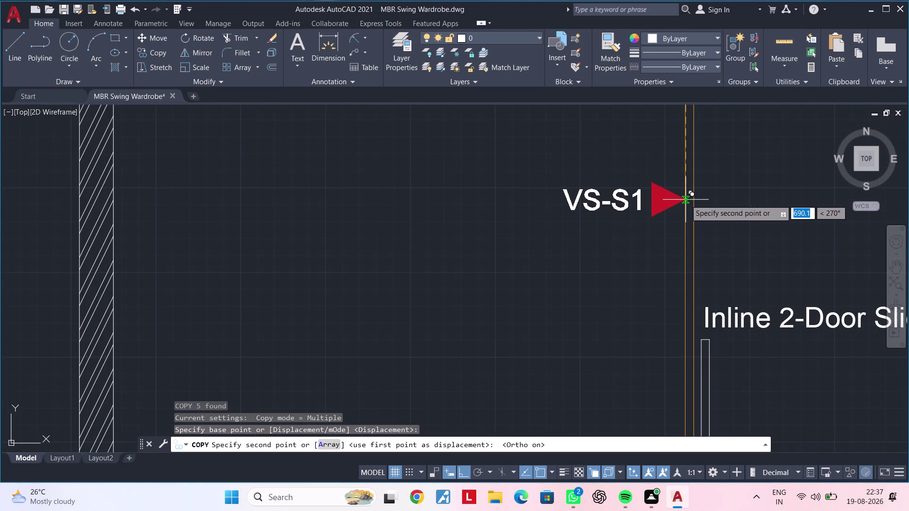
click(686, 200)
scroll(down, 3)
middle_drag(660, 224, 591, 219)
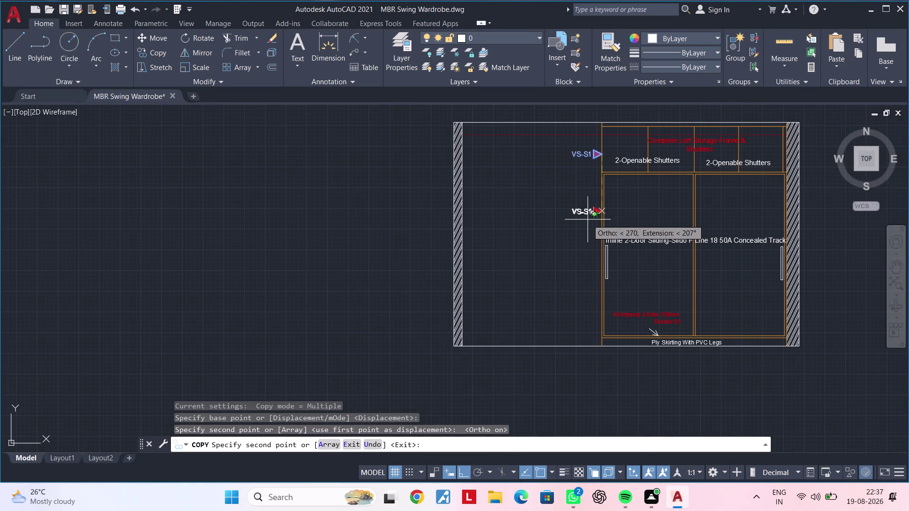
key(Escape)
key(Escape)
key(Escape)
key(Escape)
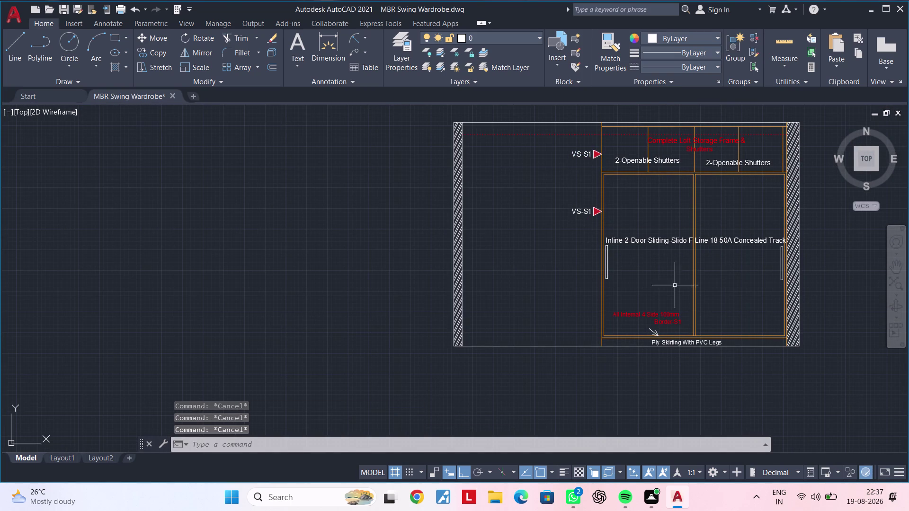
Zoom out and pan toward the other wardrobe drawings.
middle_drag(673, 304, 597, 289)
scroll(down, 3)
middle_drag(597, 311, 595, 251)
key(Escape)
key(Escape)
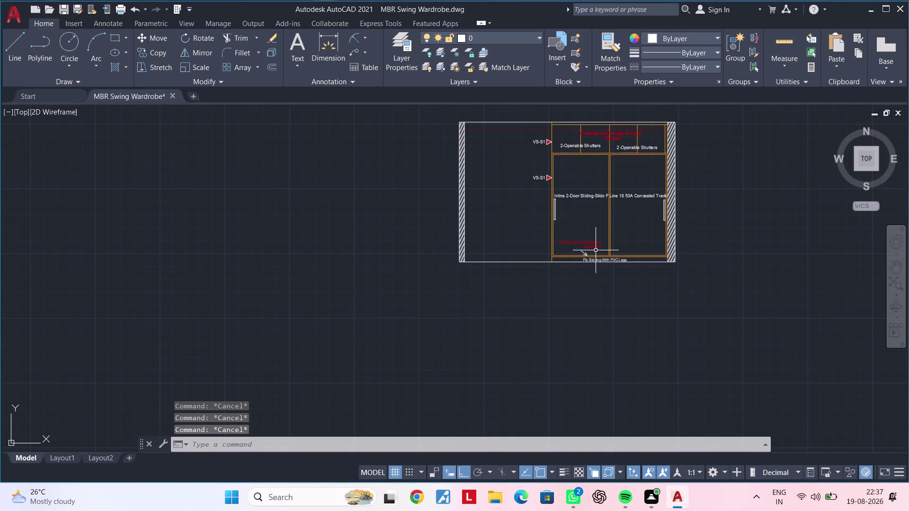
key(Escape)
key(Escape)
middle_drag(595, 270, 557, 445)
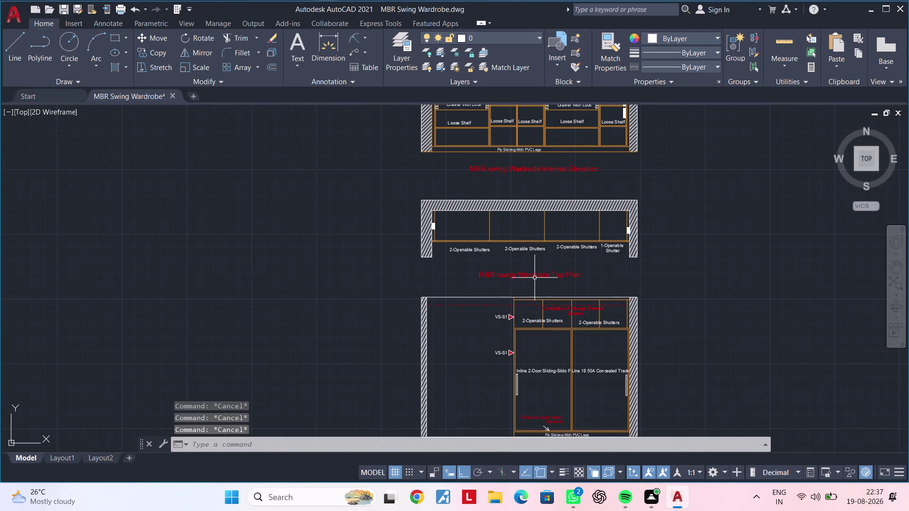
Copy the red 'MBR swing Wardrode Top Plan' title with CO to just below the sliding-wardrobe plan.
click(535, 274)
middle_drag(797, 304, 673, 166)
text(co)
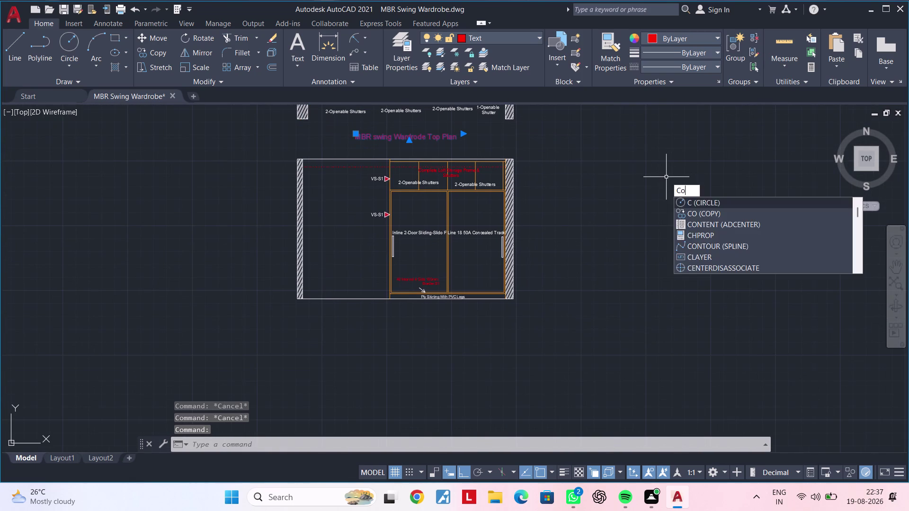
key(space)
click(410, 137)
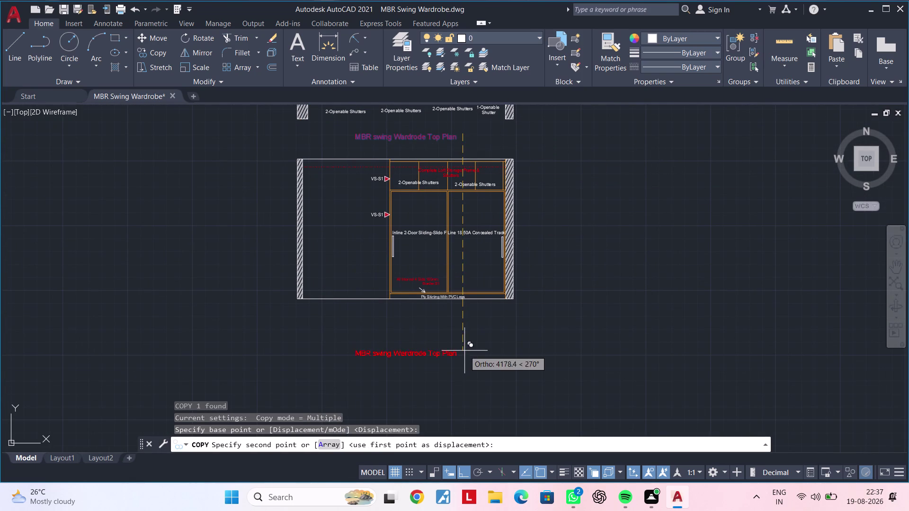
middle_drag(471, 338, 484, 305)
click(490, 279)
key(Escape)
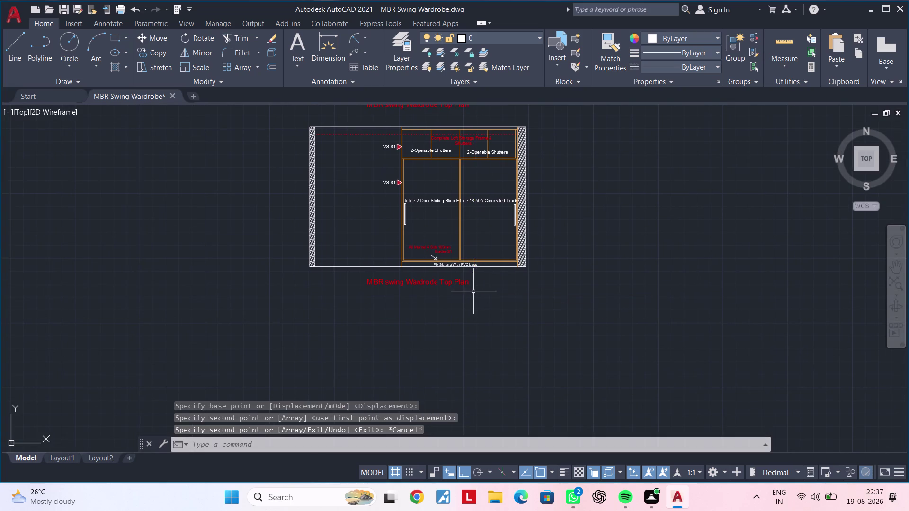
scroll(up, 3)
middle_drag(472, 285, 491, 278)
middle_drag(487, 277, 564, 274)
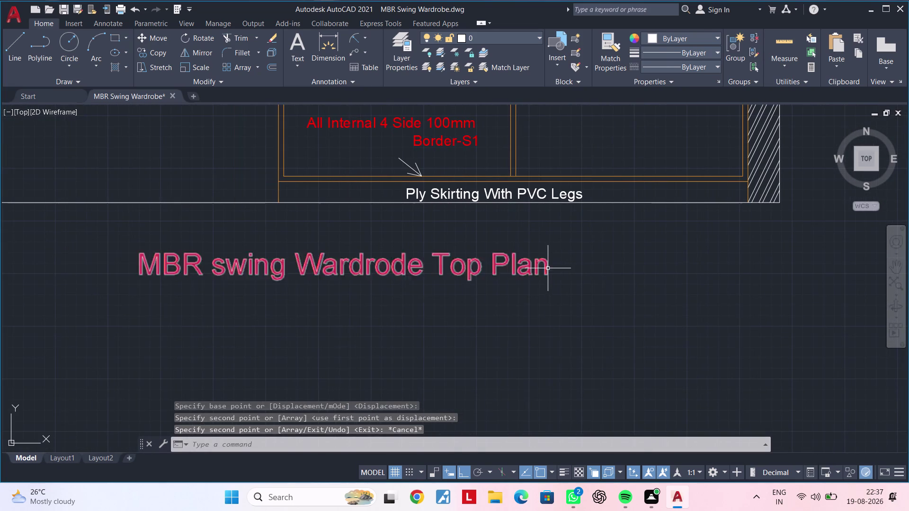
Replace the copied title text with 'BDR-2 Inline Sliding Wardrobe External Elevation'.
double_click(547, 269)
key(BackSpace)
key(BackSpace)
key(BackSpace)
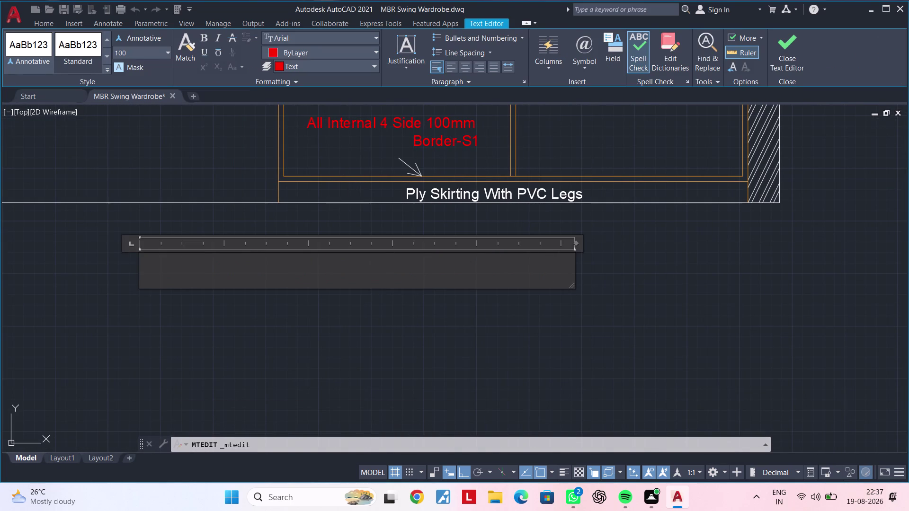
text(BD)
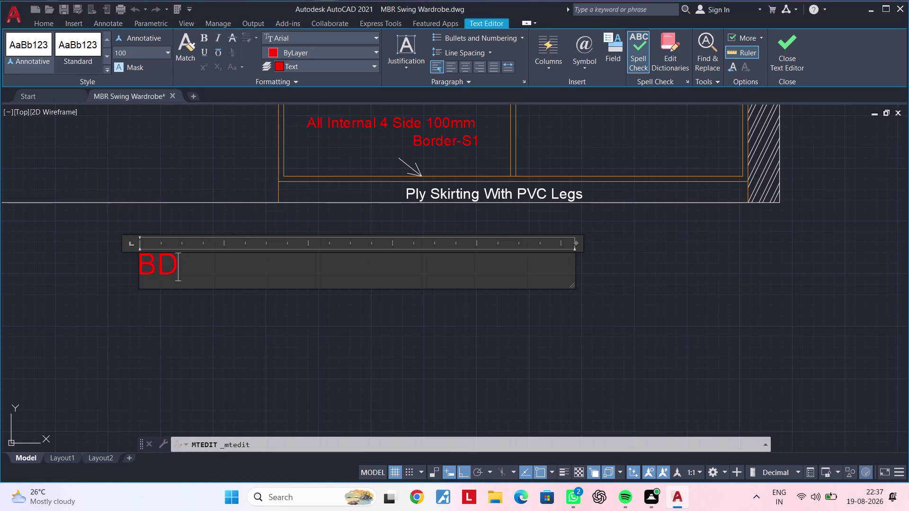
key(r)
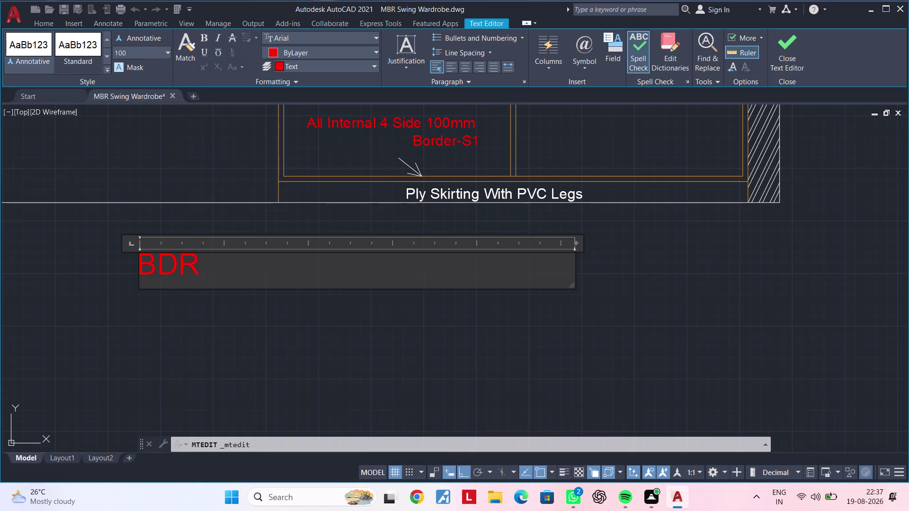
key(minus)
key(2)
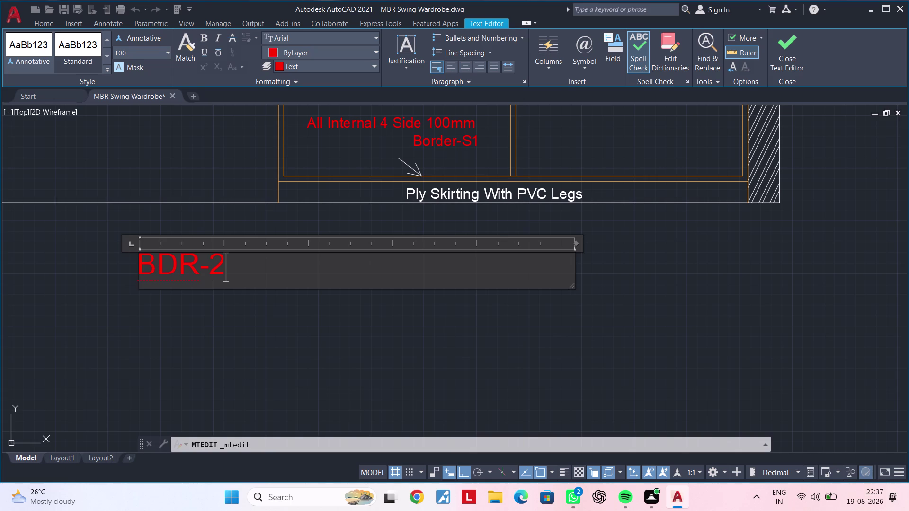
key(space)
text(I)
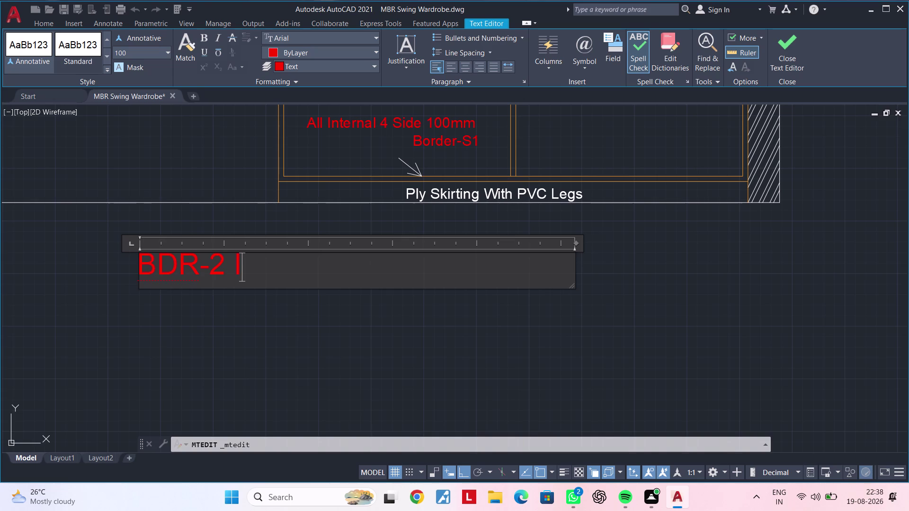
text(n)
text(il)
key(BackSpace)
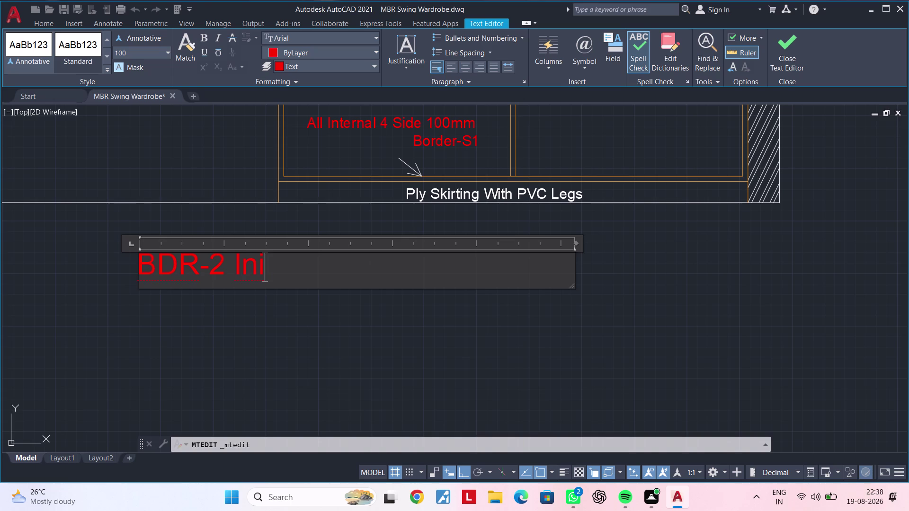
key(BackSpace)
text(lin)
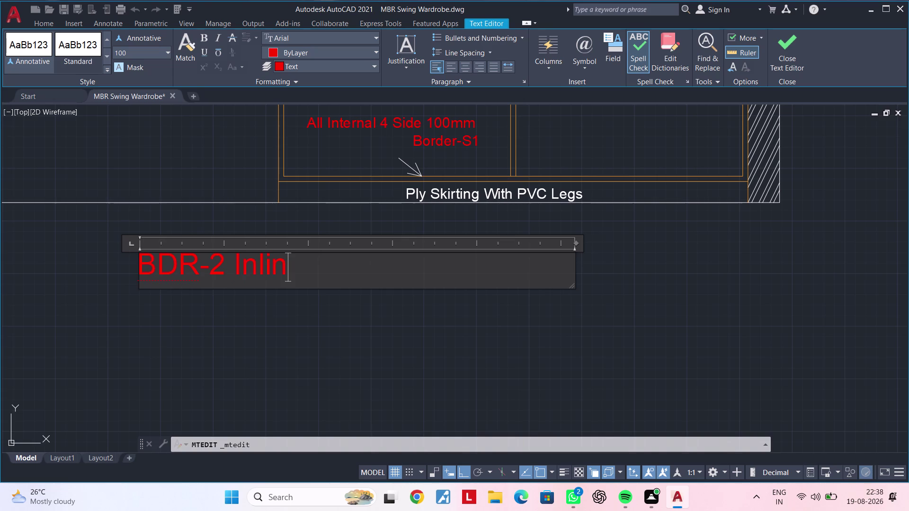
text(e)
key(space)
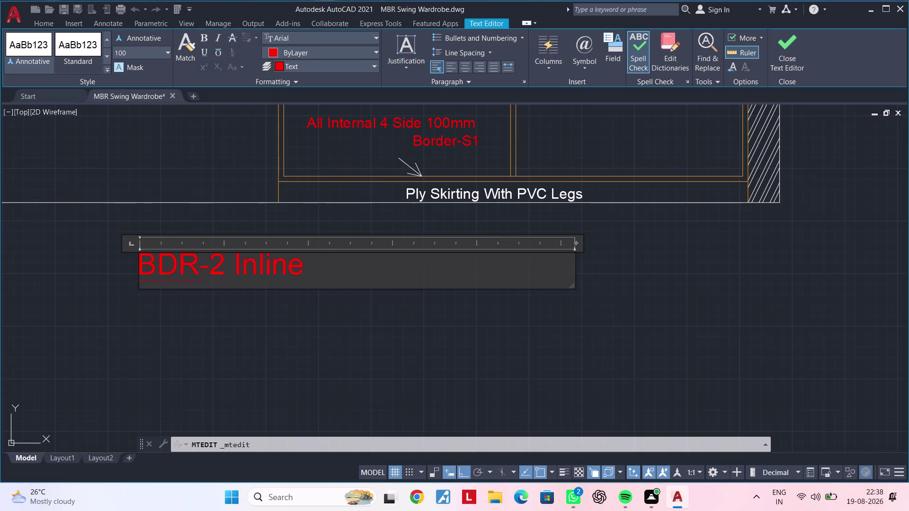
key(shift+s)
text(li)
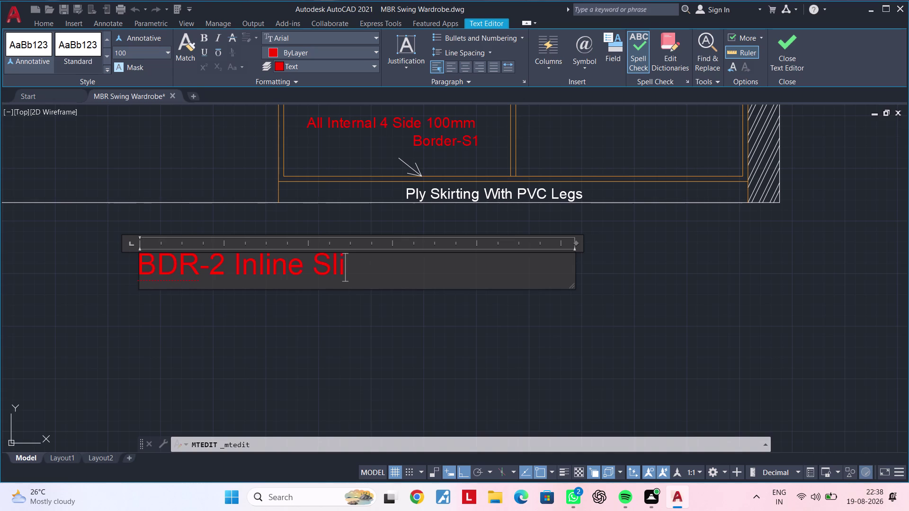
text(ding)
key(space)
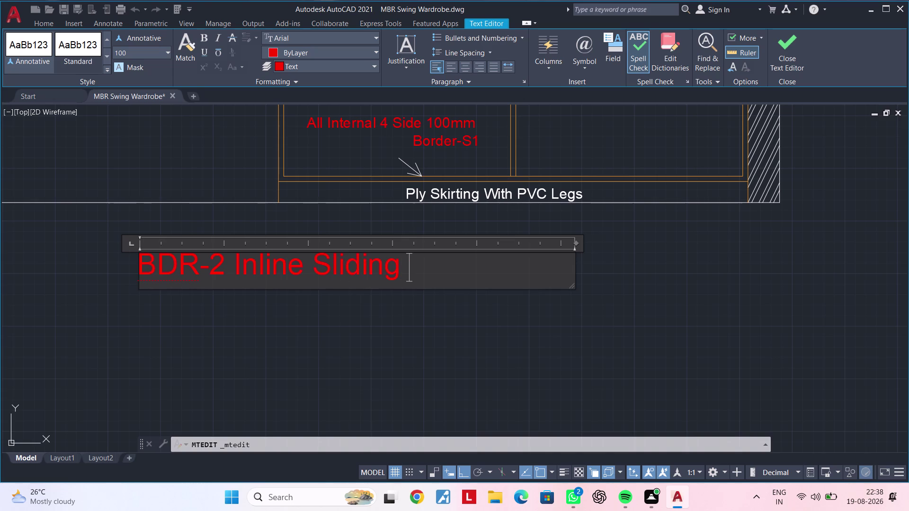
key(shift+w)
text(a)
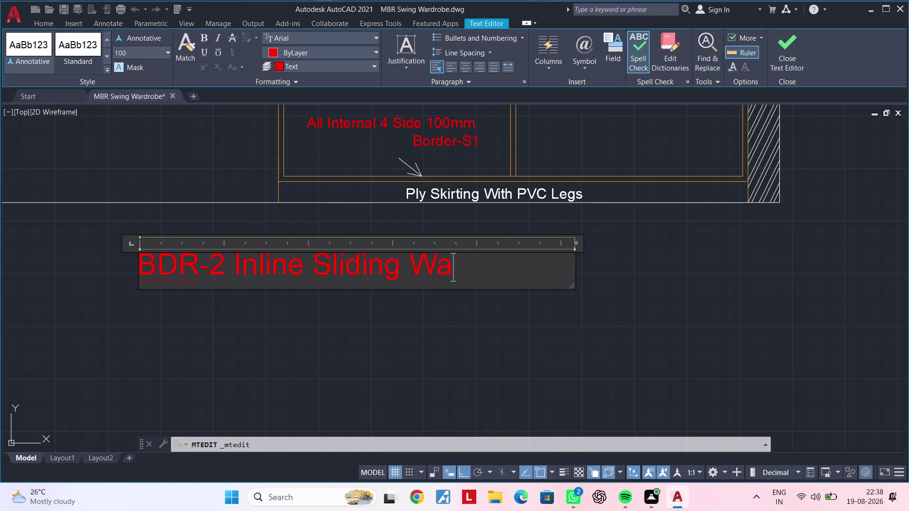
text(rd)
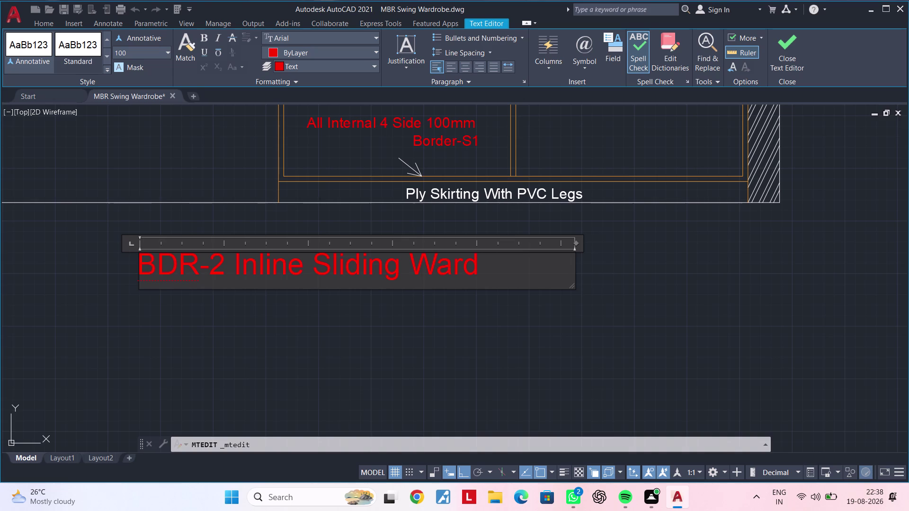
text(robe)
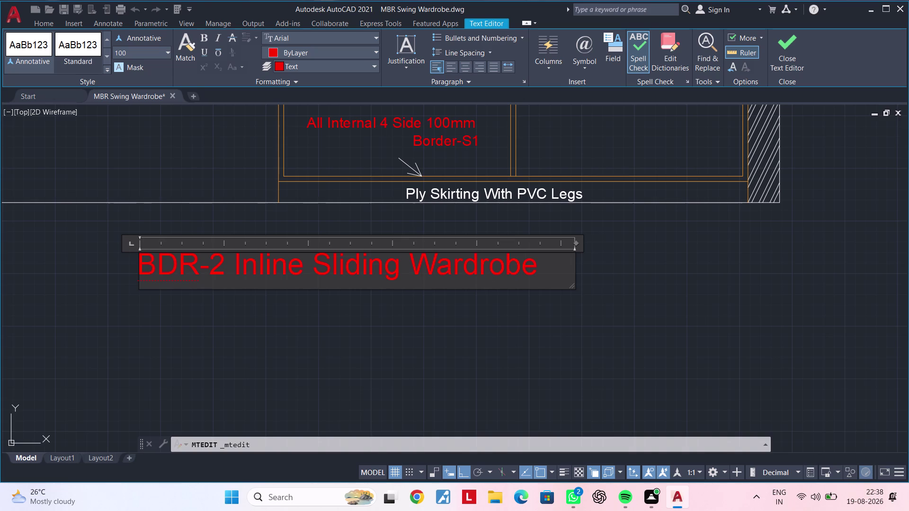
key(space)
text(Ex)
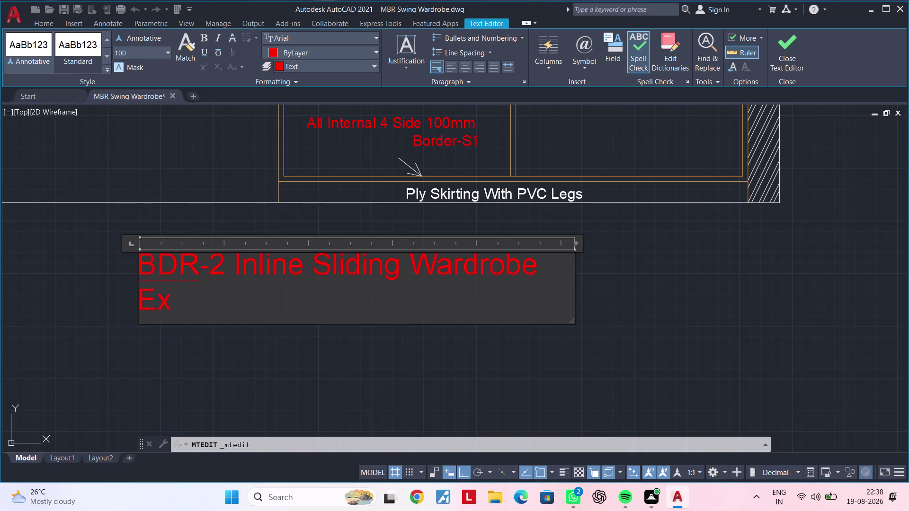
text(ternal)
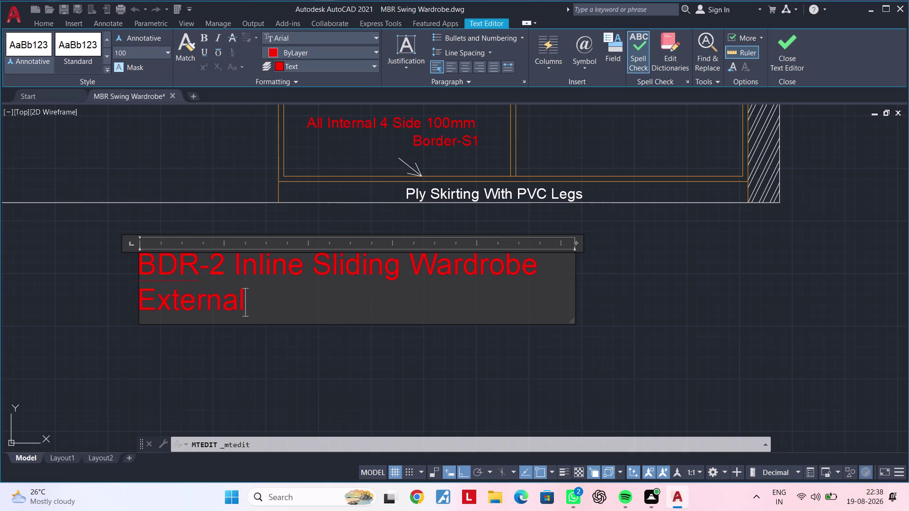
key(space)
text(Elev)
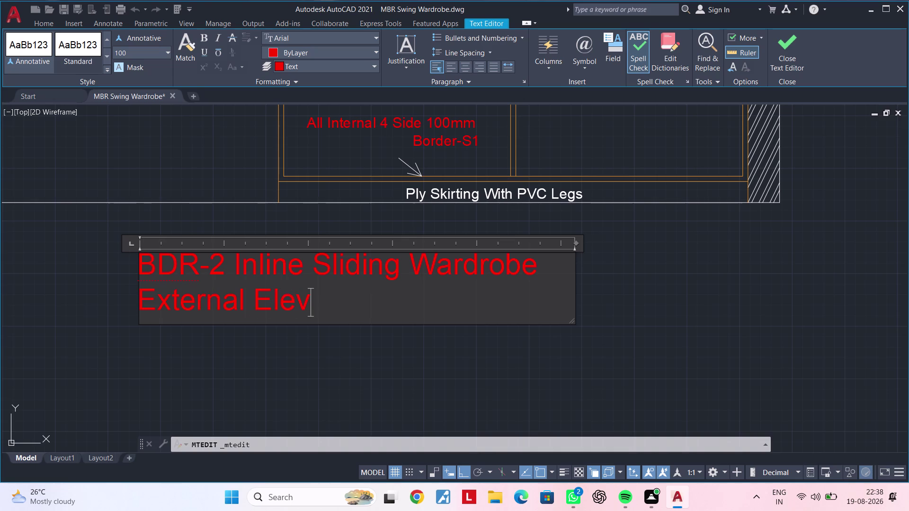
text(ation)
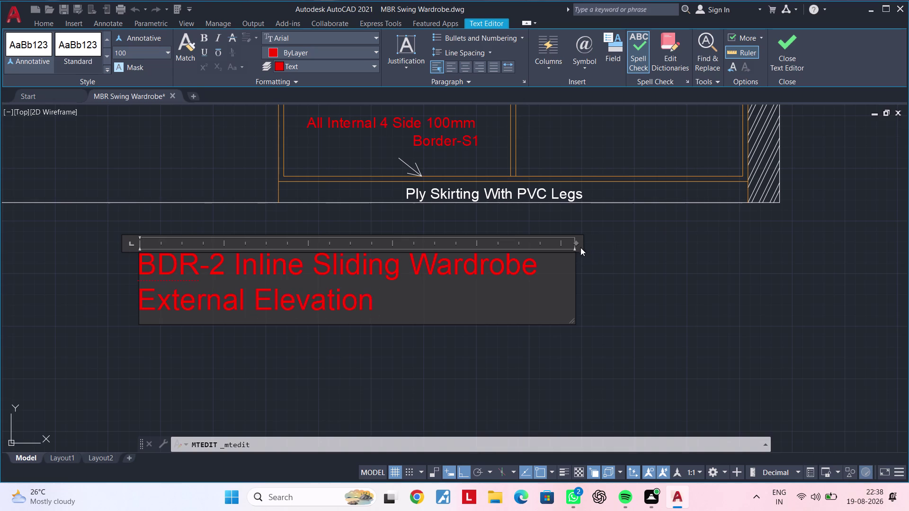
Widen the title's text box until the whole title fits on one line, then close the editor.
drag(575, 245, 688, 241)
drag(717, 237, 724, 236)
click(730, 235)
key(Escape)
double_click(640, 269)
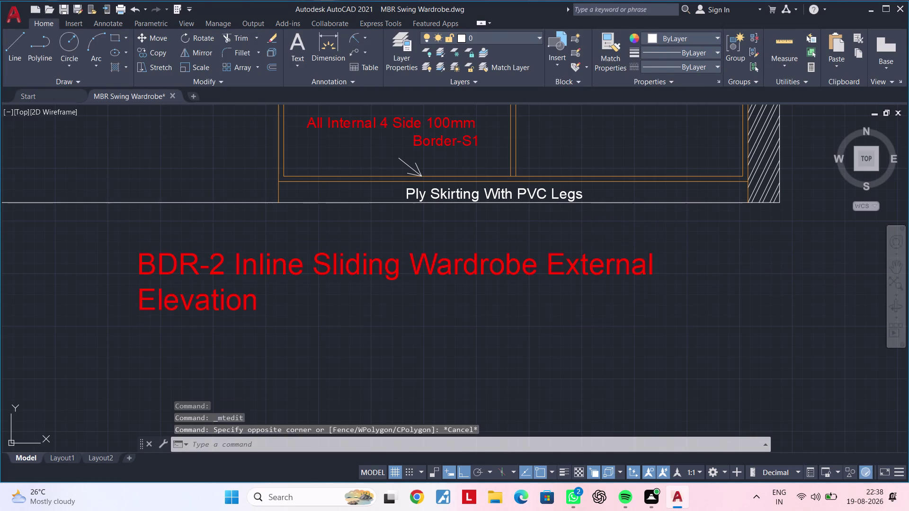
drag(691, 246, 729, 242)
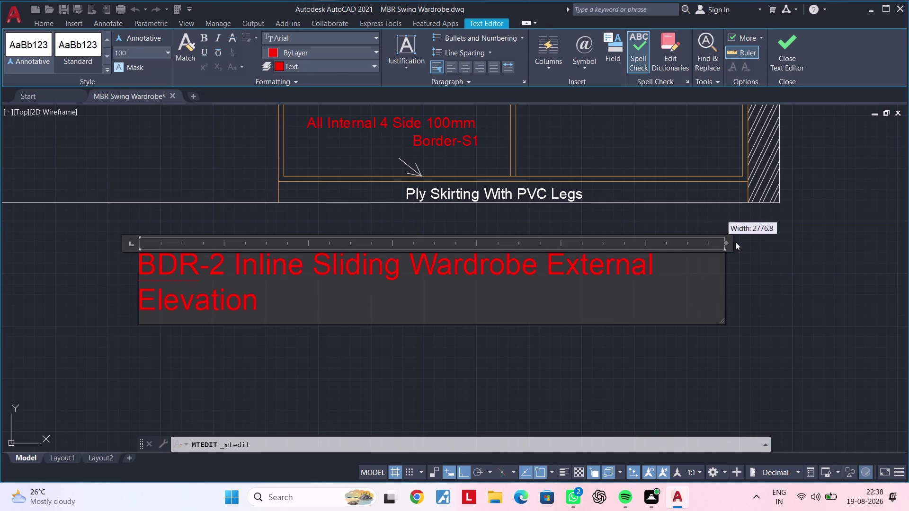
drag(729, 242, 733, 242)
click(755, 240)
click(764, 240)
click(765, 238)
key(Escape)
double_click(653, 267)
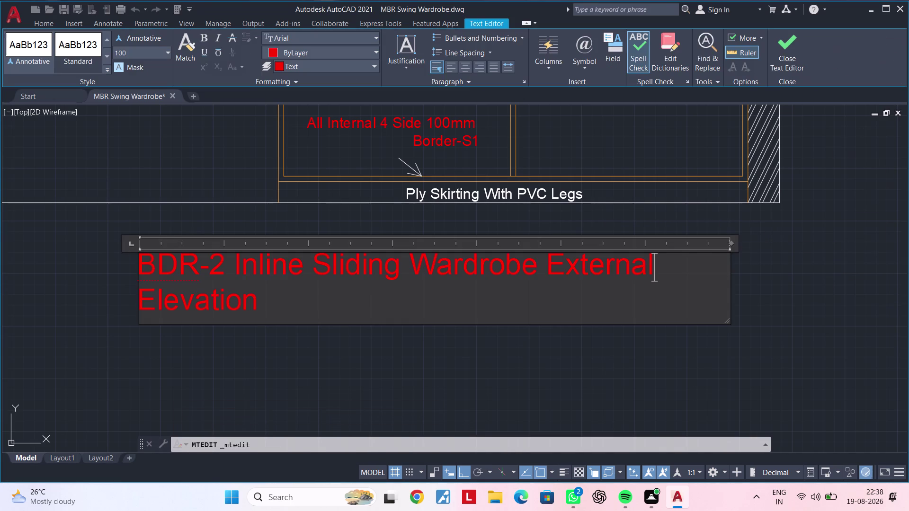
drag(730, 241, 747, 240)
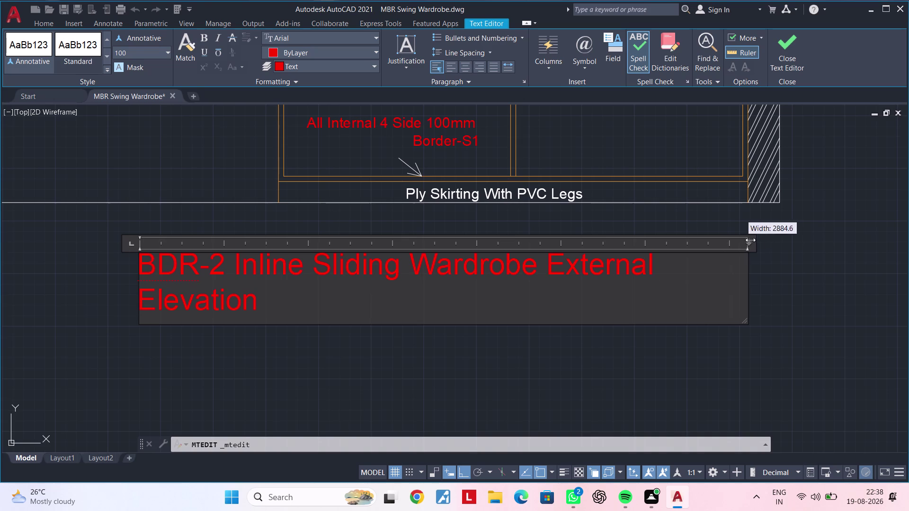
drag(747, 240, 755, 240)
click(768, 239)
click(772, 238)
key(Escape)
key(Escape)
double_click(650, 264)
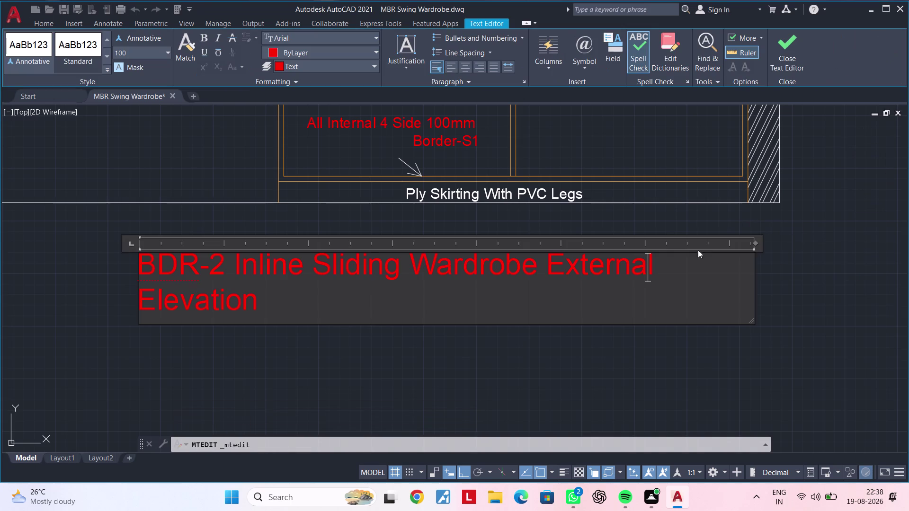
drag(755, 243, 797, 240)
double_click(798, 241)
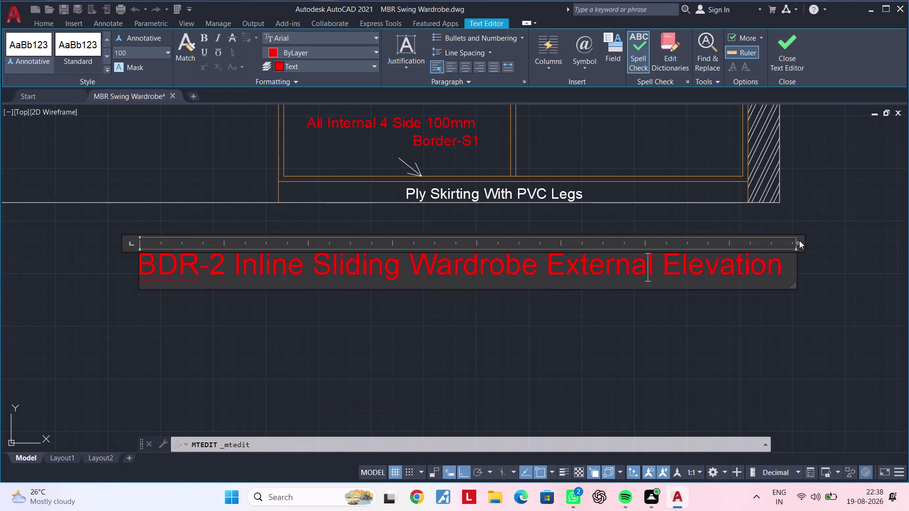
click(704, 311)
key(Escape)
scroll(down, 3)
middle_drag(702, 305, 657, 293)
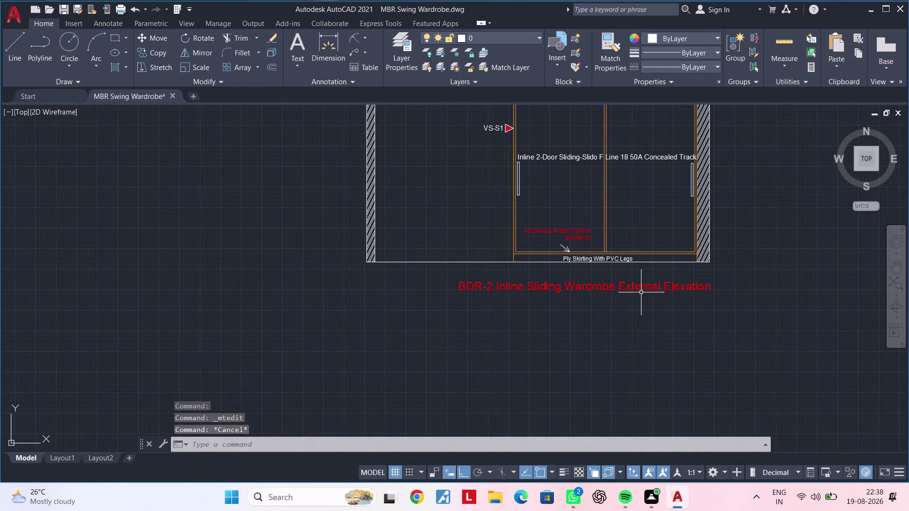
Move the elevation title slightly closer beneath the plan.
click(633, 289)
text(m)
key(space)
click(632, 290)
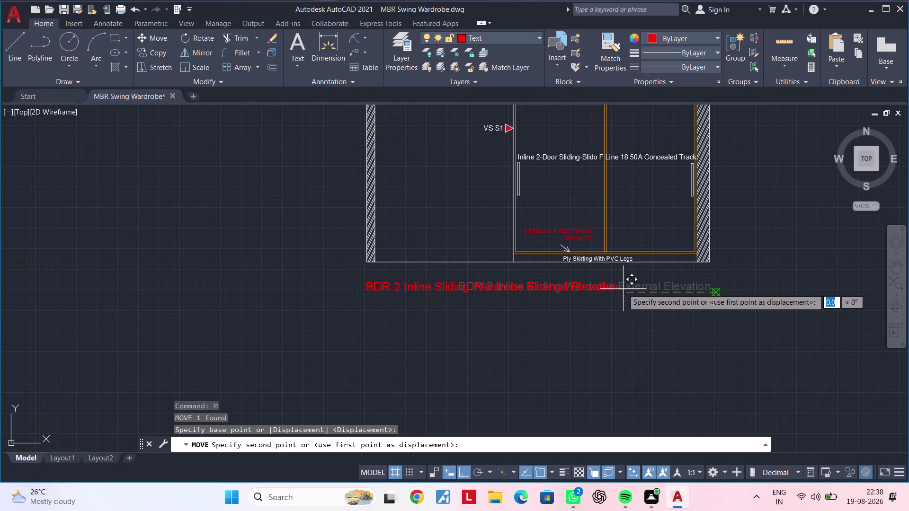
click(647, 280)
click(647, 278)
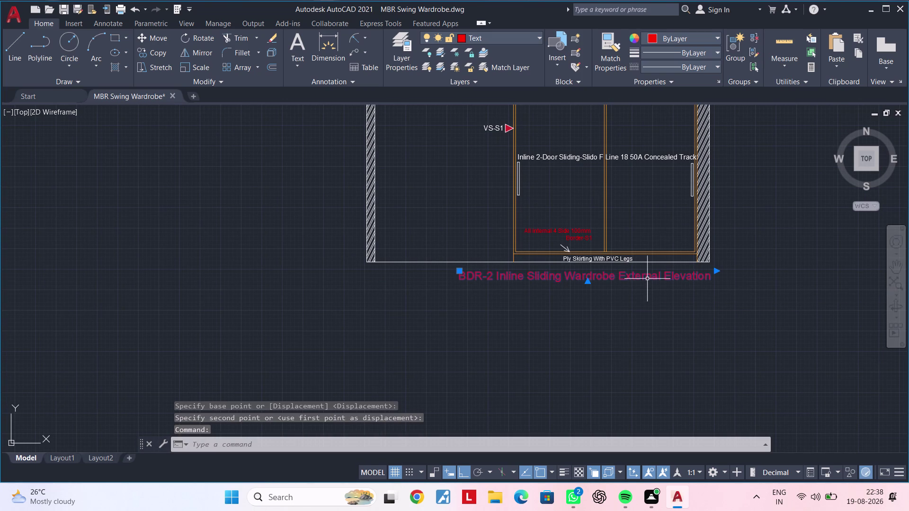
Move the title again into its final position just under the plan.
click(467, 471)
key(m)
key(space)
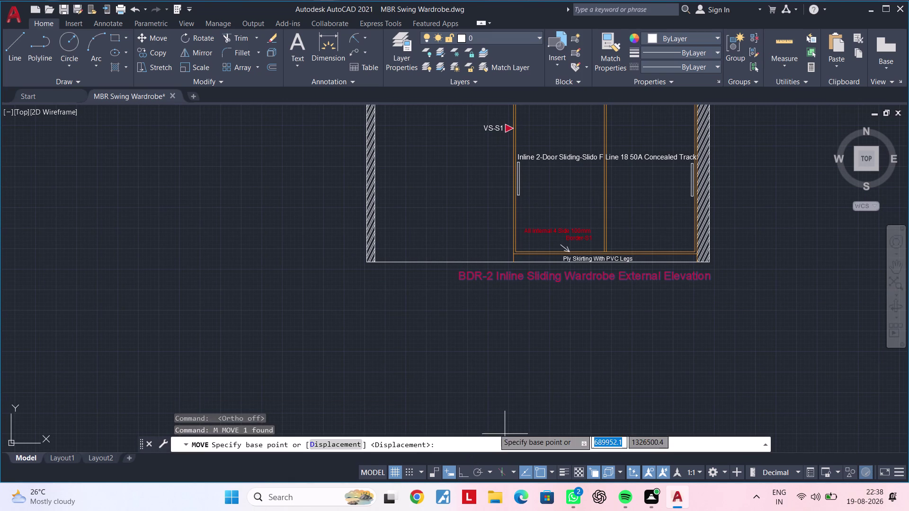
click(615, 281)
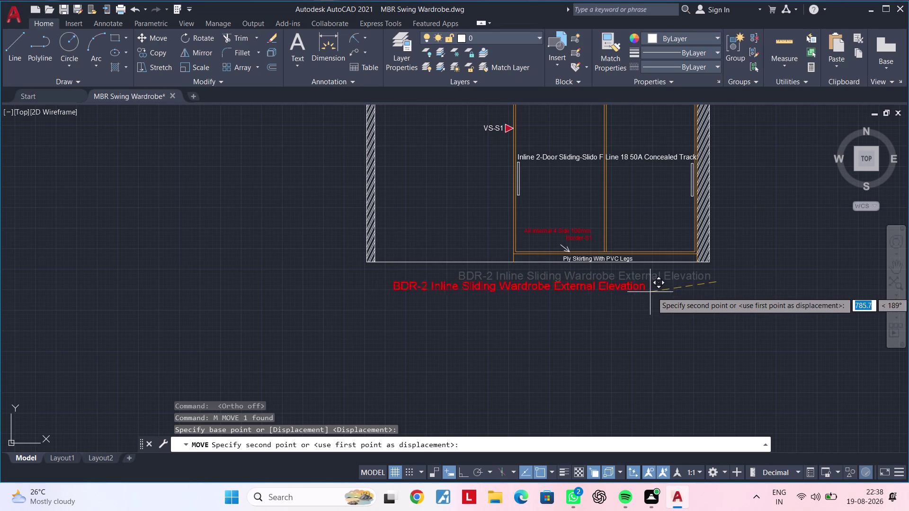
click(658, 292)
scroll(down, 3)
middle_drag(652, 302, 645, 304)
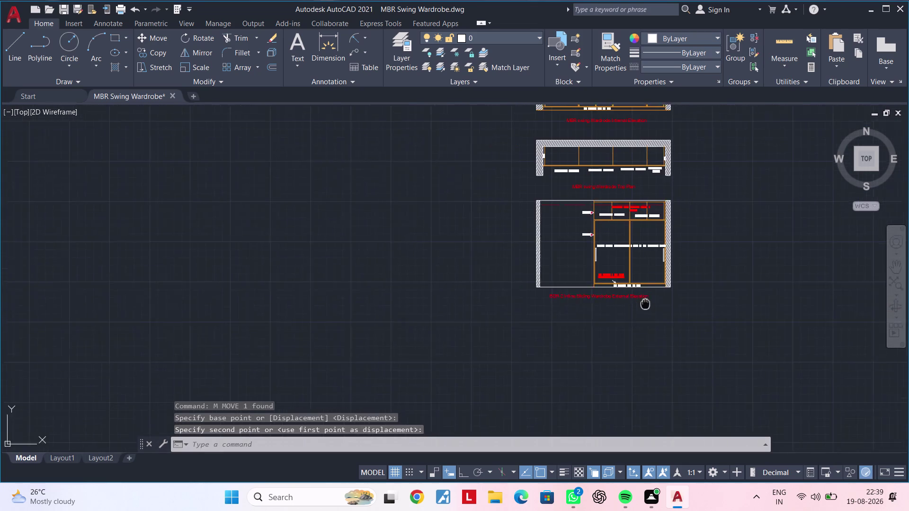
Centre the wardrobe plan in view, clearing leftover commands and an abandoned centre-line attempt.
middle_drag(645, 304, 588, 321)
scroll(down, 3)
middle_drag(589, 321, 530, 325)
key(Escape)
key(Escape)
key(Escape)
middle_drag(526, 336, 550, 315)
key(Escape)
scroll(up, 3)
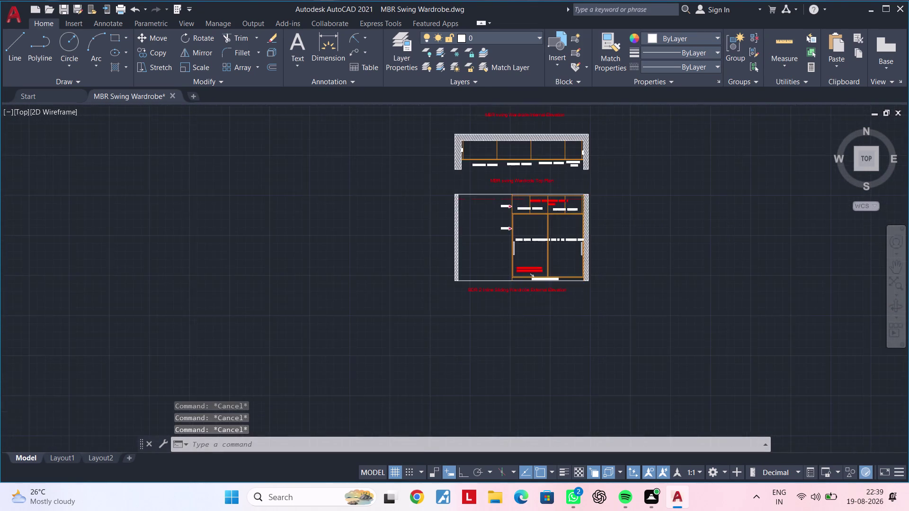
middle_drag(528, 319, 549, 315)
key(Escape)
key(Escape)
key(Escape)
key(Escape)
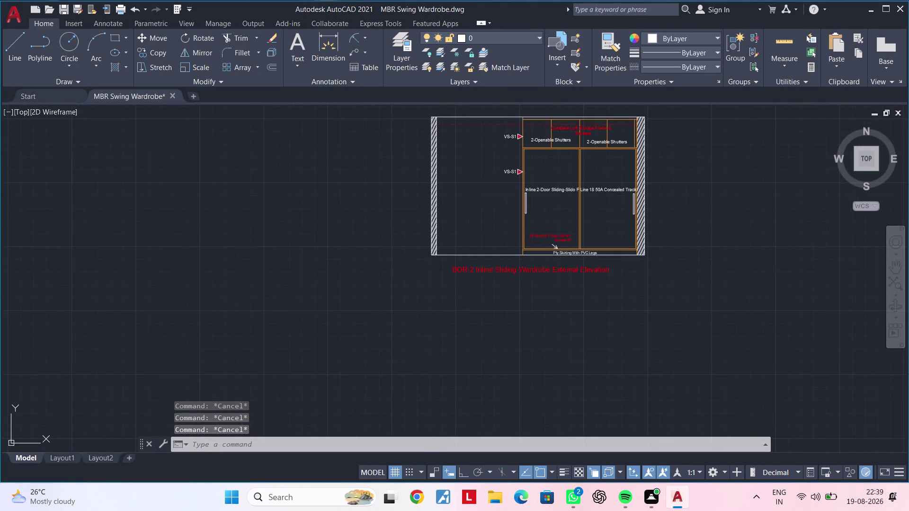
key(Escape)
key(Escape)
text(cl h)
key(space)
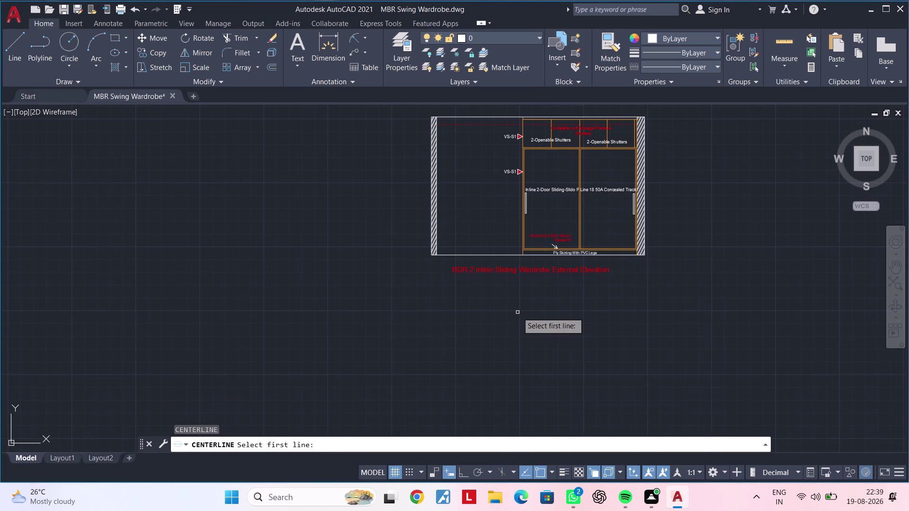
key(Escape)
key(Escape)
key(c)
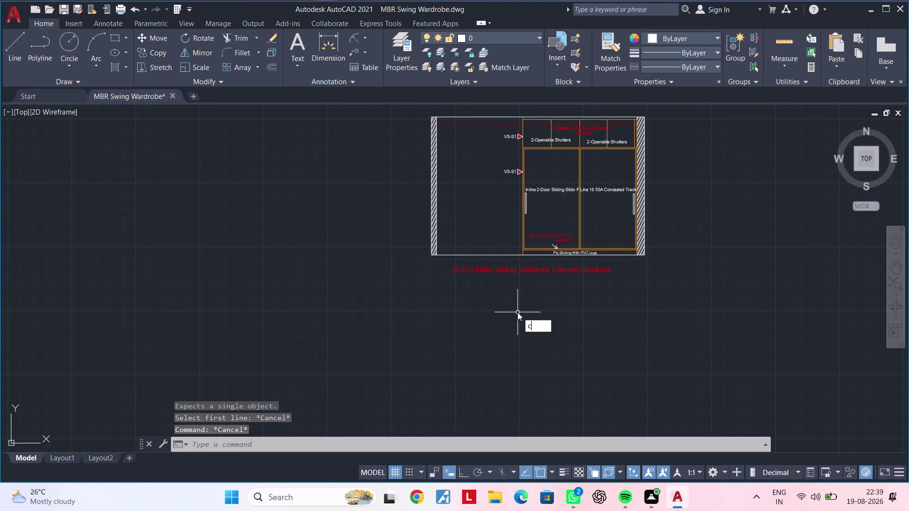
key(Escape)
Project vertical XLINEs from the left wall corner, left wall, wardrobe's left edge and central divider.
text(xl v)
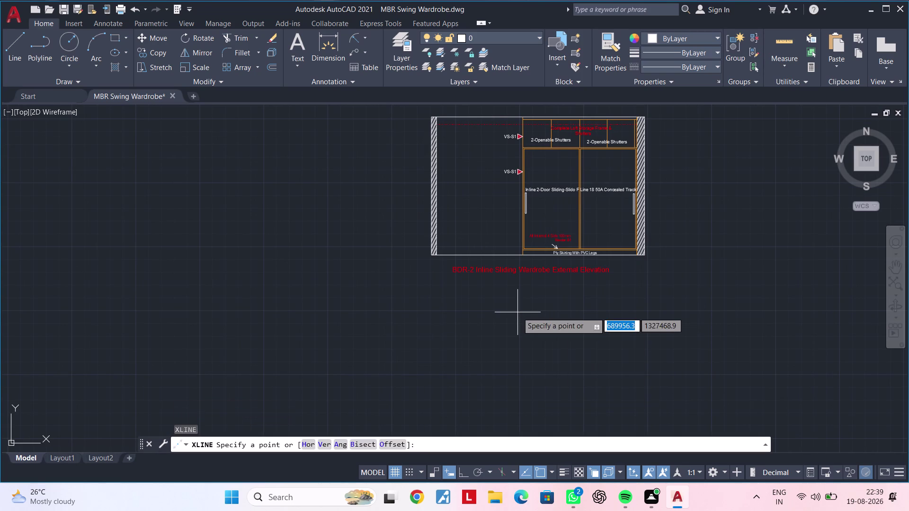
key(space)
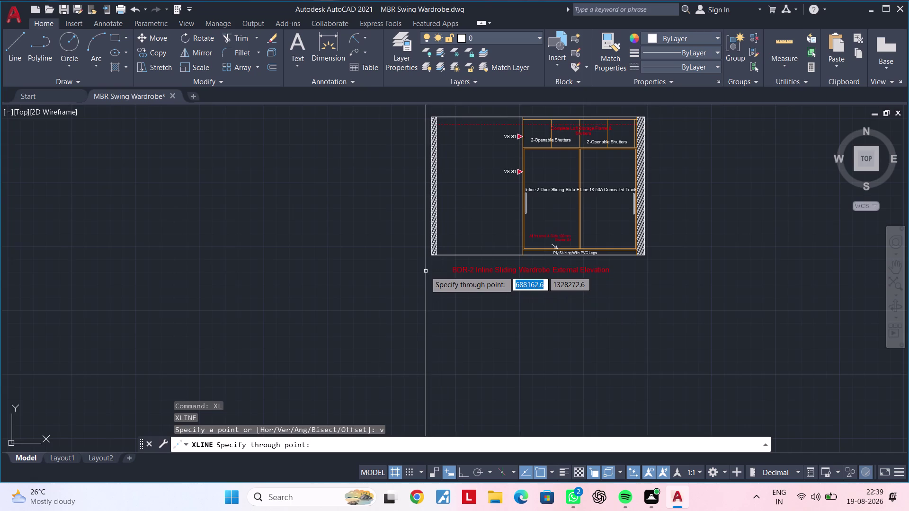
scroll(up, 3)
click(435, 232)
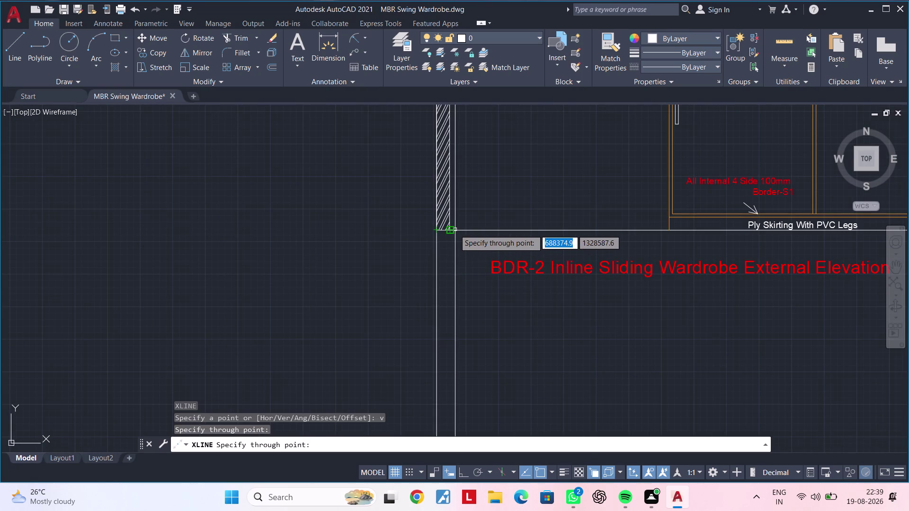
click(451, 230)
scroll(down, 3)
middle_drag(542, 251, 455, 256)
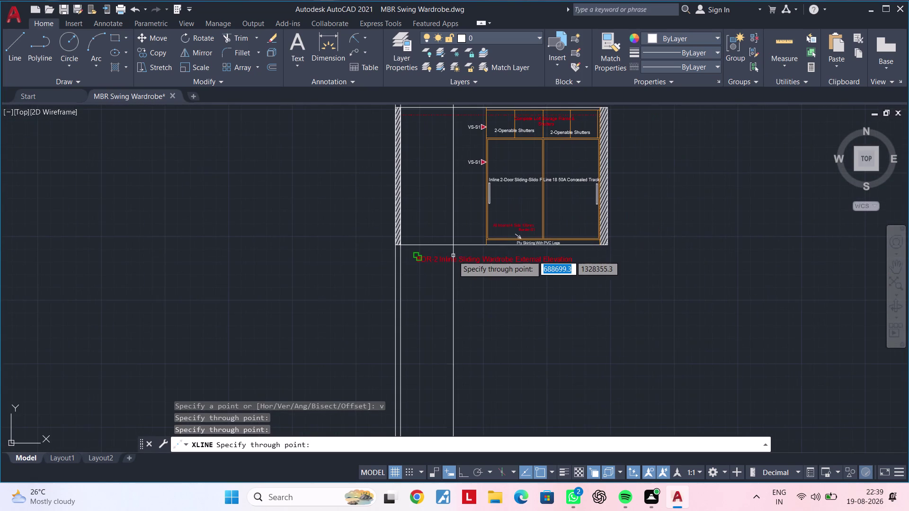
scroll(up, 3)
click(485, 241)
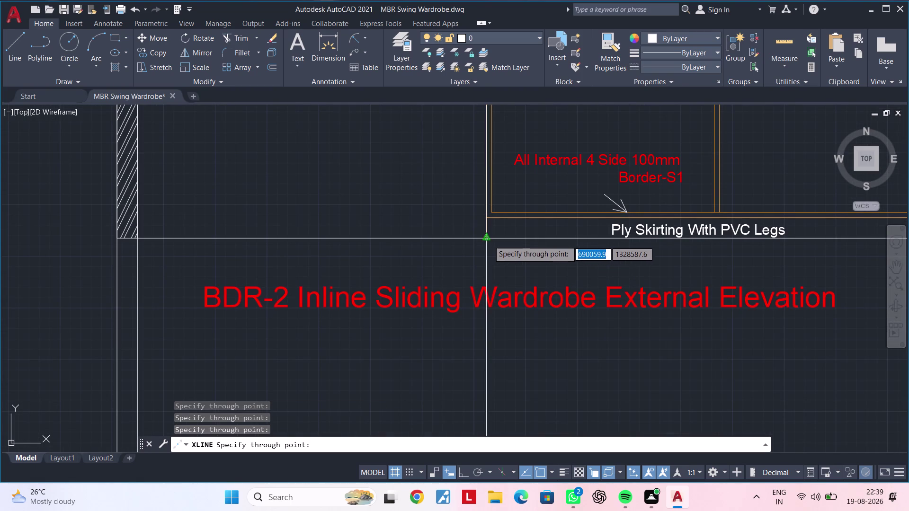
click(493, 211)
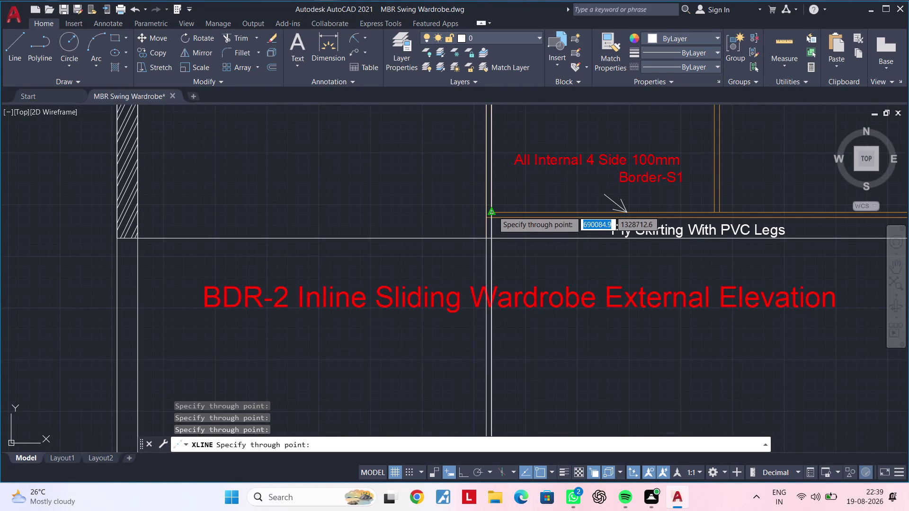
scroll(down, 3)
middle_drag(546, 228, 440, 234)
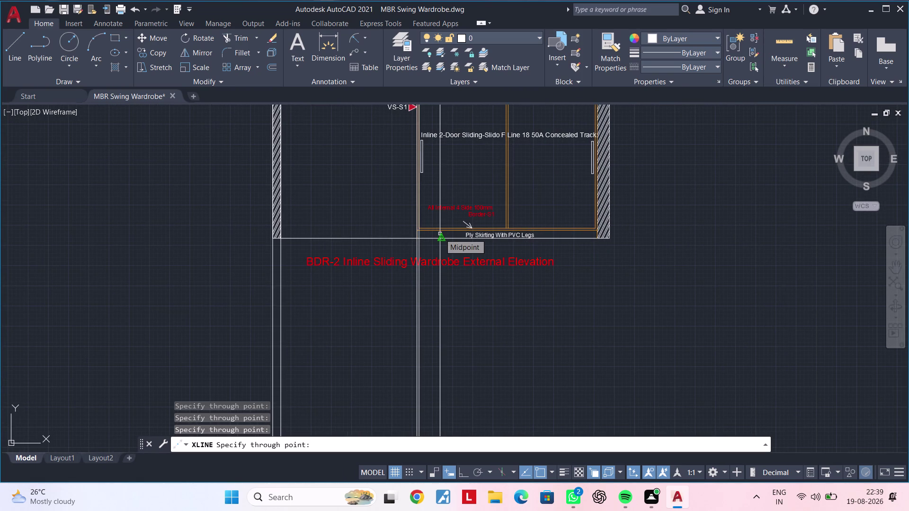
scroll(up, 3)
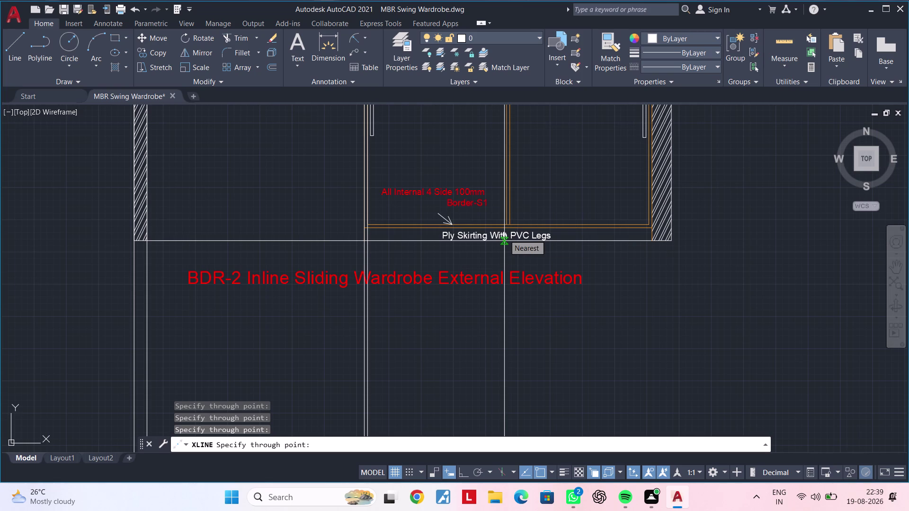
middle_drag(507, 234, 498, 338)
scroll(down, 3)
middle_drag(509, 194, 509, 201)
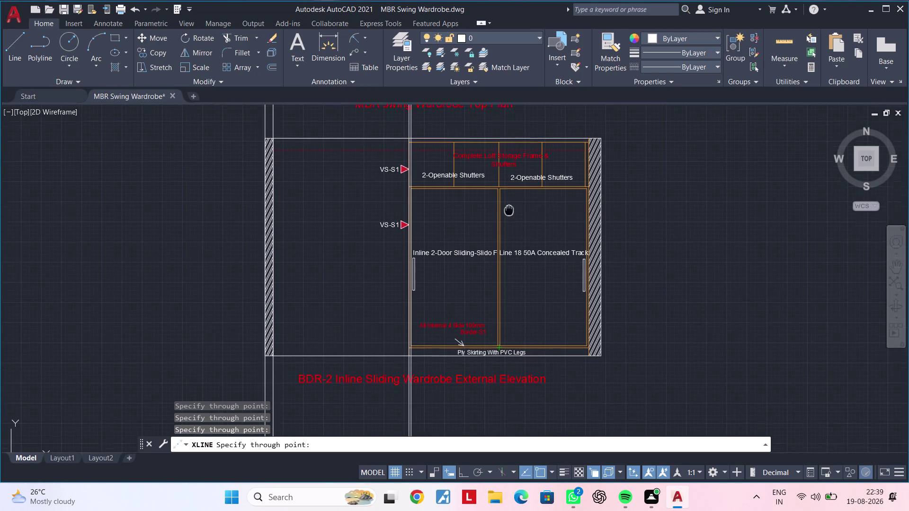
middle_drag(508, 201, 504, 252)
scroll(up, 3)
click(489, 219)
Project vertical lines from the right-side wall corners and outer wall edge, then end XLINE.
scroll(down, 3)
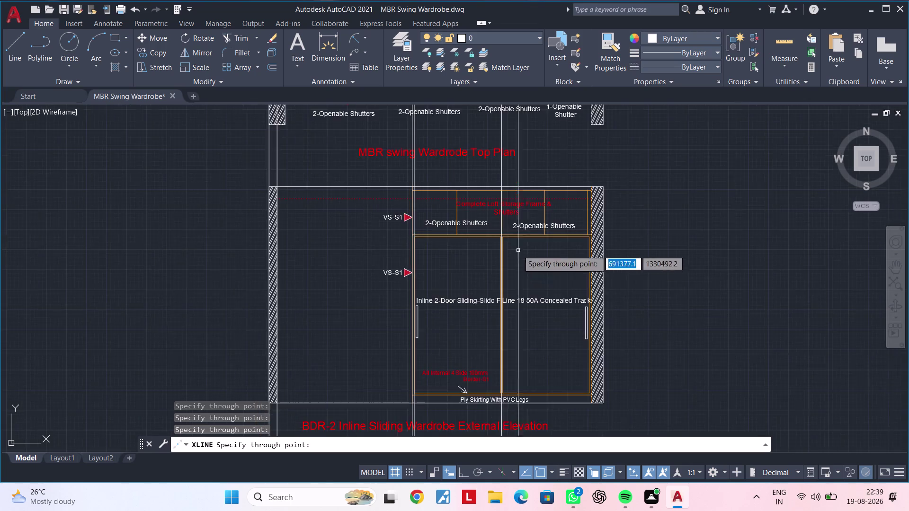
middle_drag(528, 269, 517, 160)
middle_drag(530, 286, 514, 239)
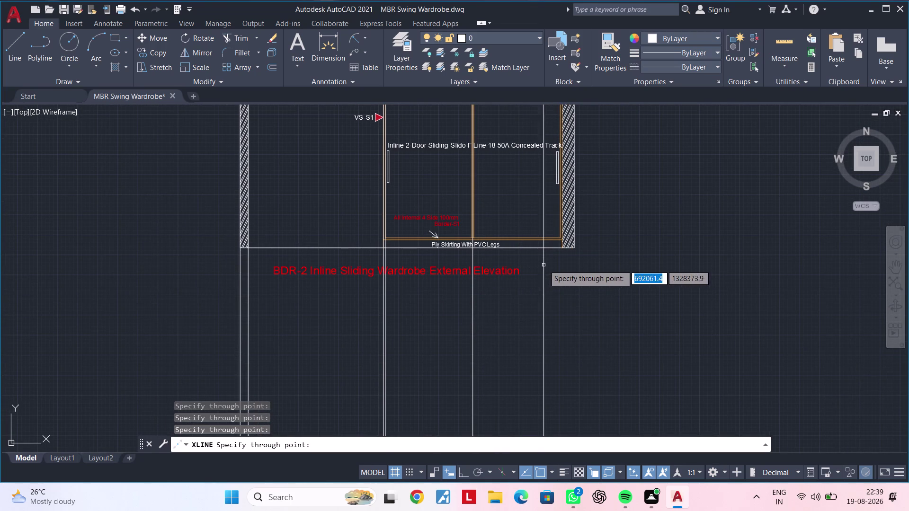
scroll(up, 3)
scroll(up, 3)
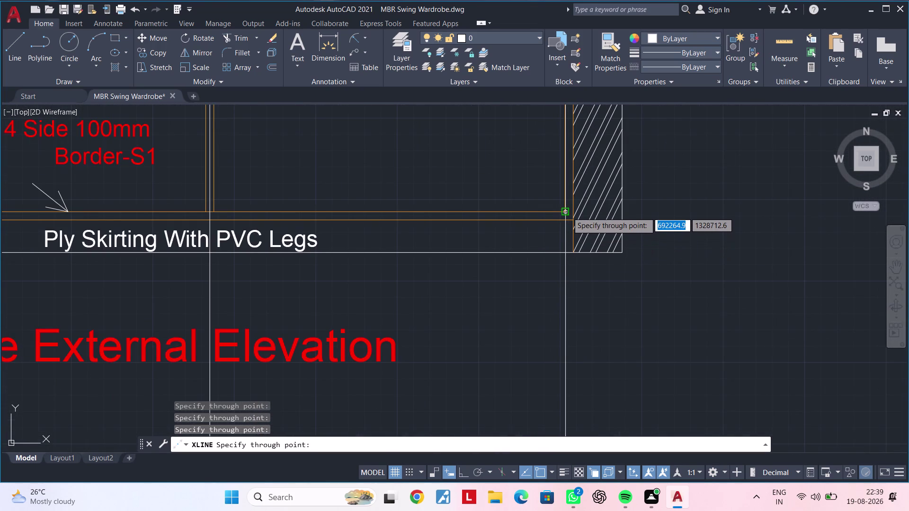
click(567, 212)
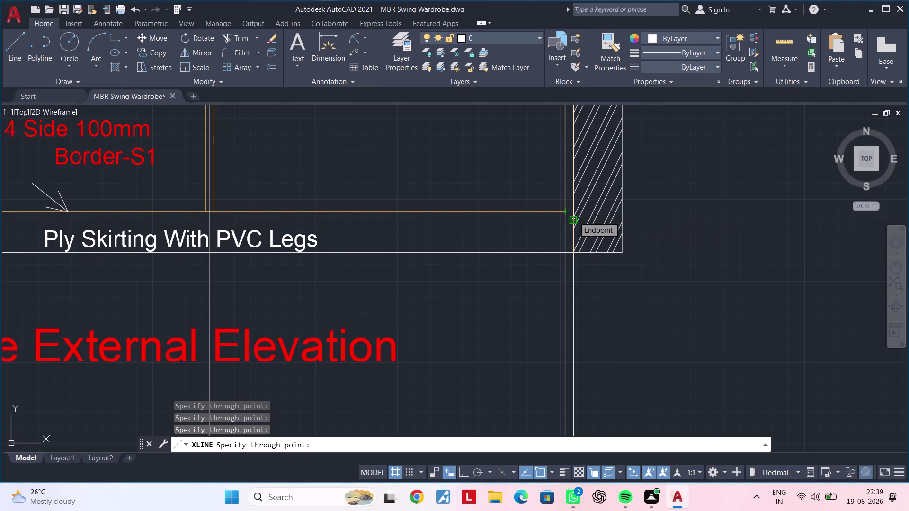
click(574, 217)
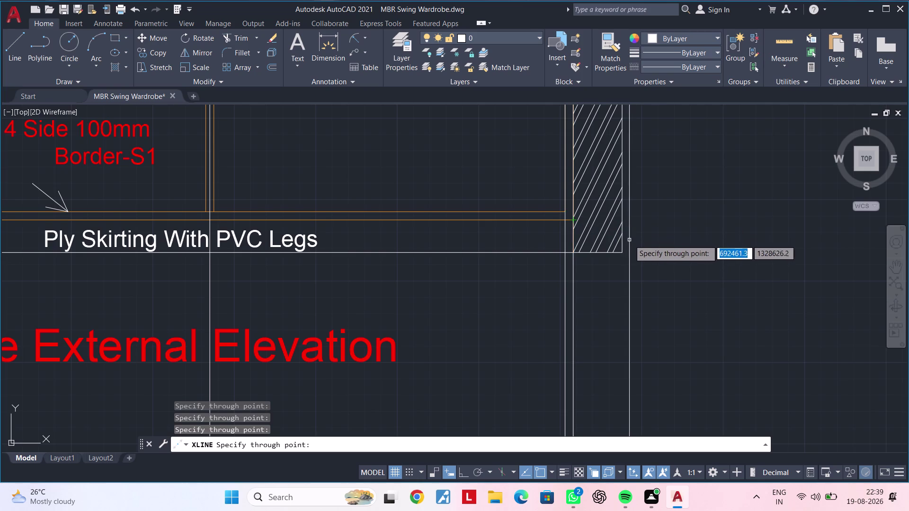
click(622, 251)
scroll(down, 3)
middle_drag(636, 305, 662, 205)
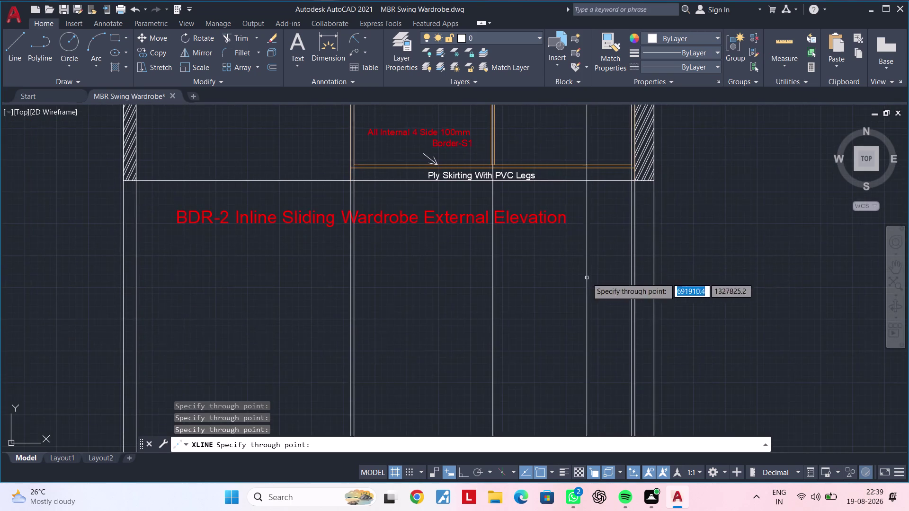
scroll(down, 3)
middle_drag(535, 295, 550, 292)
key(Escape)
key(Escape)
key(Escape)
key(Escape)
key(Escape)
key(Escape)
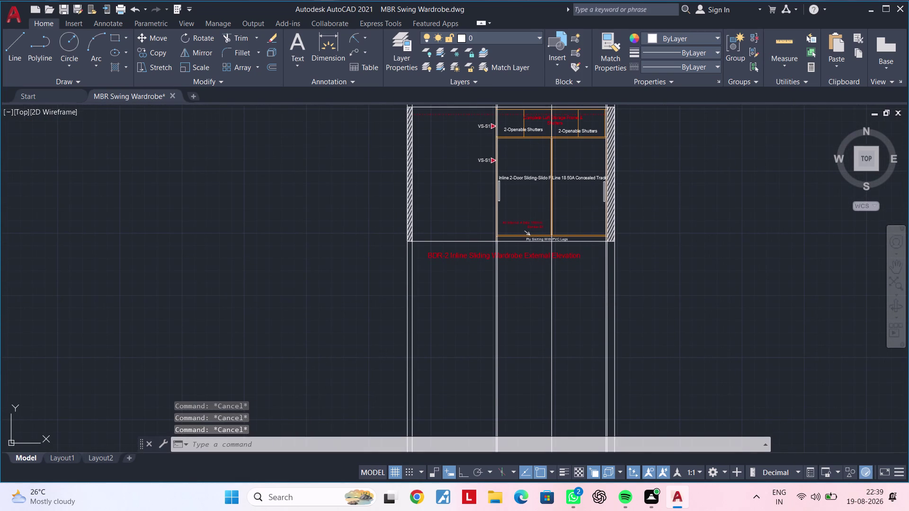
Place a horizontal construction line just below the red title.
text(xl)
key(space)
text(v)
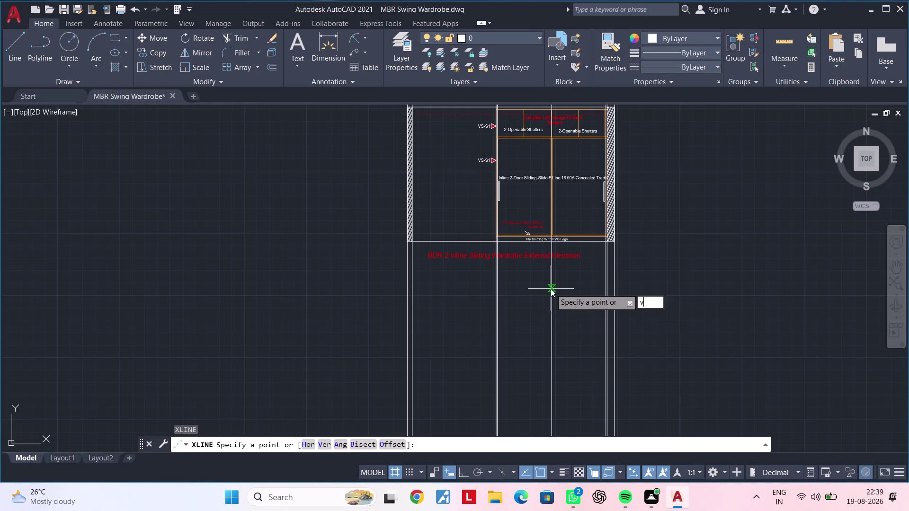
key(space)
key(Escape)
key(Escape)
text(x)
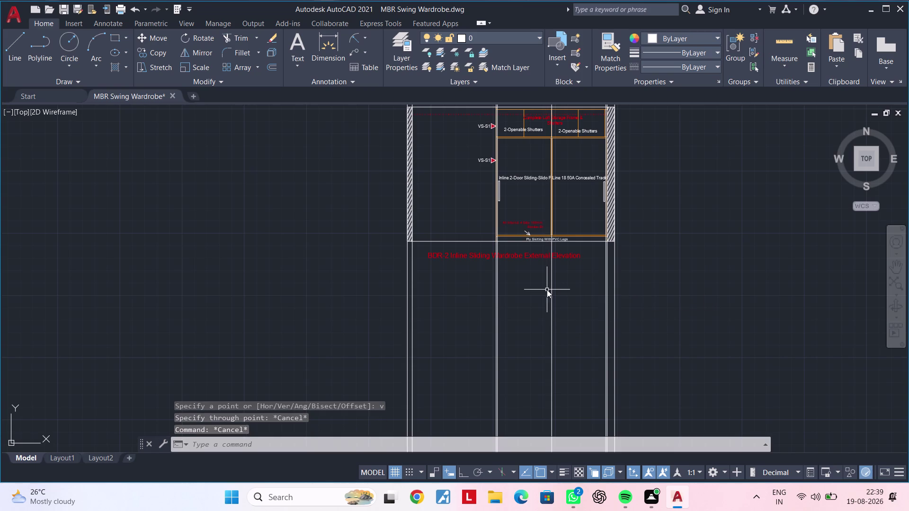
text(l)
key(space)
text(h)
key(space)
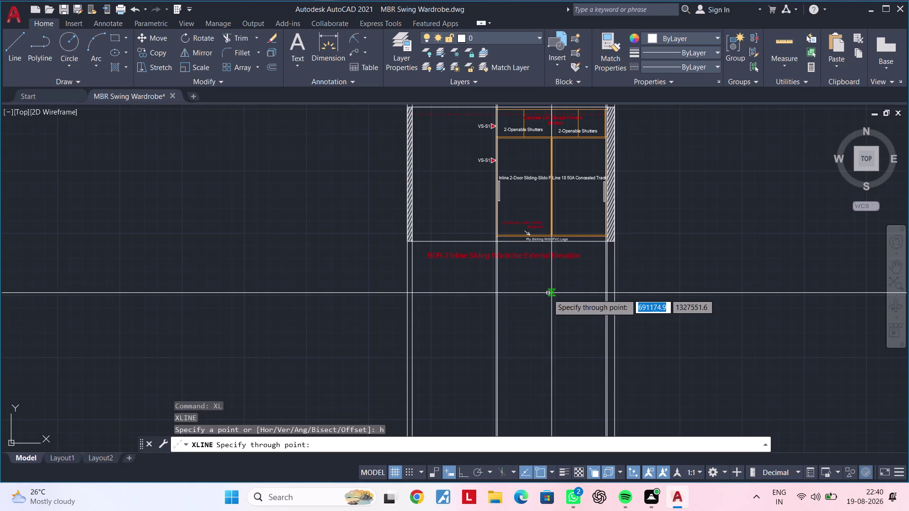
click(548, 292)
key(Escape)
key(Escape)
key(Escape)
Trim the projected vertical lines above the horizontal line with fences.
text(tr)
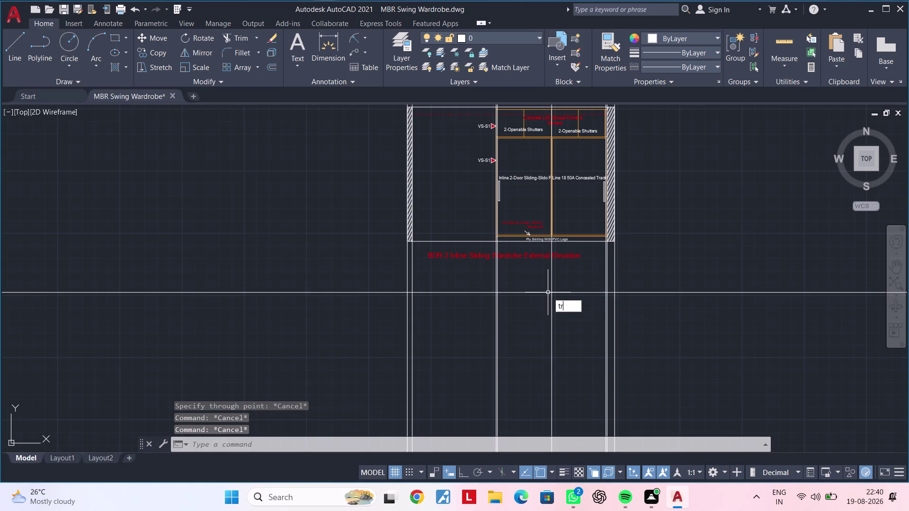
key(space)
drag(388, 279, 555, 276)
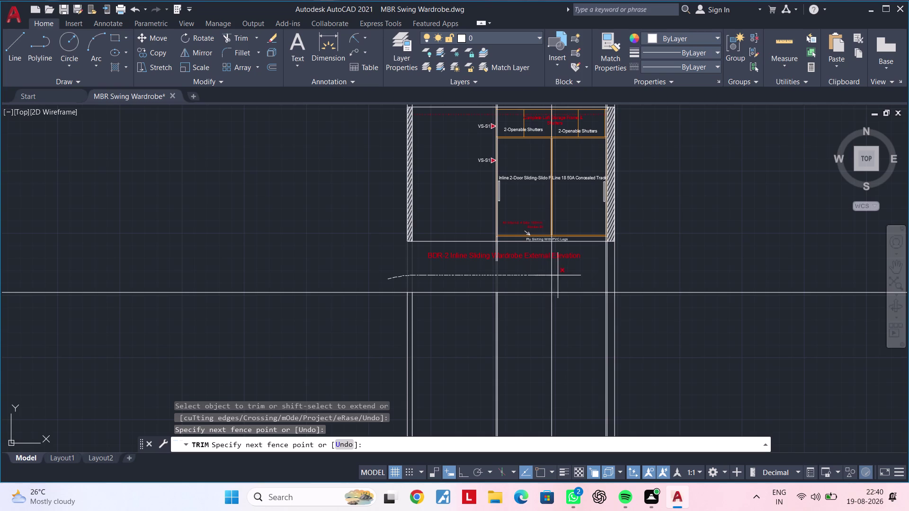
drag(555, 276, 623, 276)
scroll(down, 3)
middle_drag(648, 253, 635, 327)
scroll(down, 3)
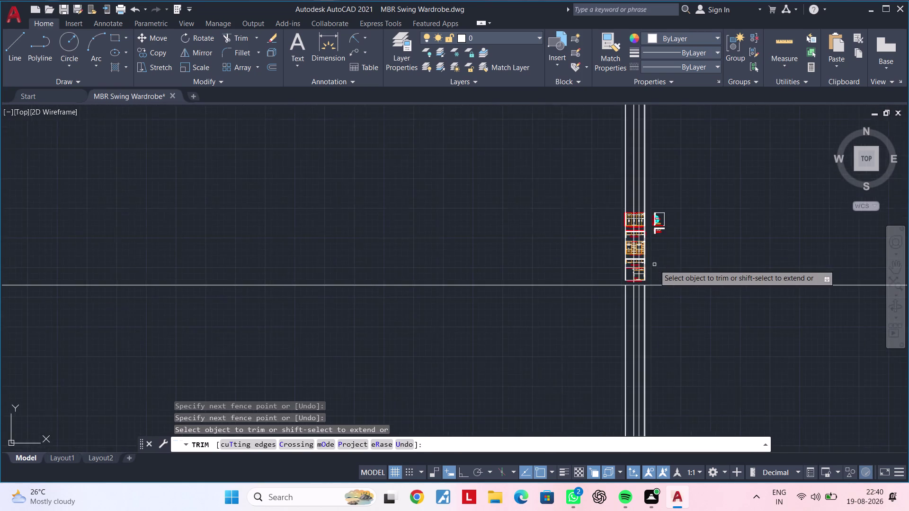
scroll(down, 3)
middle_drag(657, 261, 640, 318)
key(Escape)
Delete the stray line pieces left above the horizontal line.
drag(672, 201, 649, 208)
click(496, 216)
key(Delete)
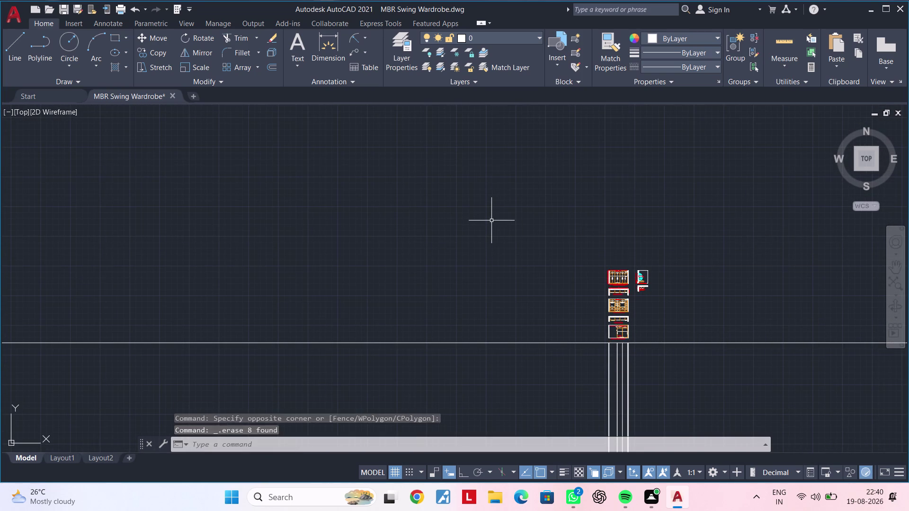
scroll(down, 3)
middle_drag(590, 300, 590, 177)
scroll(up, 3)
middle_drag(572, 239, 475, 354)
scroll(up, 3)
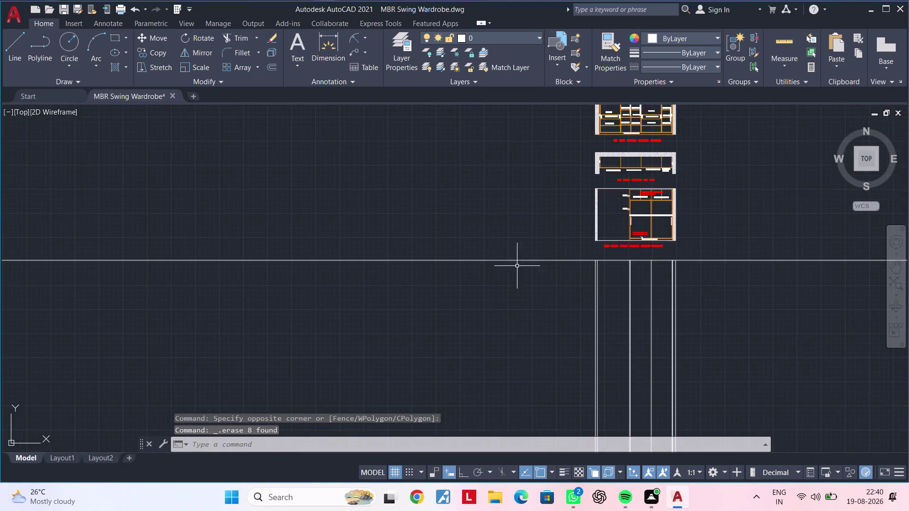
middle_drag(512, 272, 471, 323)
scroll(up, 3)
middle_drag(536, 312, 439, 312)
Trim the horizontal line's left and right ends back to the outline.
key(Escape)
key(Escape)
text(t)
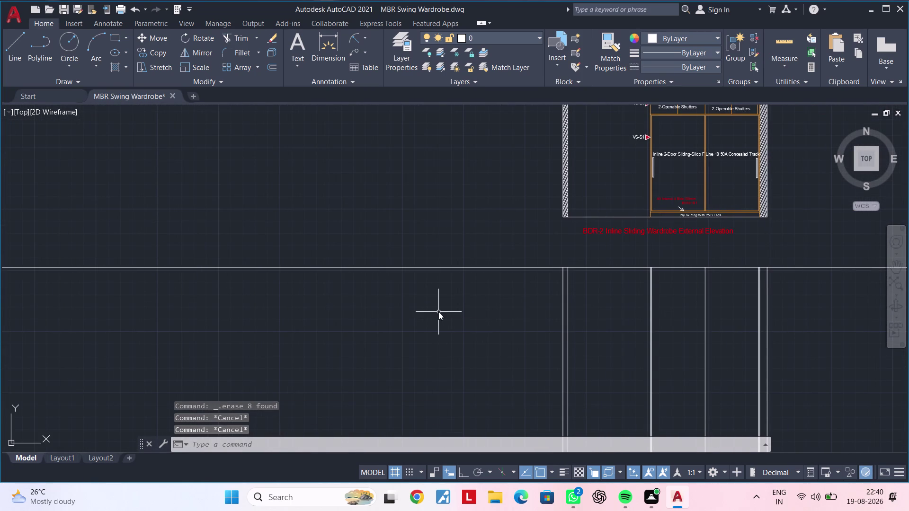
text(r)
key(space)
click(475, 244)
drag(474, 258, 468, 294)
click(468, 295)
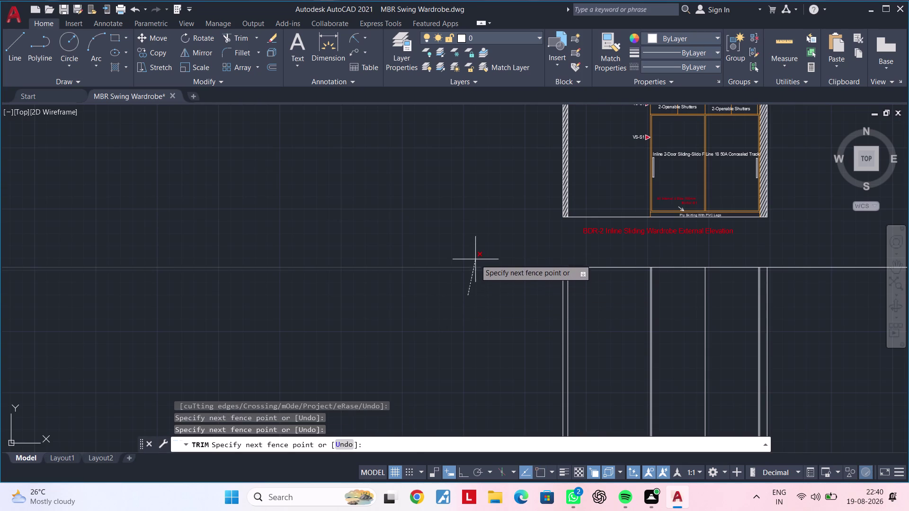
click(475, 254)
middle_drag(490, 298, 307, 300)
drag(616, 294, 616, 282)
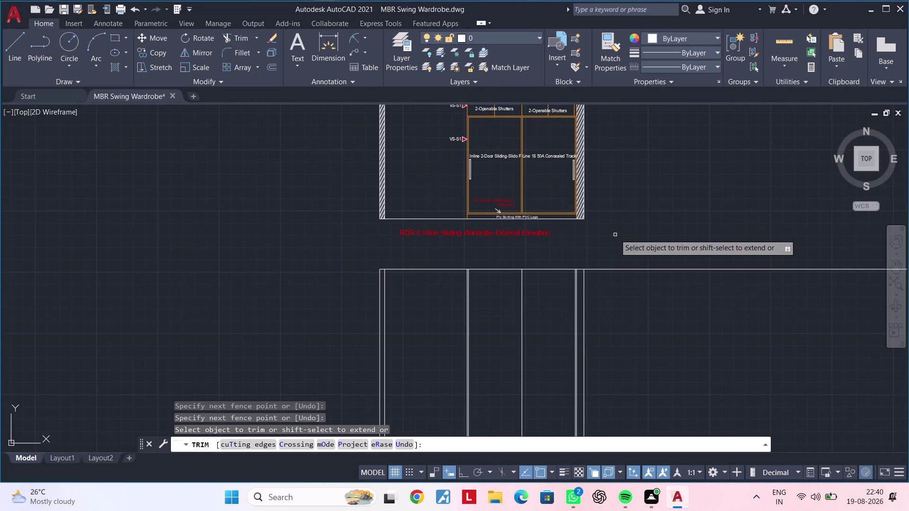
drag(609, 260, 609, 269)
drag(608, 270, 608, 277)
click(608, 286)
key(Escape)
key(Escape)
key(Escape)
middle_drag(601, 303, 652, 290)
key(Escape)
key(Escape)
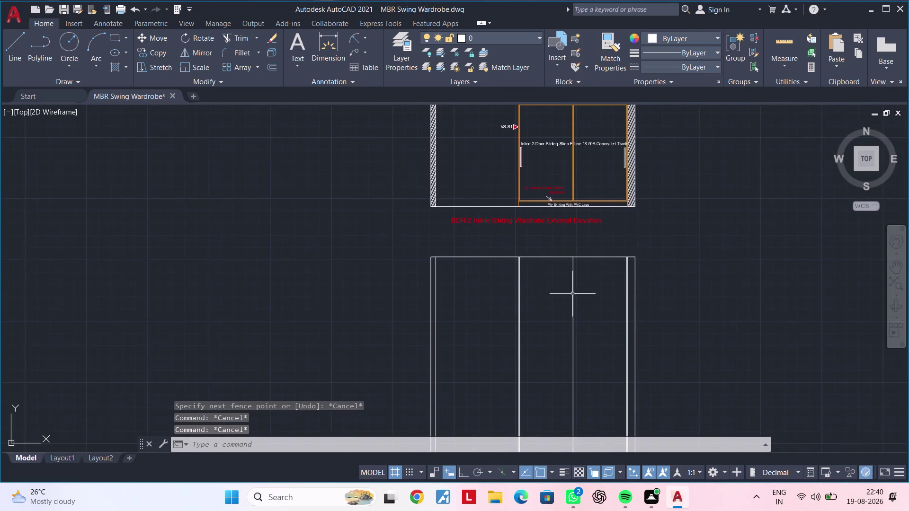
scroll(up, 3)
middle_drag(581, 286, 552, 296)
key(Escape)
key(Escape)
key(Escape)
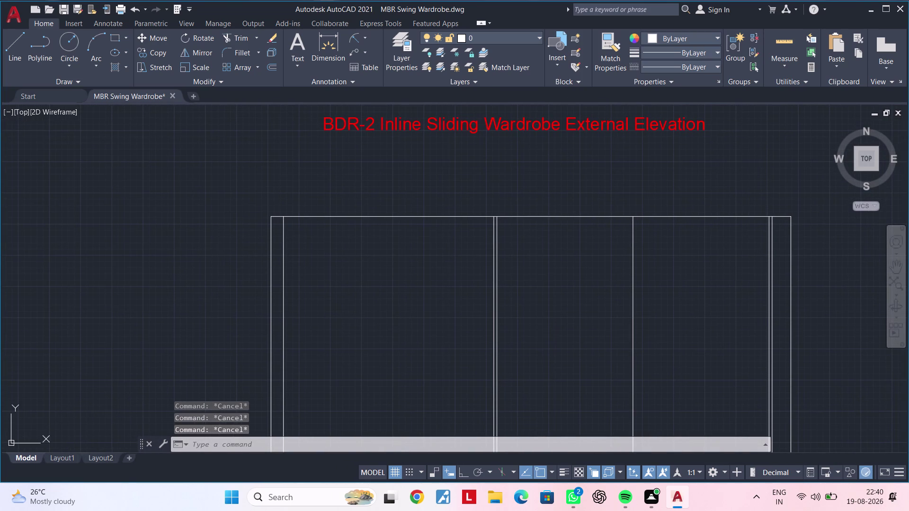
Offset the elevation's top edge 200 downward.
text(of 200)
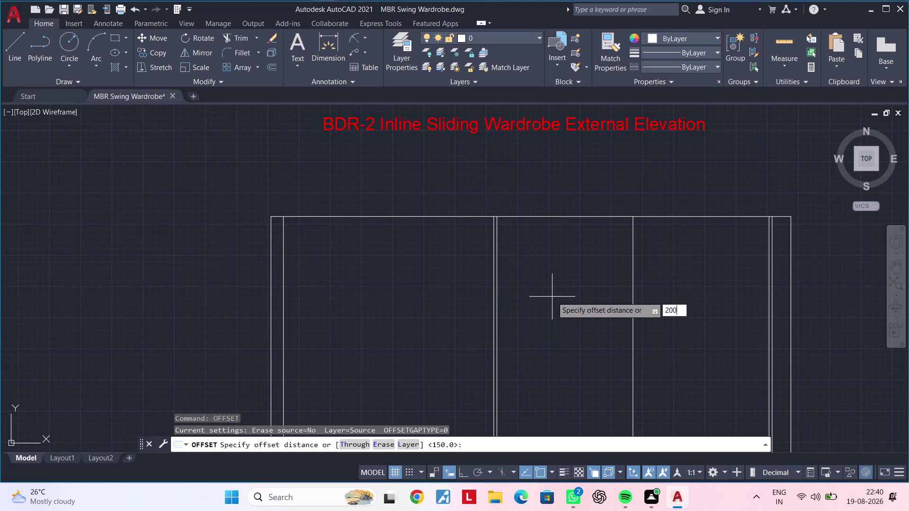
key(Return)
click(573, 215)
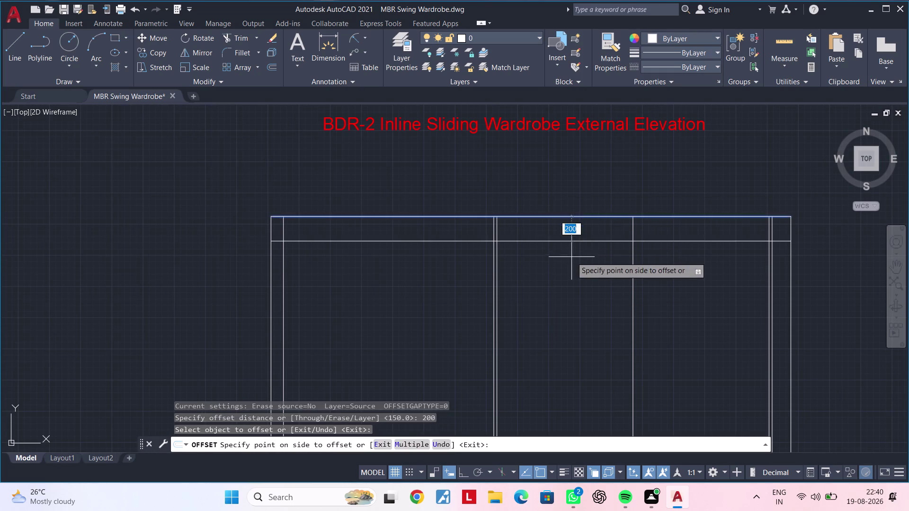
click(571, 258)
key(Escape)
key(Escape)
key(Escape)
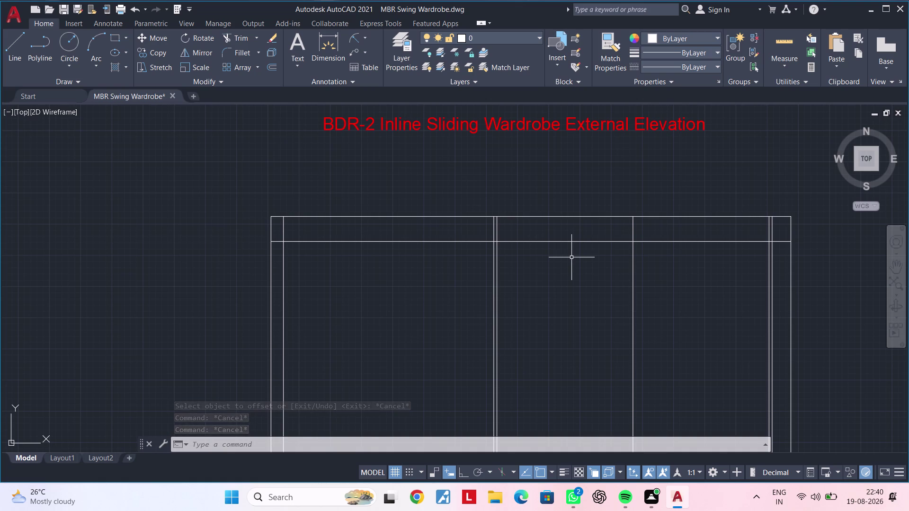
Clear pending commands and start the TR trim command.
key(Escape)
key(Escape)
key(Escape)
key(Escape)
key(Escape)
key(Escape)
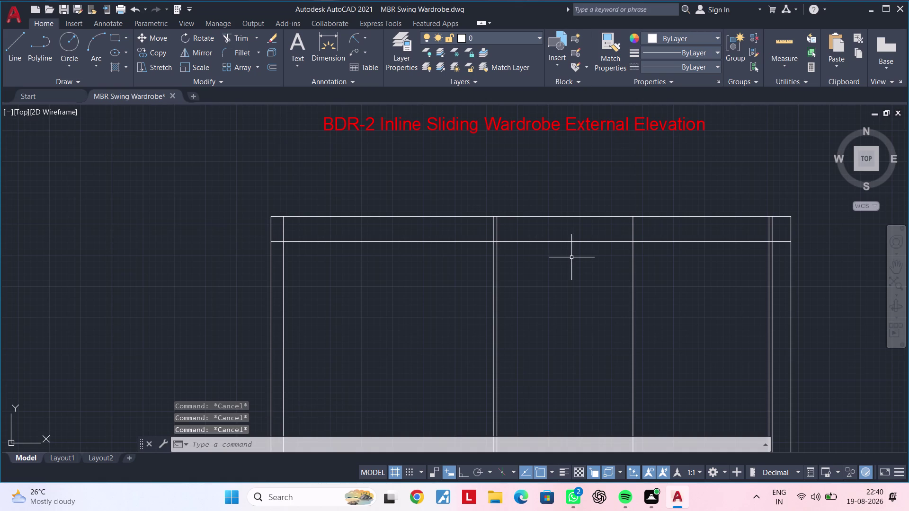
key(Escape)
key(Escape)
key(Escape)
text(tr)
key(Escape)
key(Escape)
text(tr)
key(space)
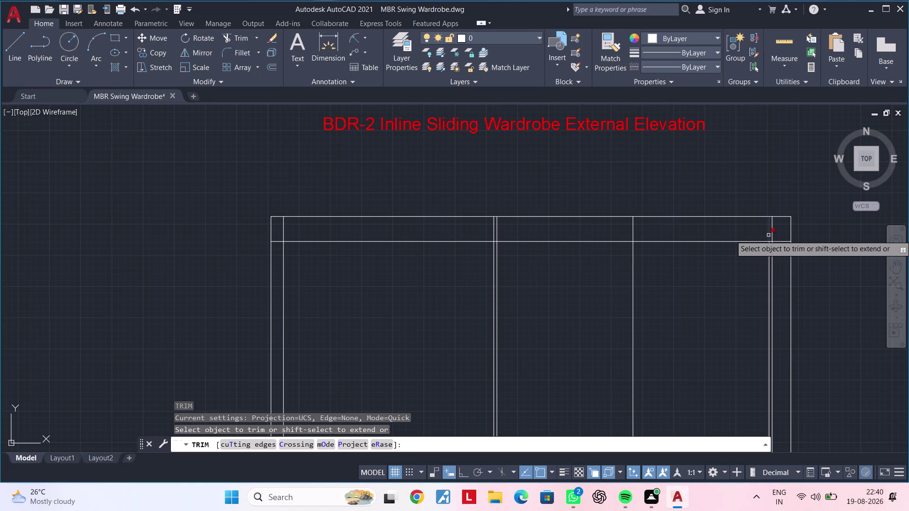
Fence-trim the partition lines between the top edge and the 200 offset line.
scroll(up, 3)
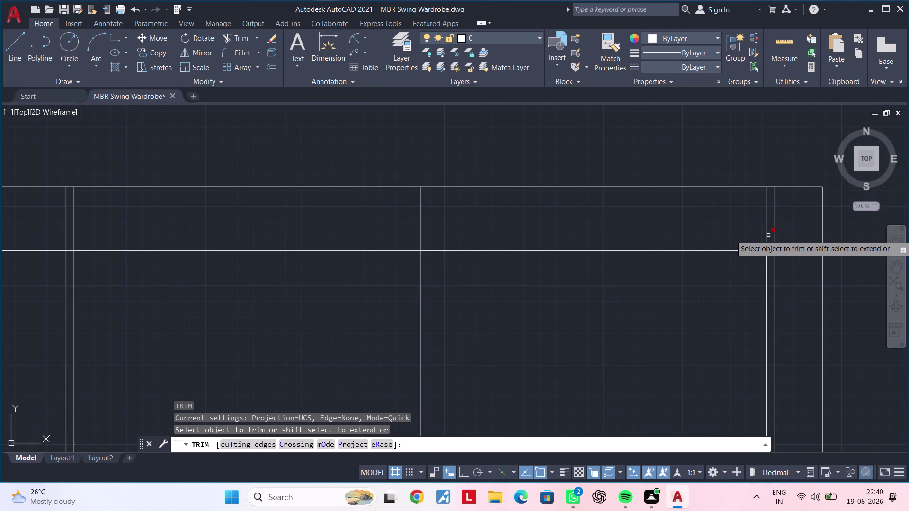
click(768, 235)
middle_drag(679, 232, 785, 228)
drag(702, 218, 458, 211)
scroll(down, 3)
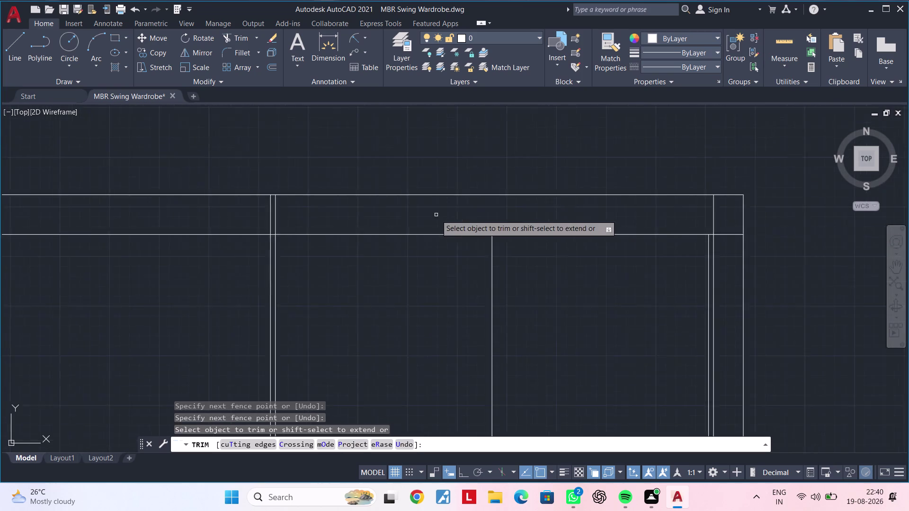
middle_drag(441, 215, 698, 212)
drag(607, 215, 481, 212)
middle_drag(588, 213, 653, 212)
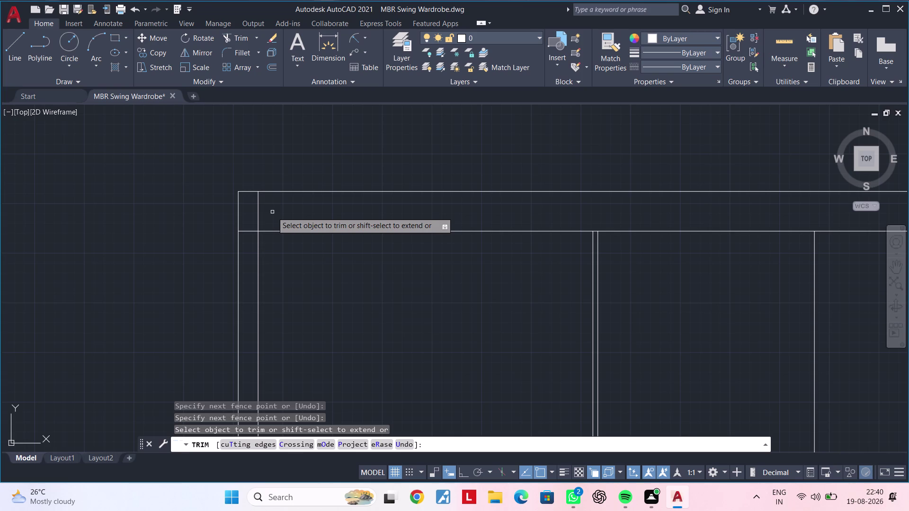
scroll(down, 3)
middle_drag(299, 267, 298, 268)
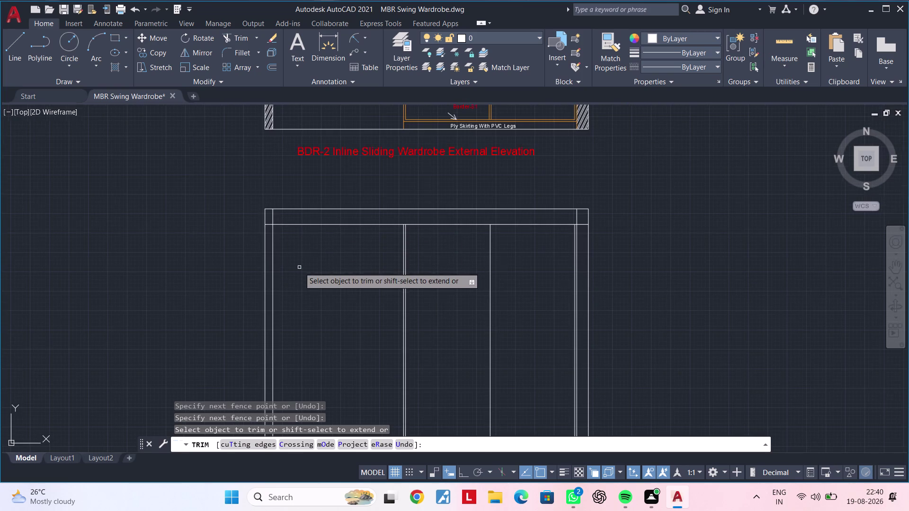
middle_drag(299, 268, 292, 221)
scroll(down, 3)
middle_drag(292, 234, 290, 257)
key(Escape)
key(Escape)
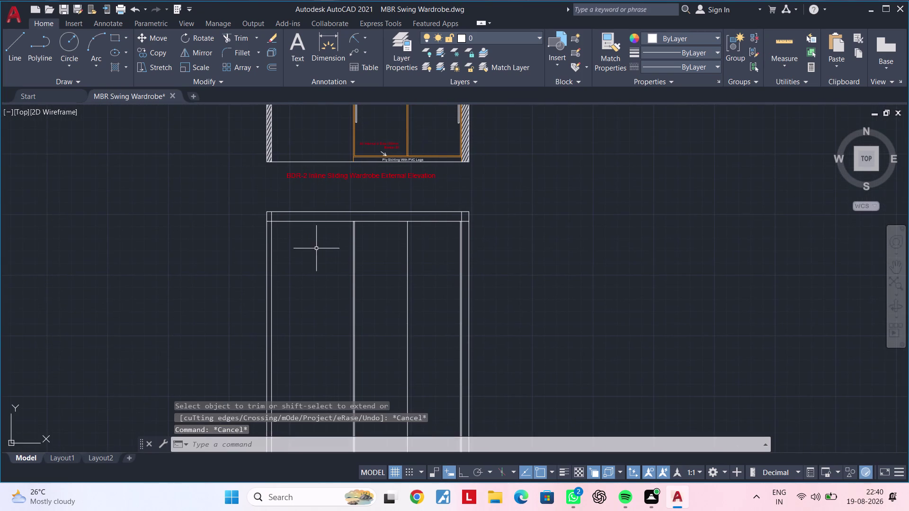
middle_drag(313, 248, 274, 259)
scroll(up, 3)
key(Escape)
scroll(up, 3)
middle_drag(314, 246, 289, 252)
middle_click(280, 253)
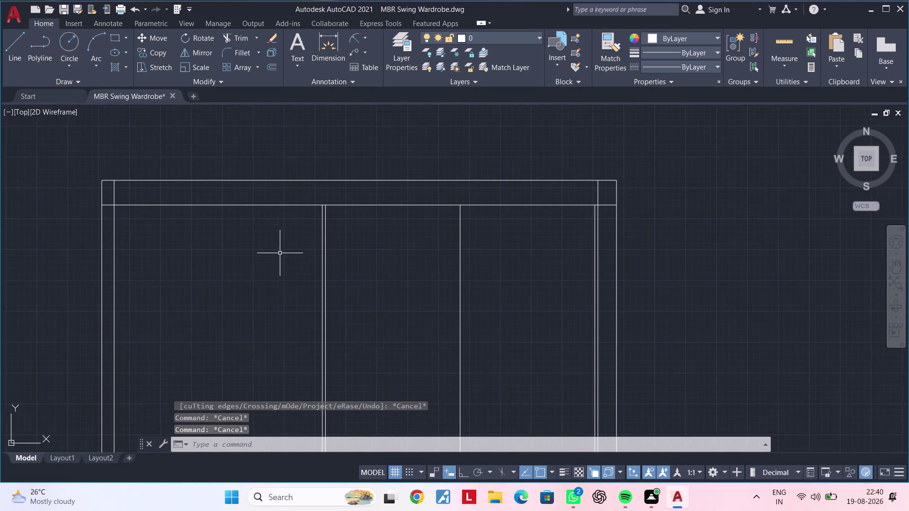